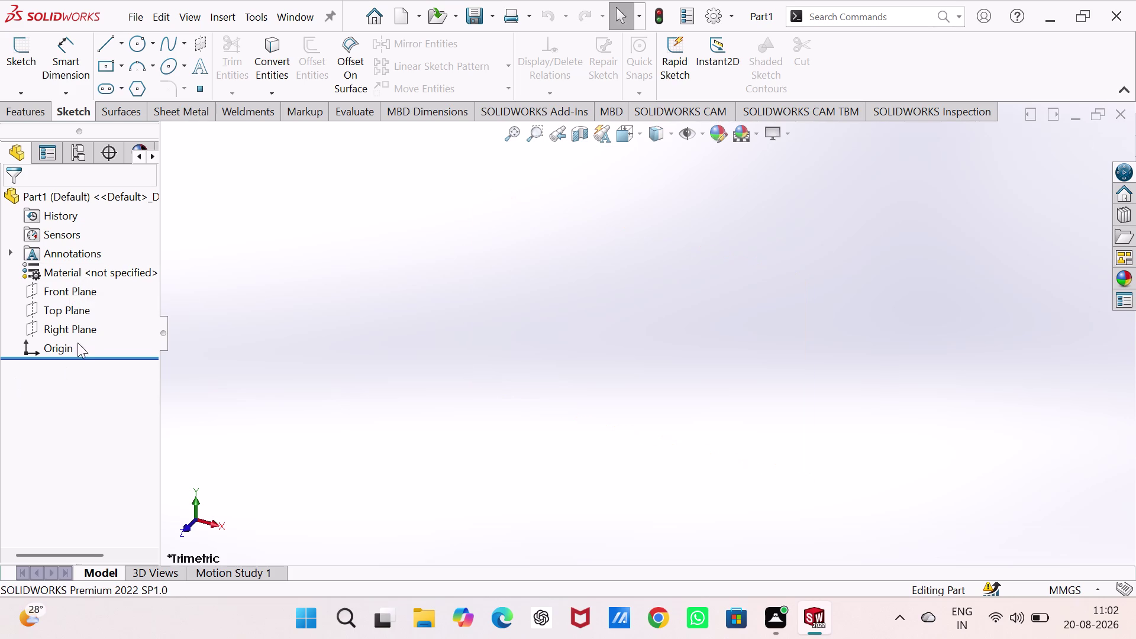
Open a sketch on the Top Plane and pick the Polygon tool.
click(92, 311)
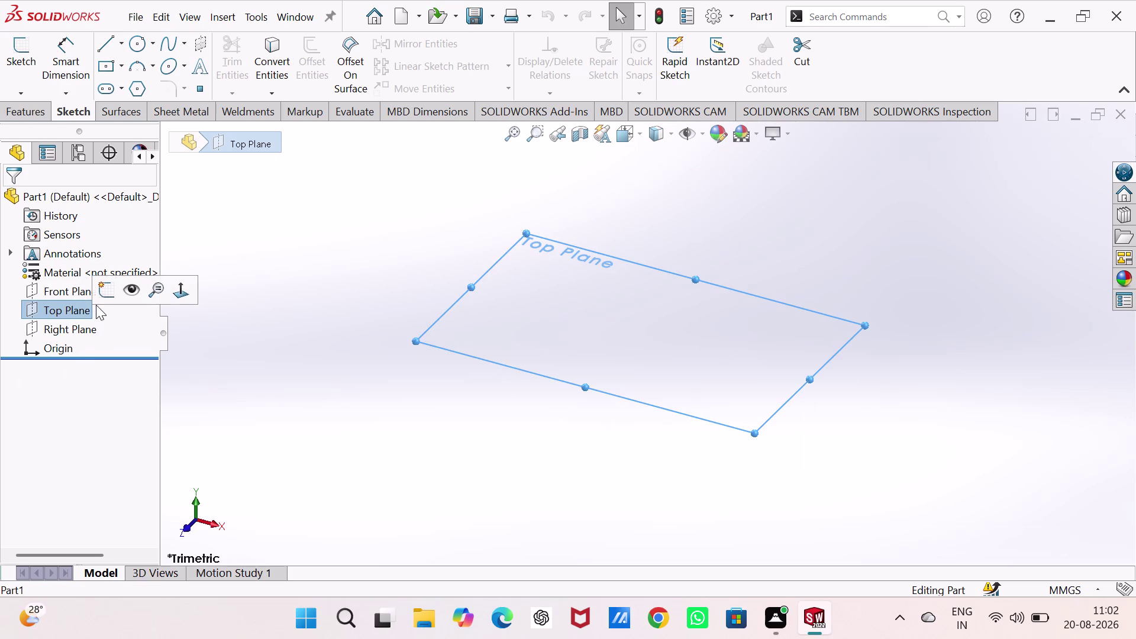
click(99, 299)
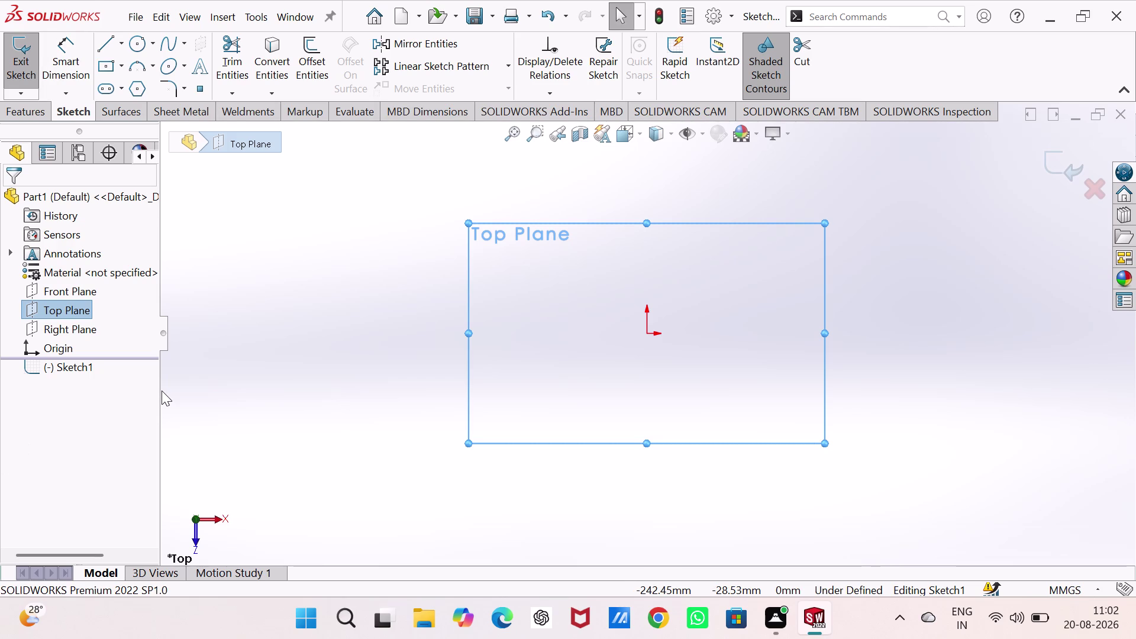
scroll(up, 3)
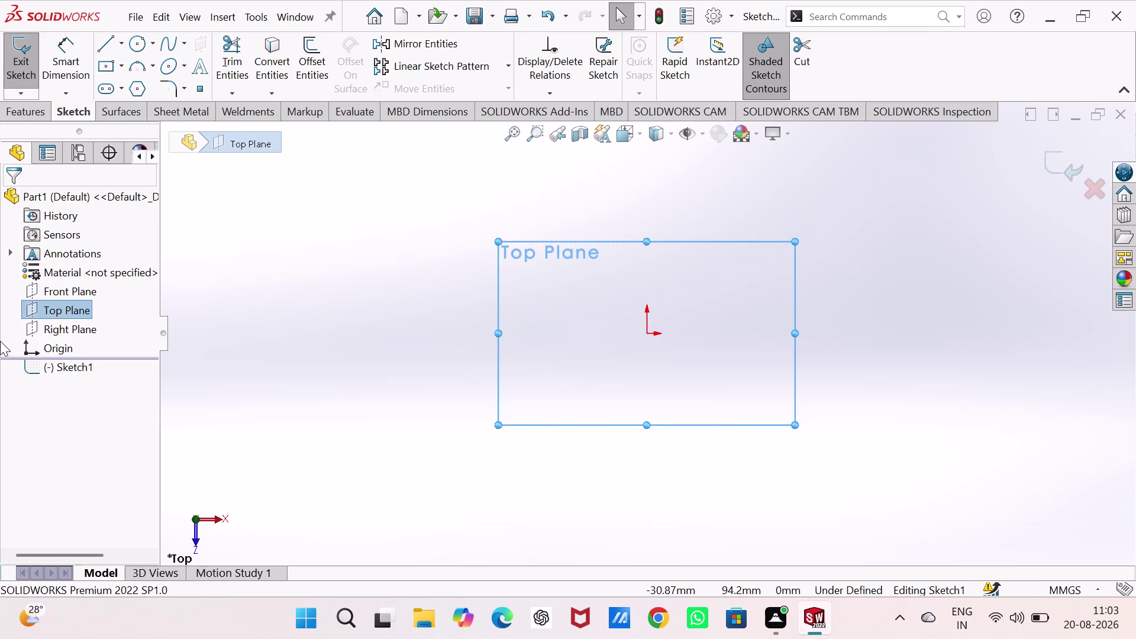
click(140, 81)
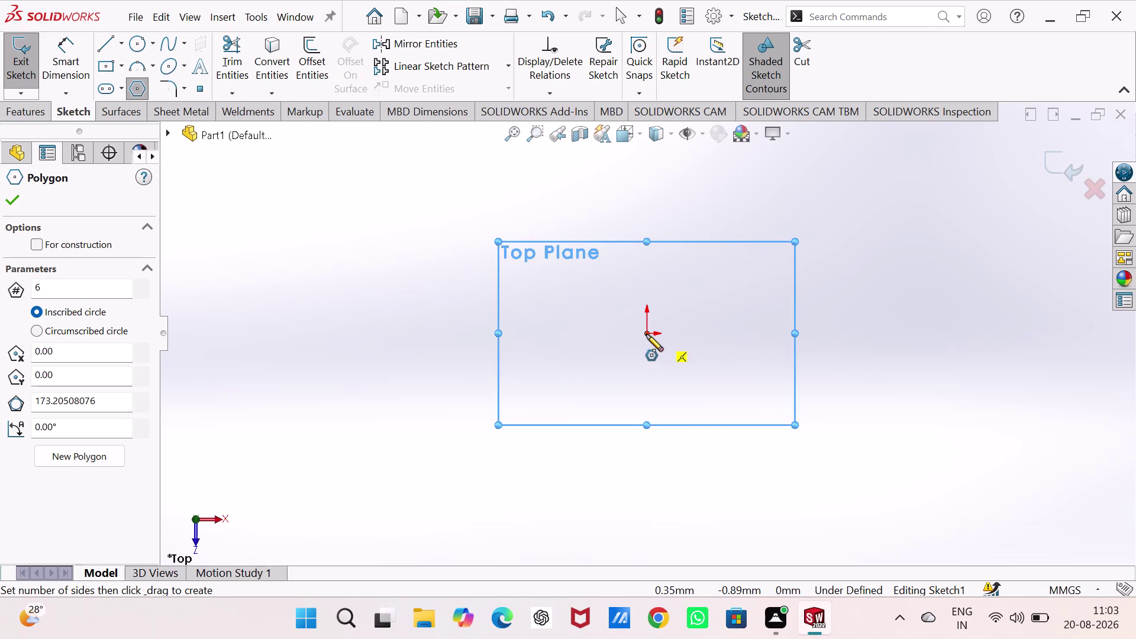
Draw a hexagon centred on the origin and dimension its bottom edge to 80 mm.
click(646, 334)
click(715, 335)
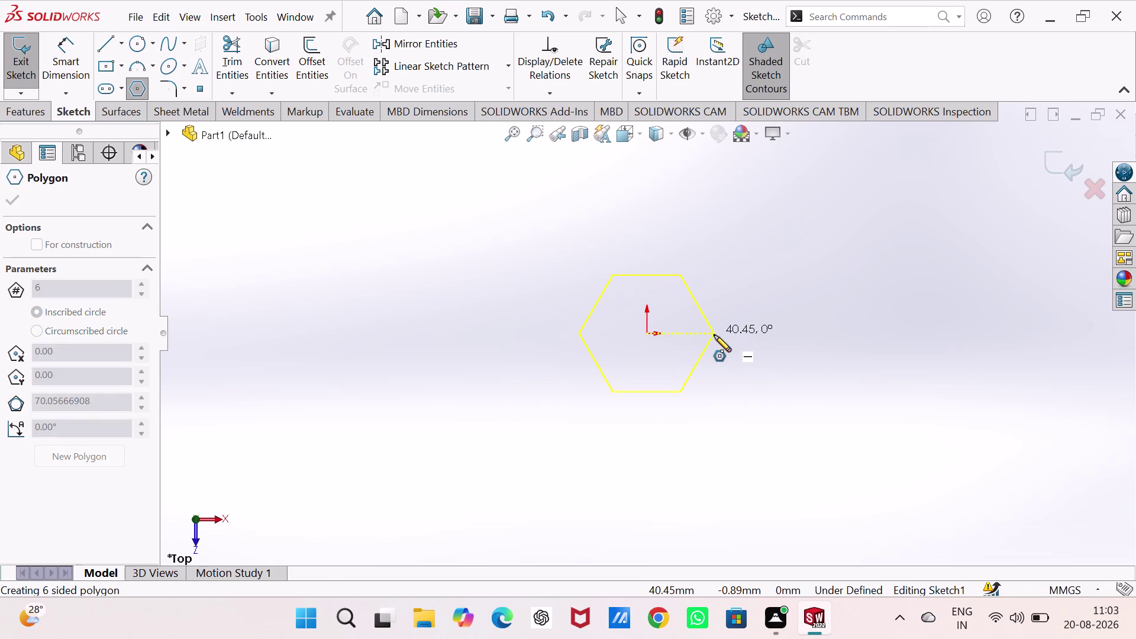
right_drag(788, 451, 773, 202)
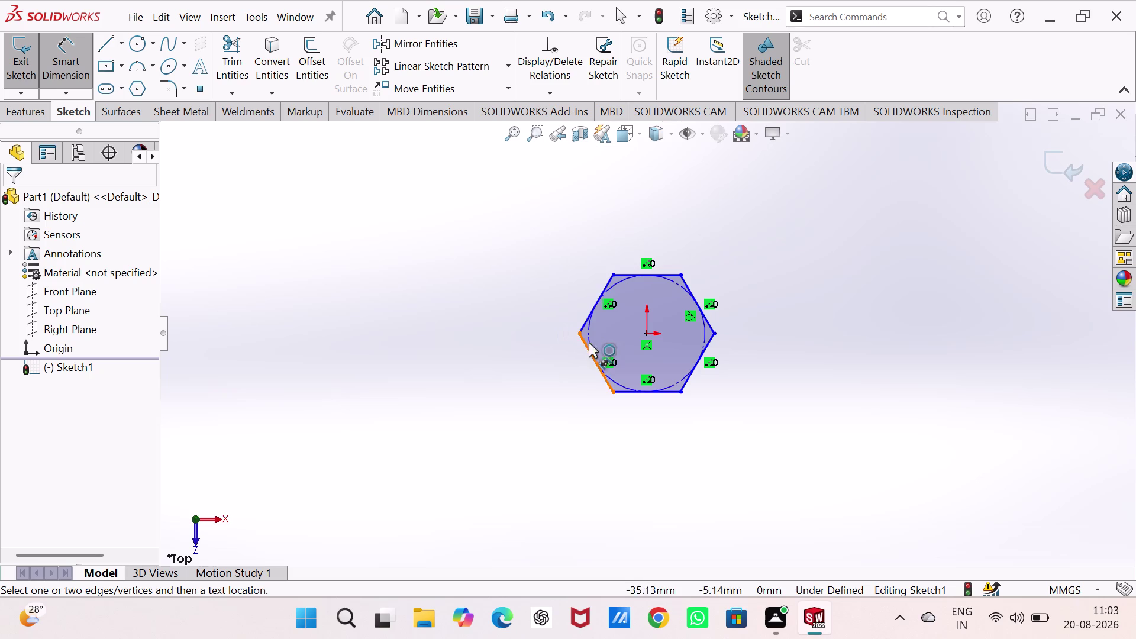
click(629, 390)
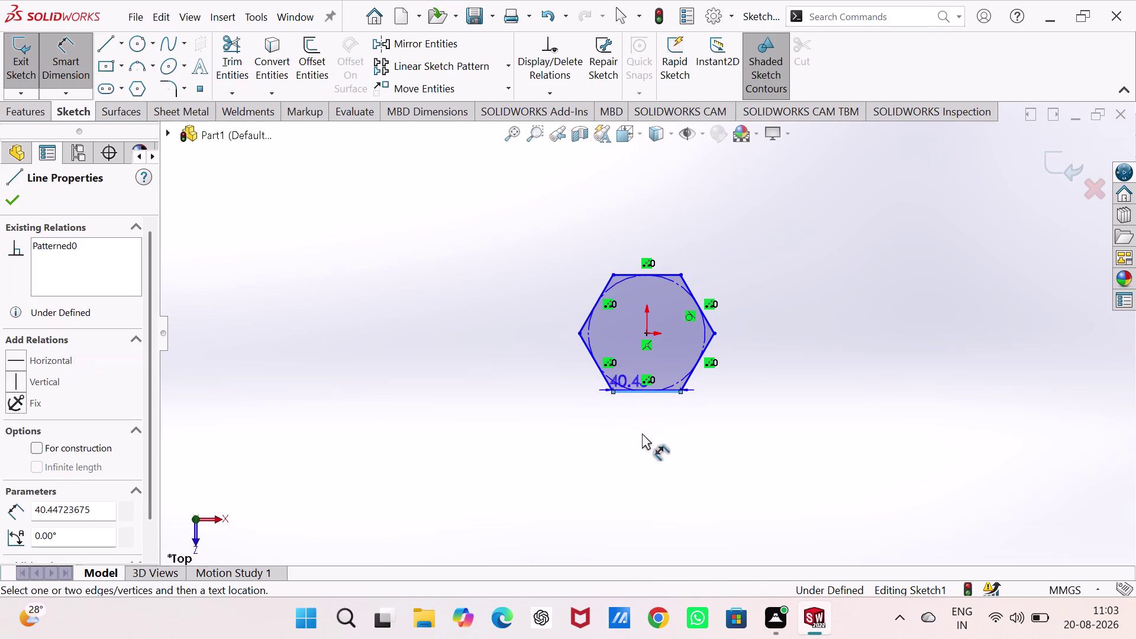
click(643, 435)
double_click(641, 422)
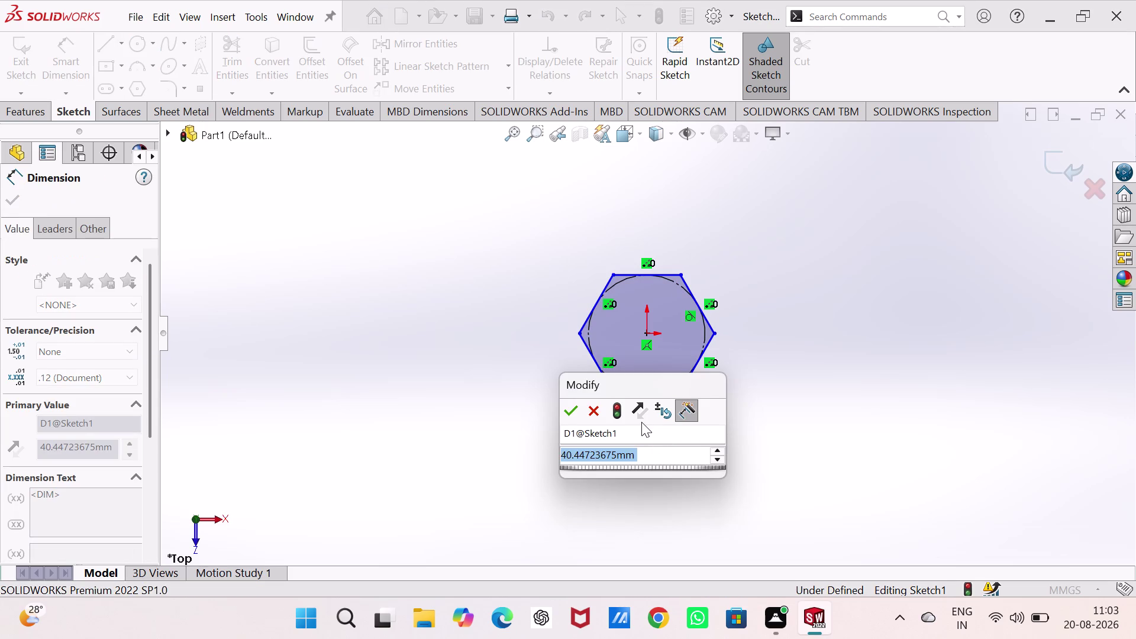
key(4)
key(BackSpace)
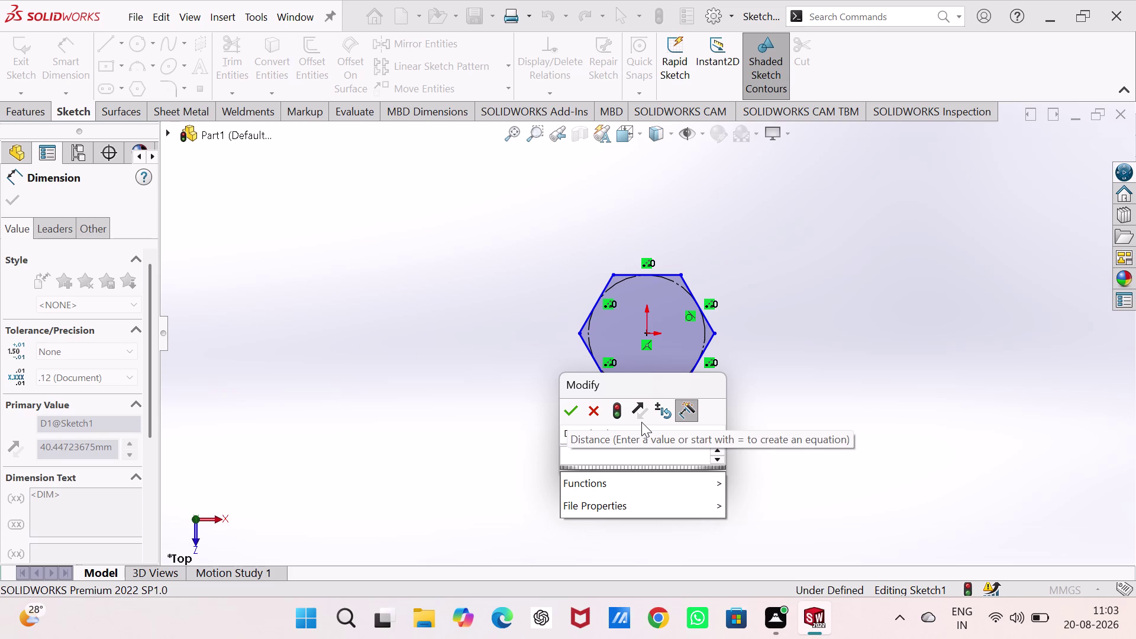
text(80)
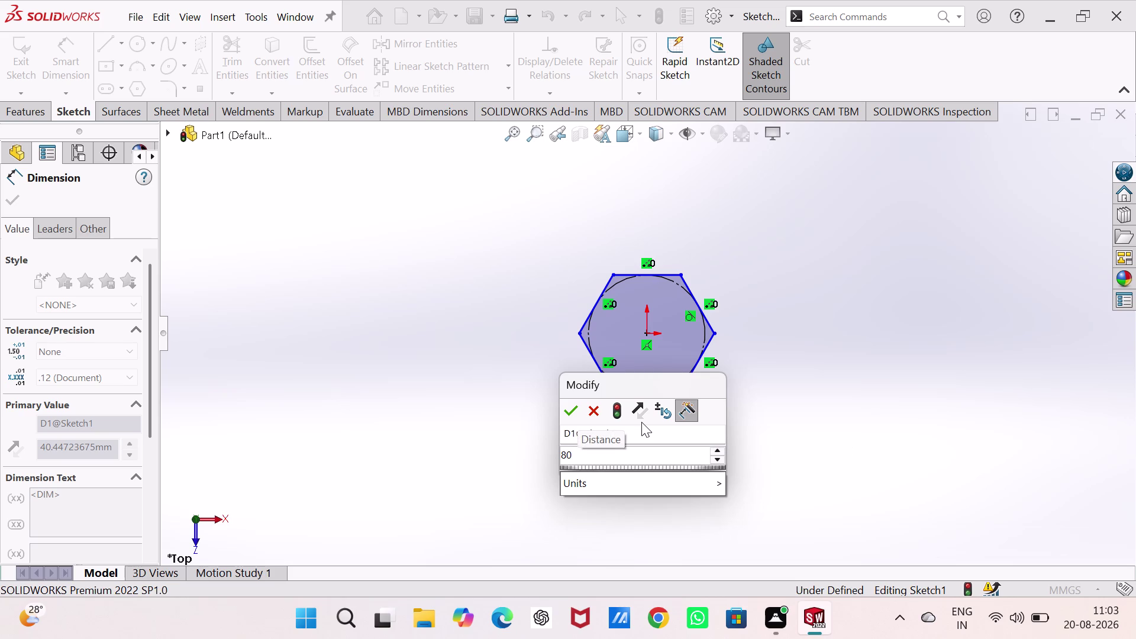
key(Return)
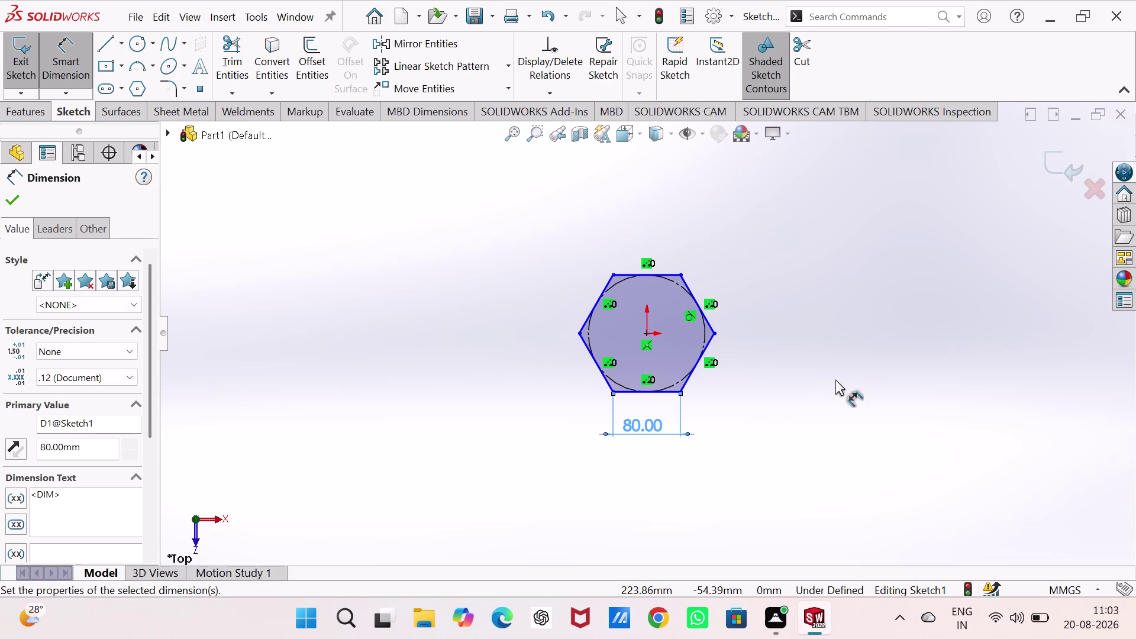
Make the hexagon's bottom edge horizontal and exit Sketch1.
key(Escape)
key(Escape)
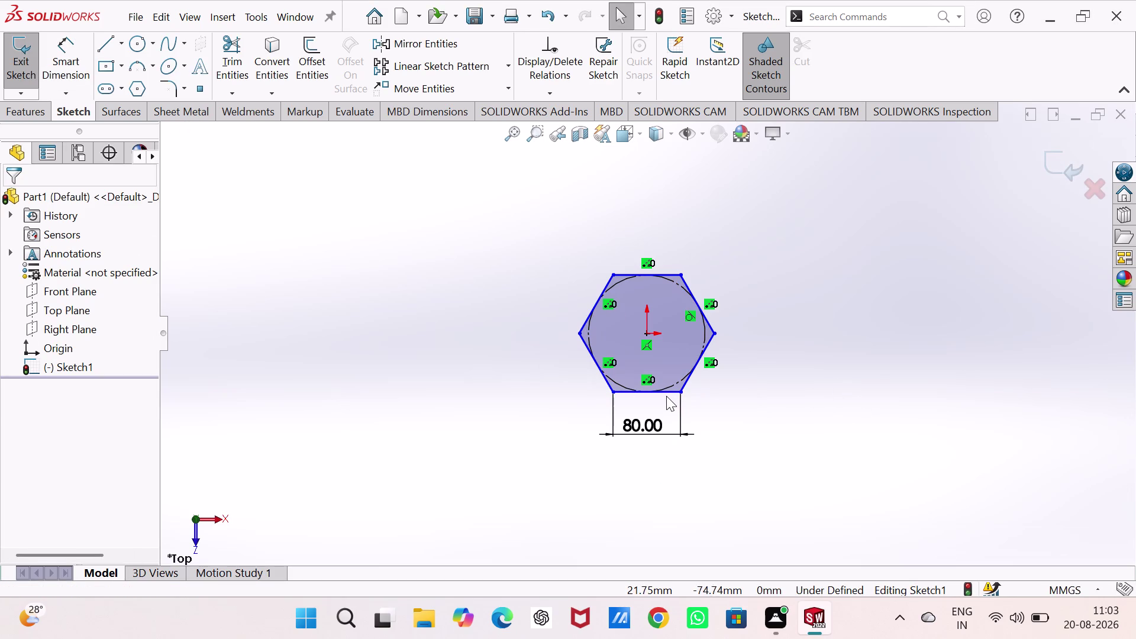
click(667, 395)
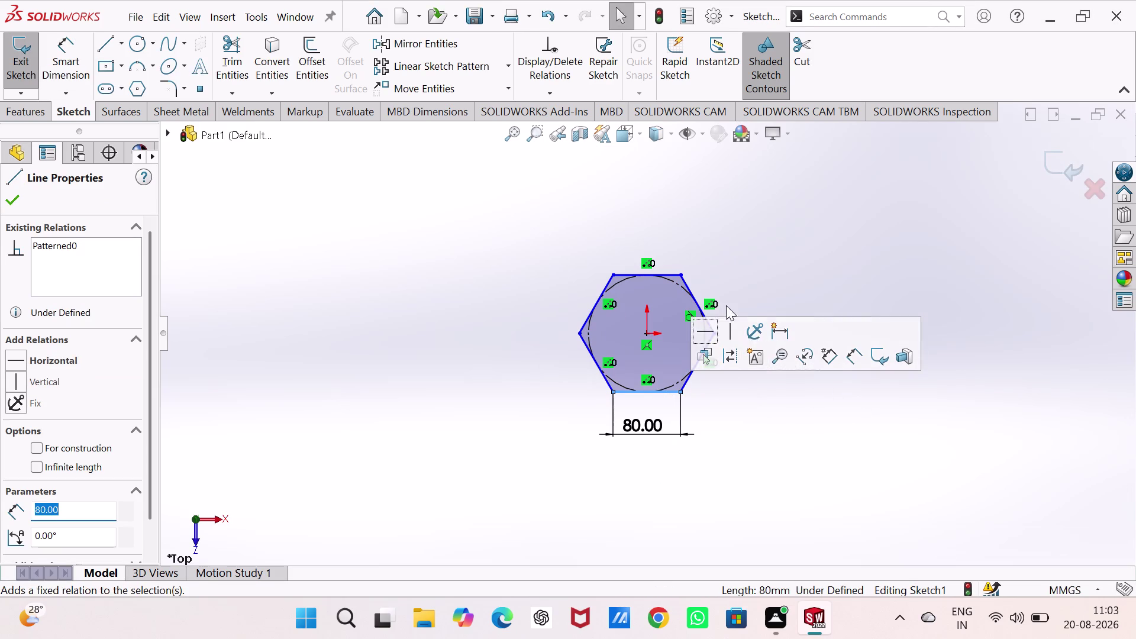
click(694, 335)
click(948, 196)
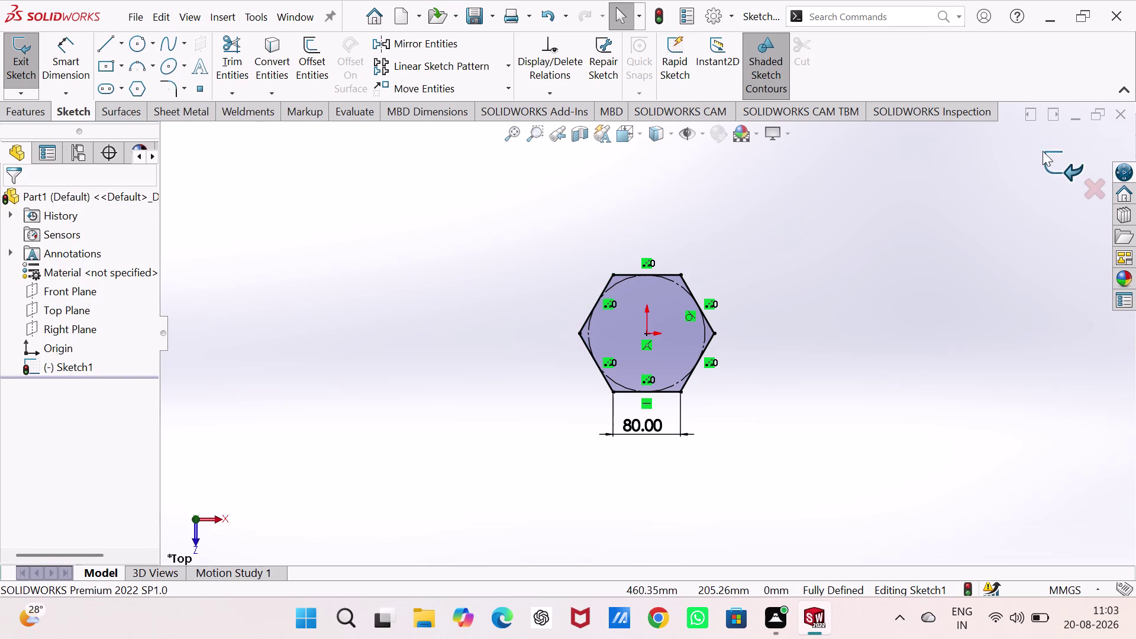
click(21, 56)
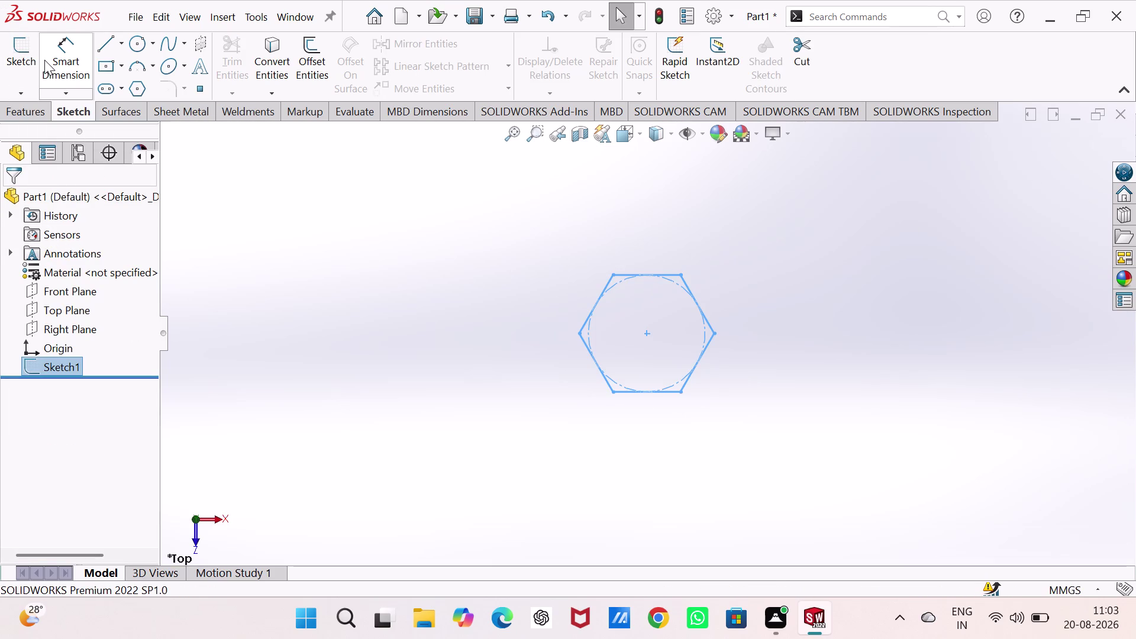
click(24, 112)
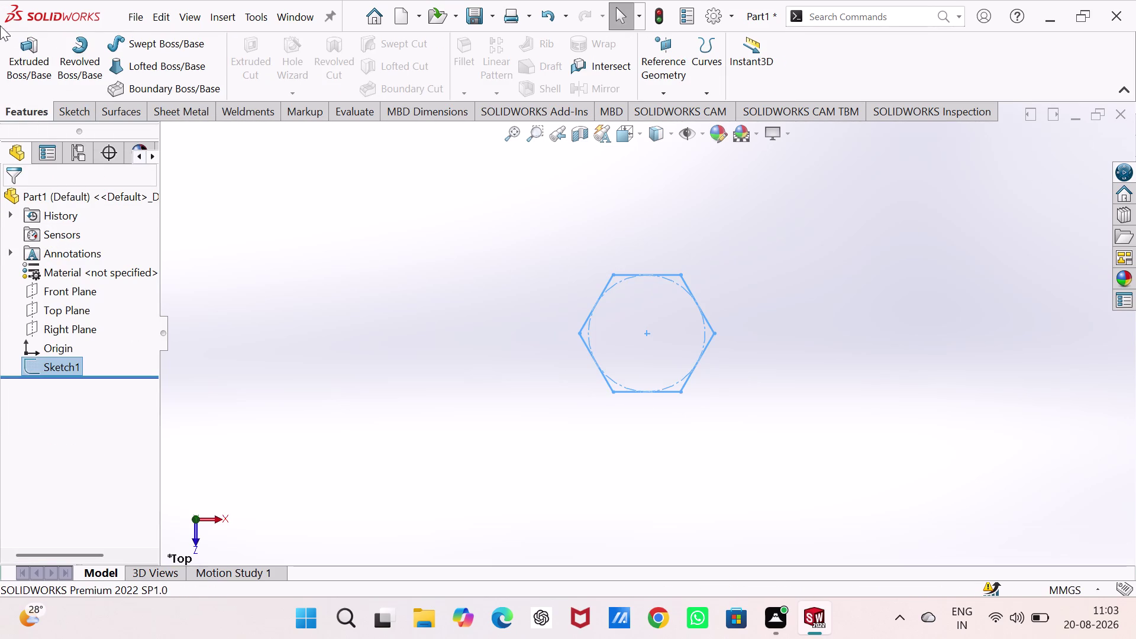
Extrude Sketch1 30 mm blind into Boss-Extrude1 and orbit to view its underside.
click(17, 52)
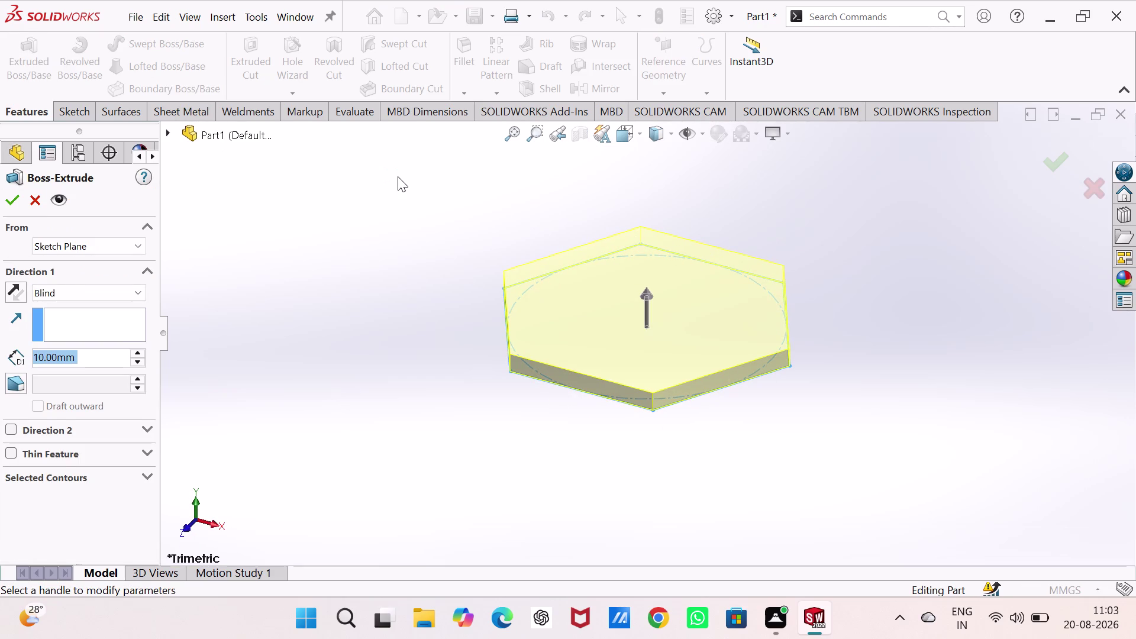
text(30)
key(Return)
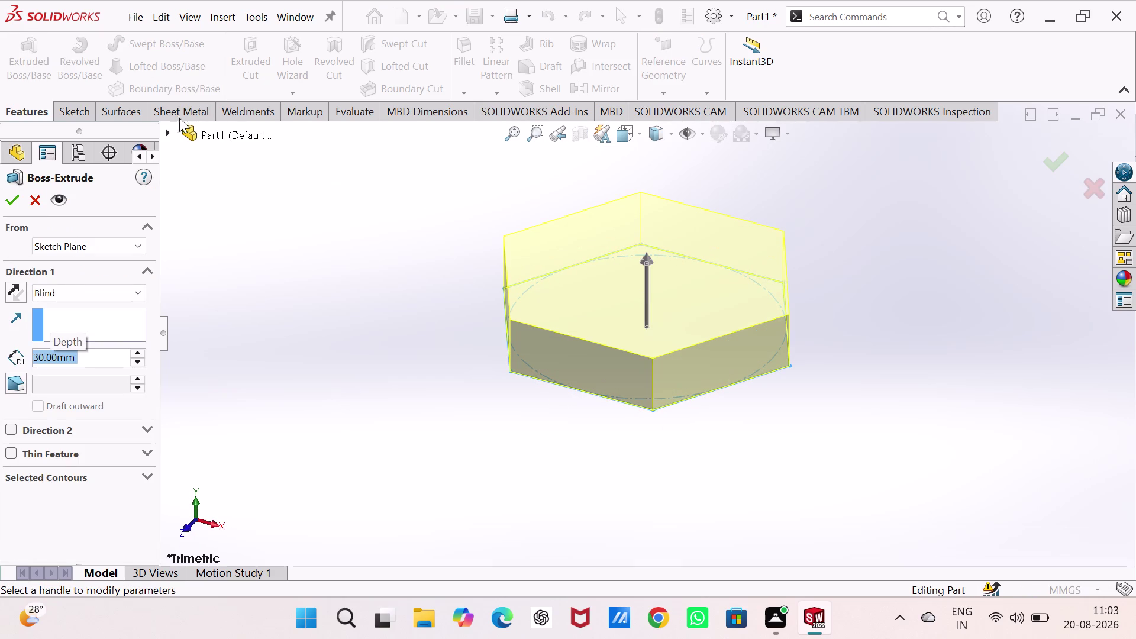
click(417, 390)
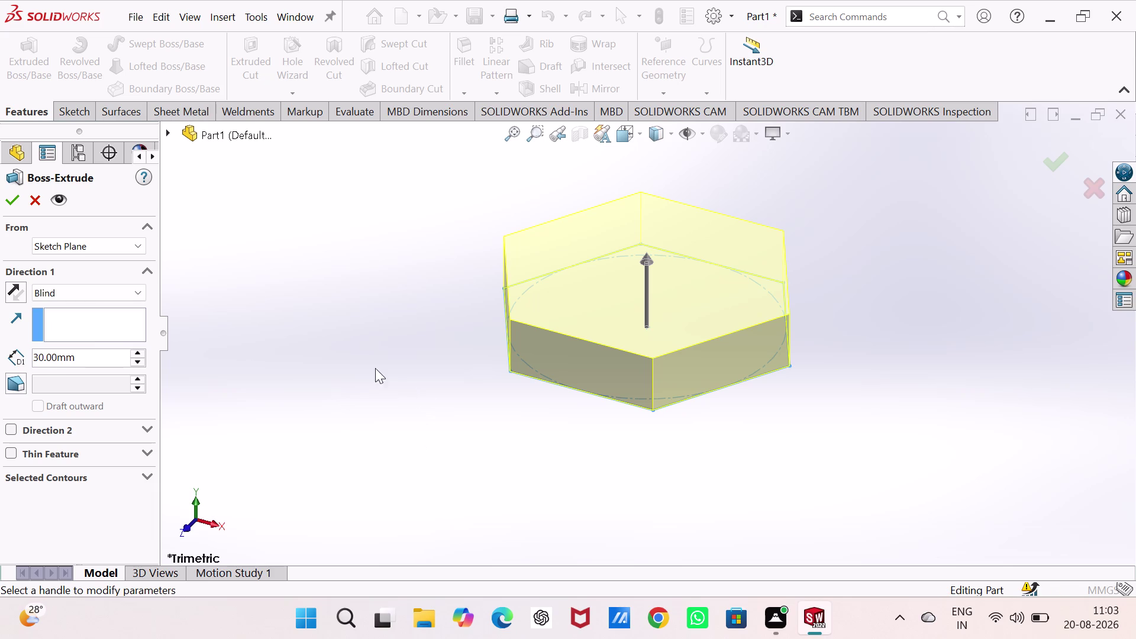
click(11, 205)
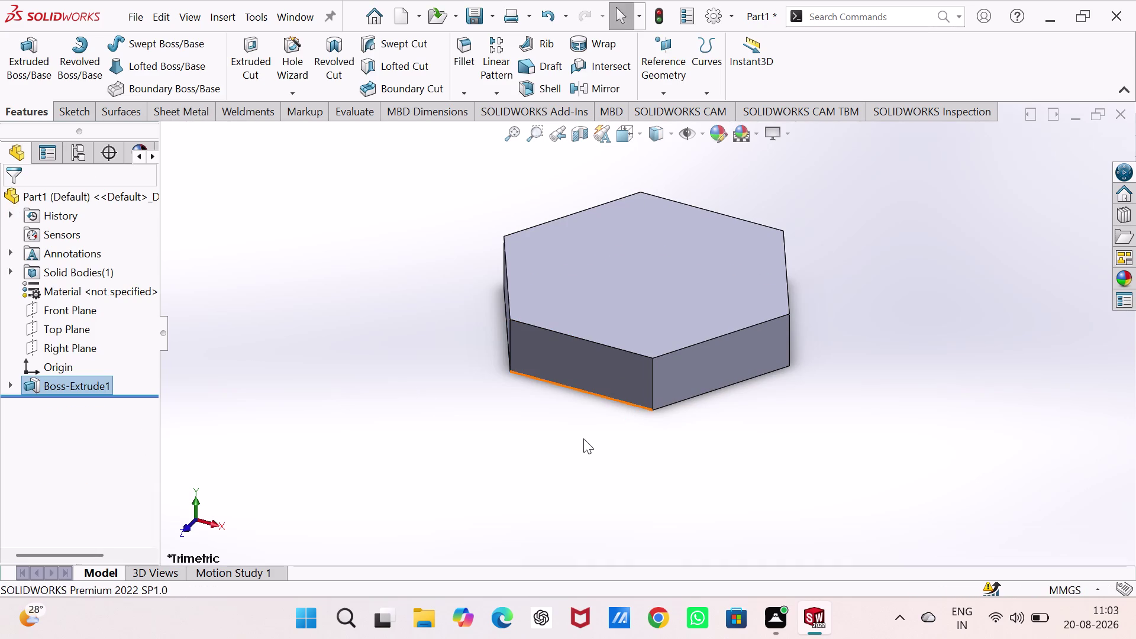
middle_drag(579, 446, 578, 389)
right_drag(579, 445, 578, 389)
middle_drag(579, 451, 588, 316)
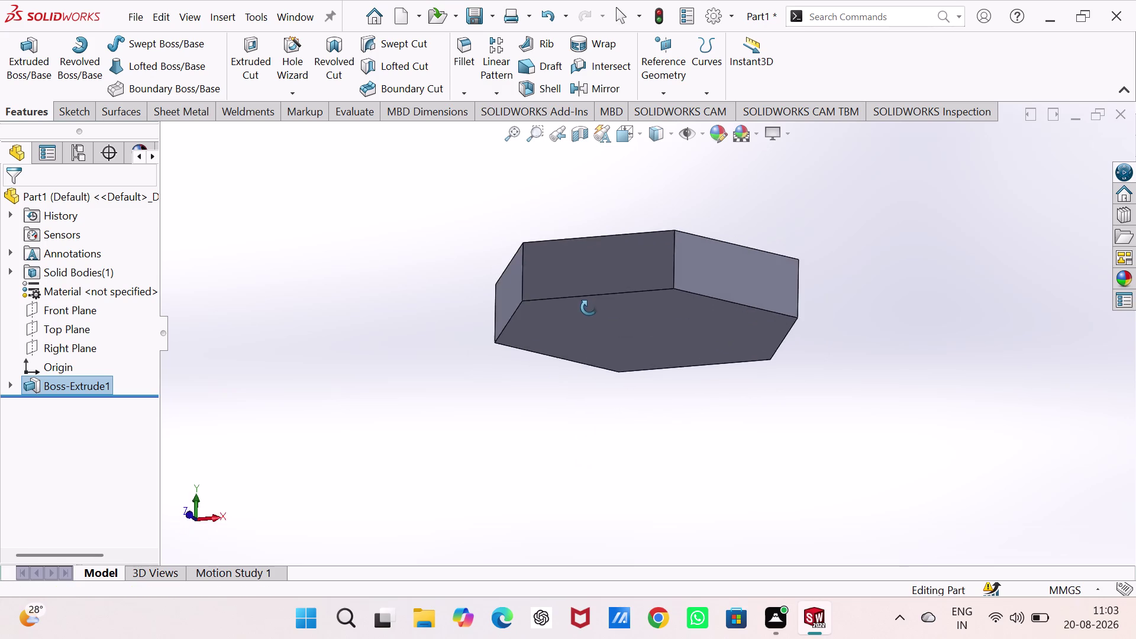
middle_drag(588, 316, 595, 264)
Sketch a six-sided polygon from the origin on the block's bottom face.
click(632, 322)
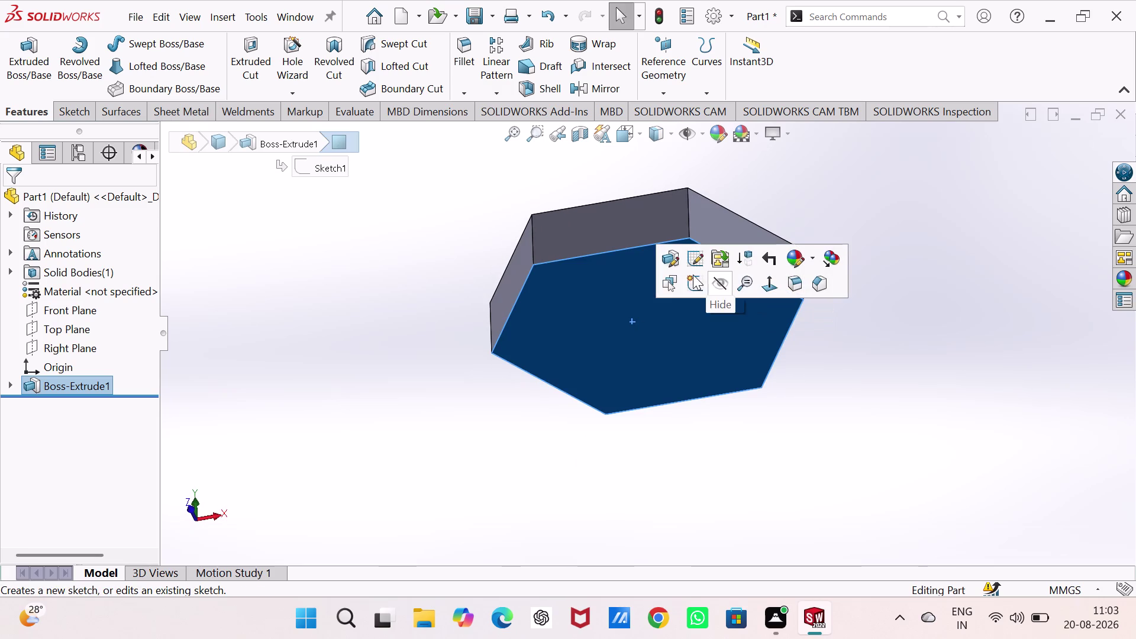
click(688, 273)
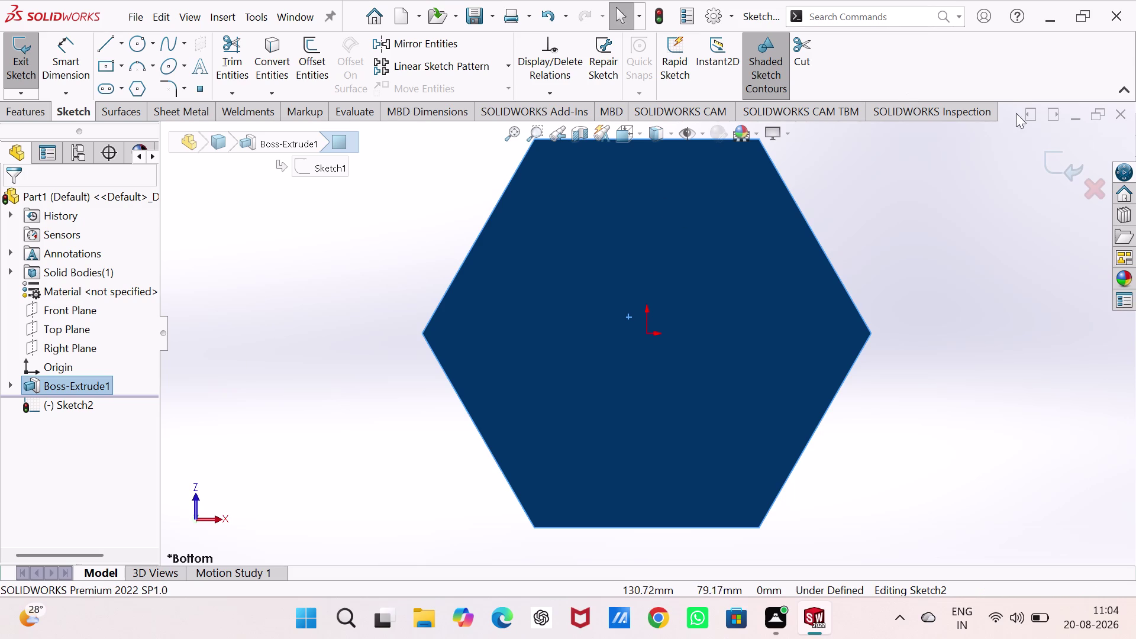
click(140, 50)
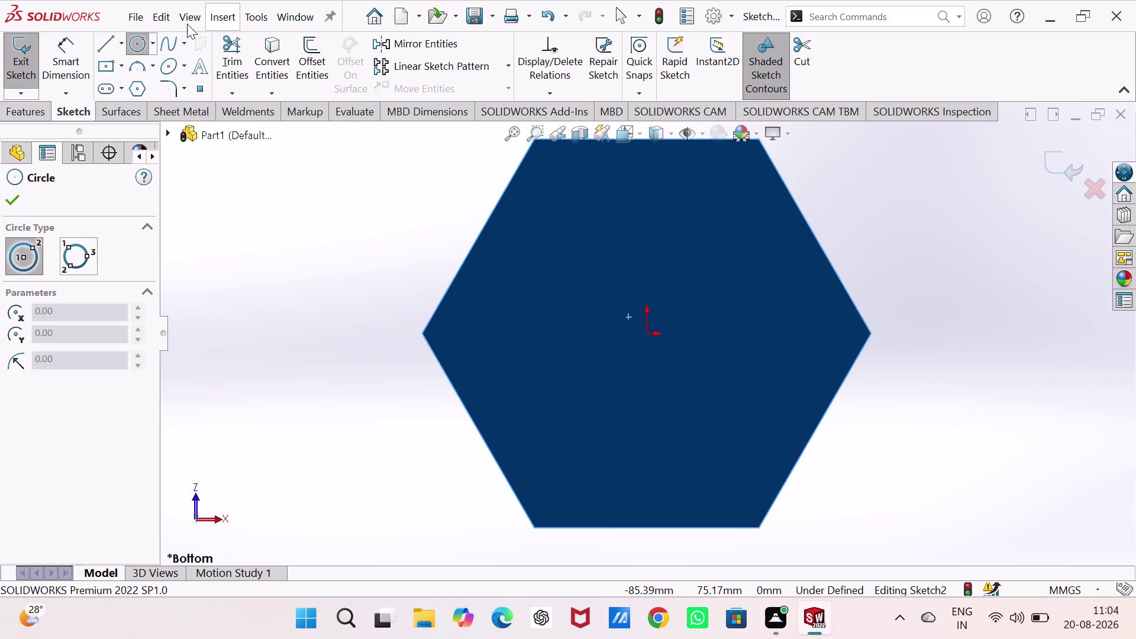
click(139, 85)
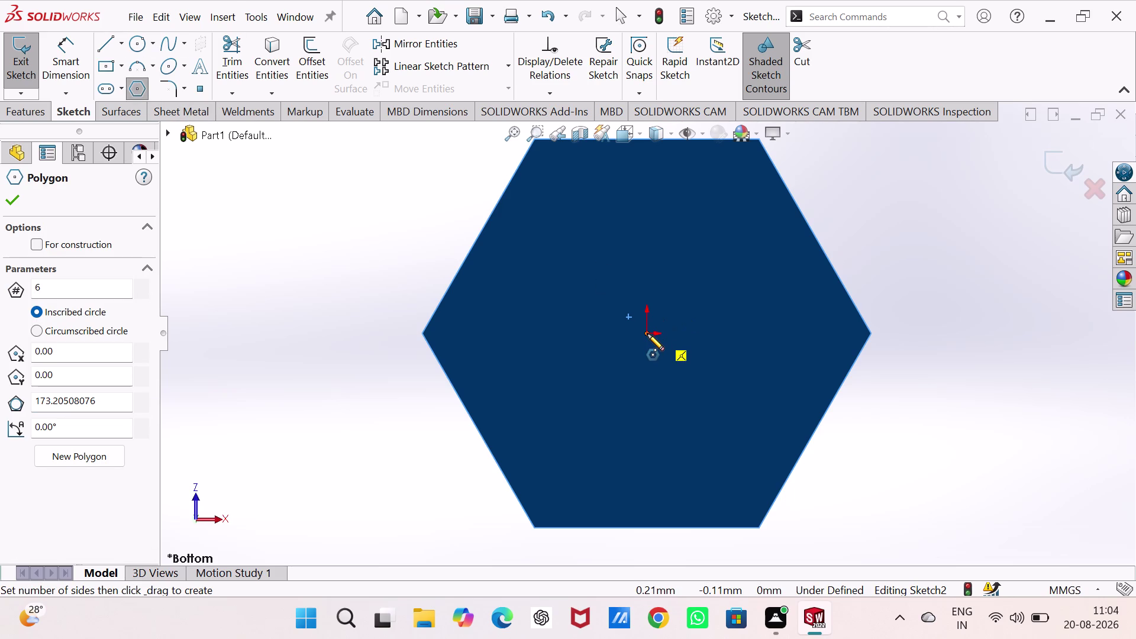
click(648, 334)
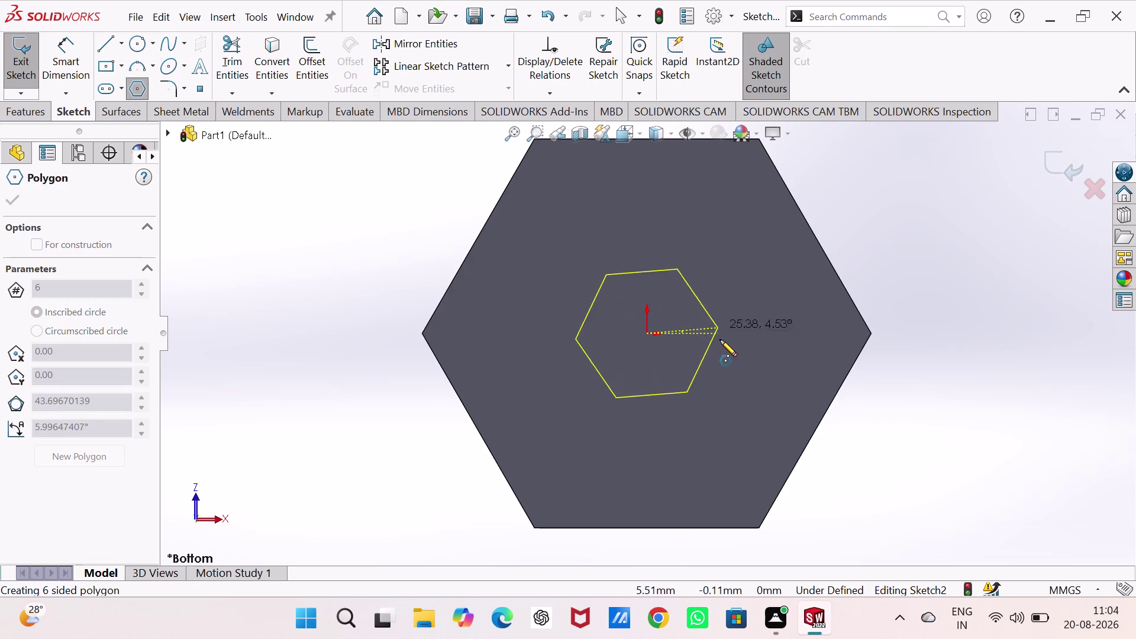
click(719, 330)
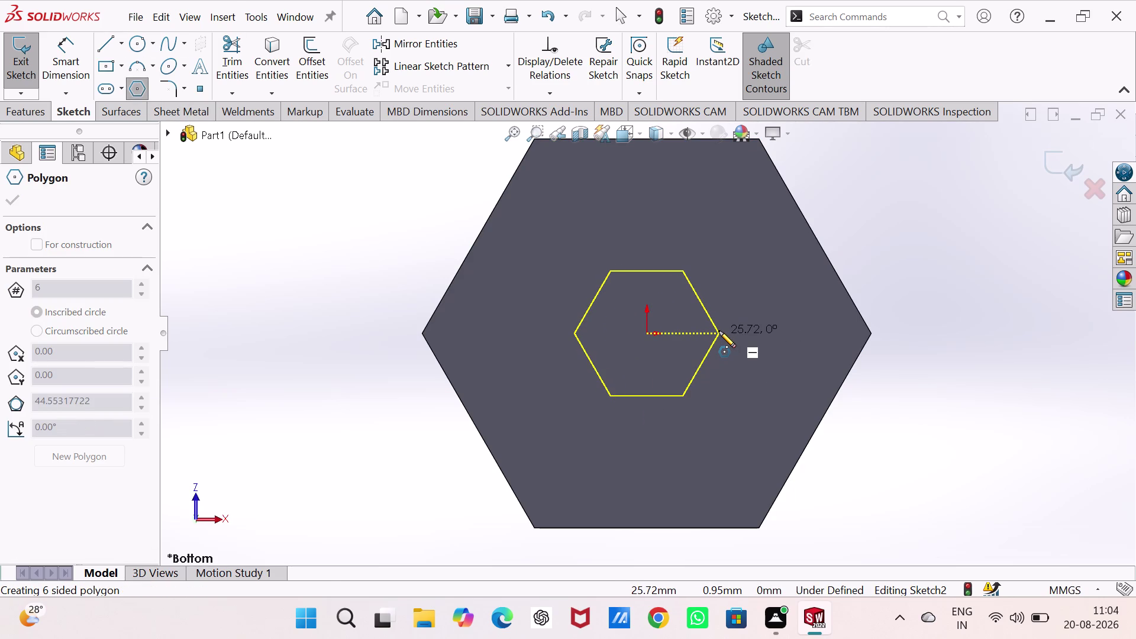
right_drag(898, 433, 889, 124)
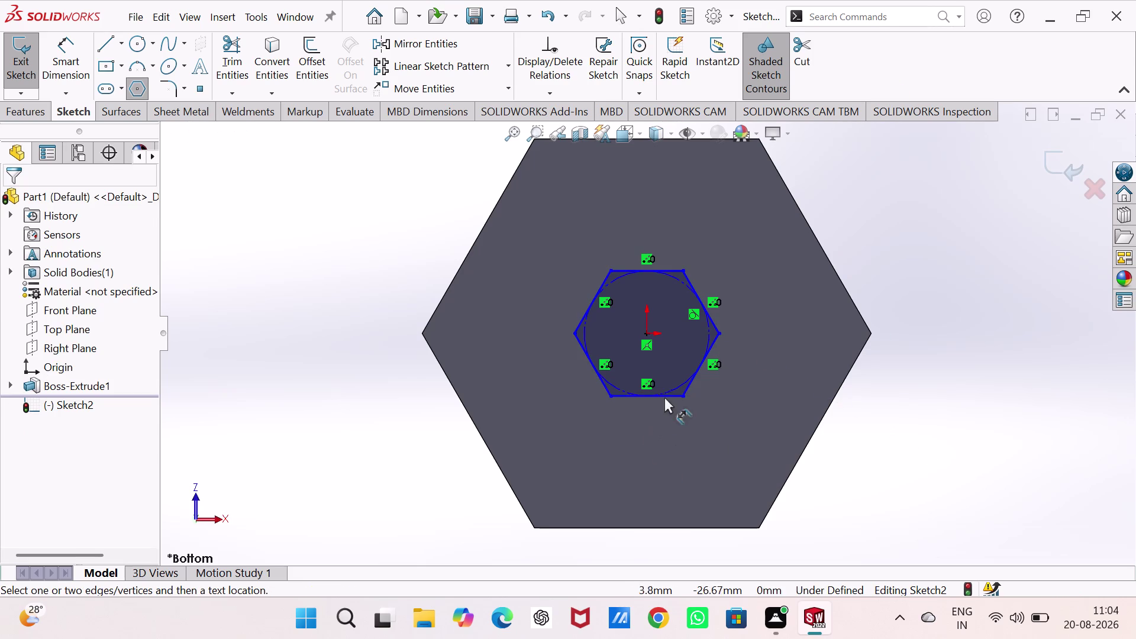
Dimension the inner hexagon's bottom side to 40 mm.
click(666, 396)
click(648, 431)
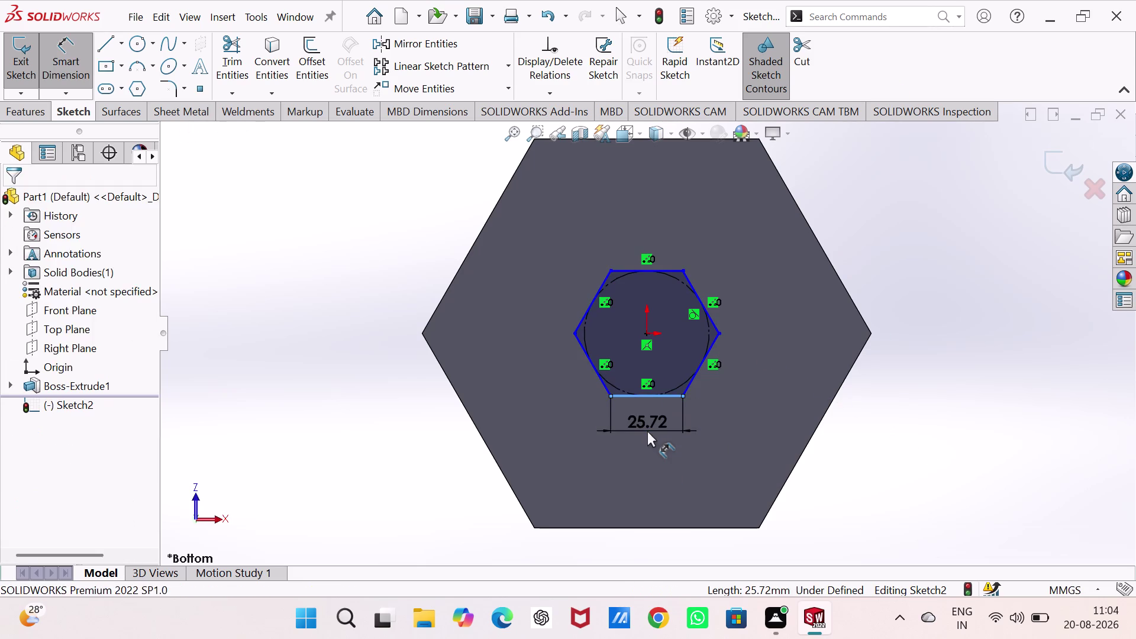
text(40)
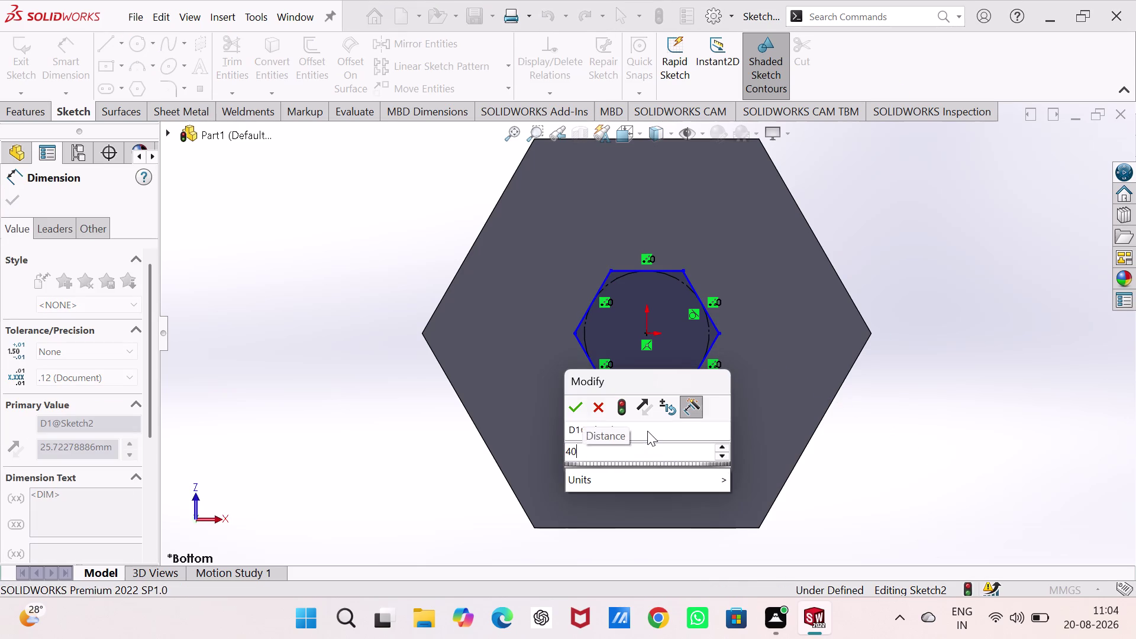
key(Return)
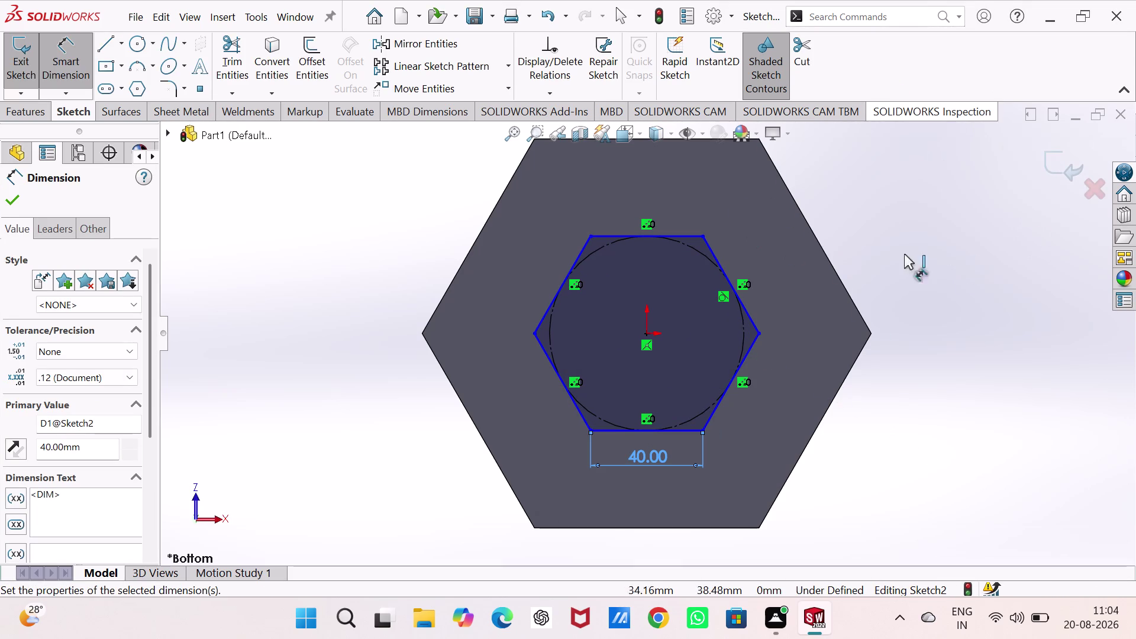
key(Escape)
key(Escape)
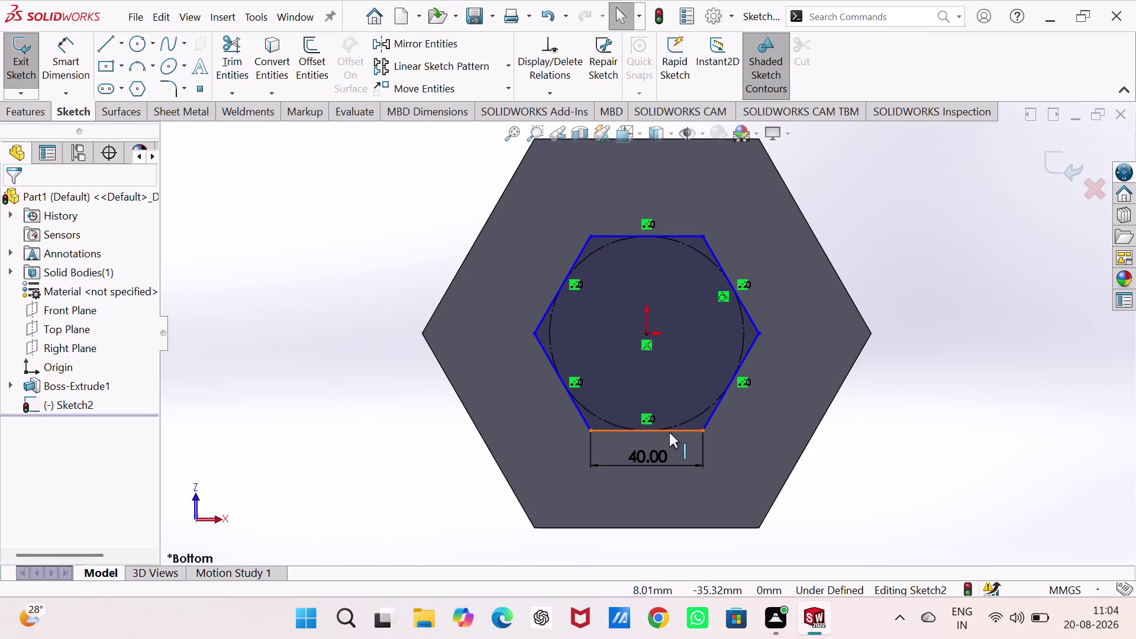
Constrain the dimensioned side, exit Sketch2 and start Extruded Boss/Base.
click(669, 433)
click(703, 363)
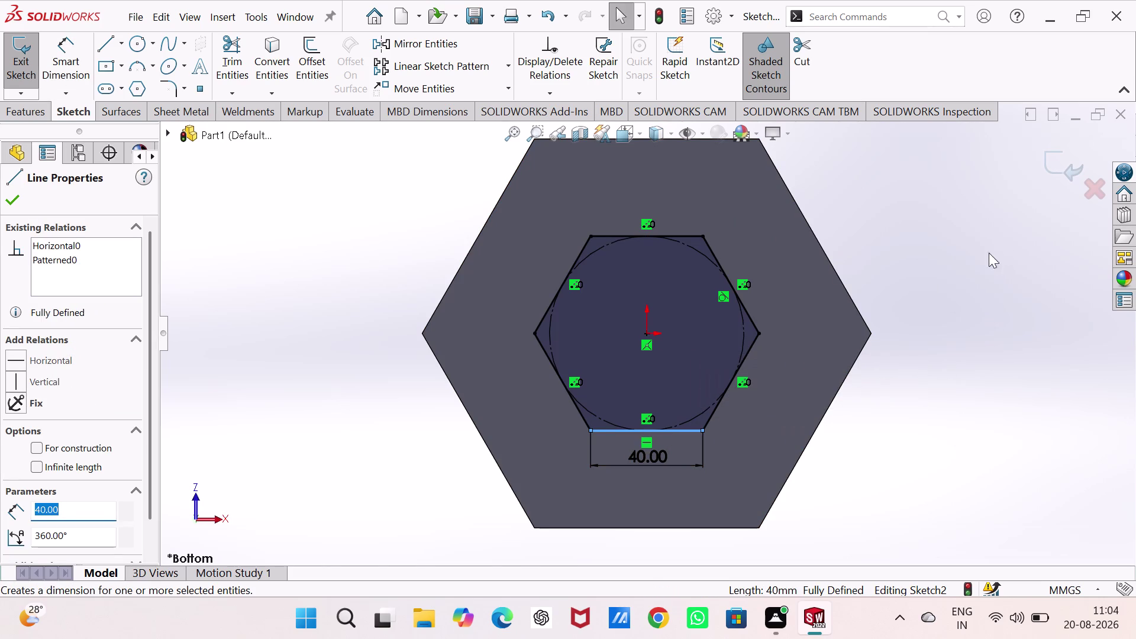
click(10, 48)
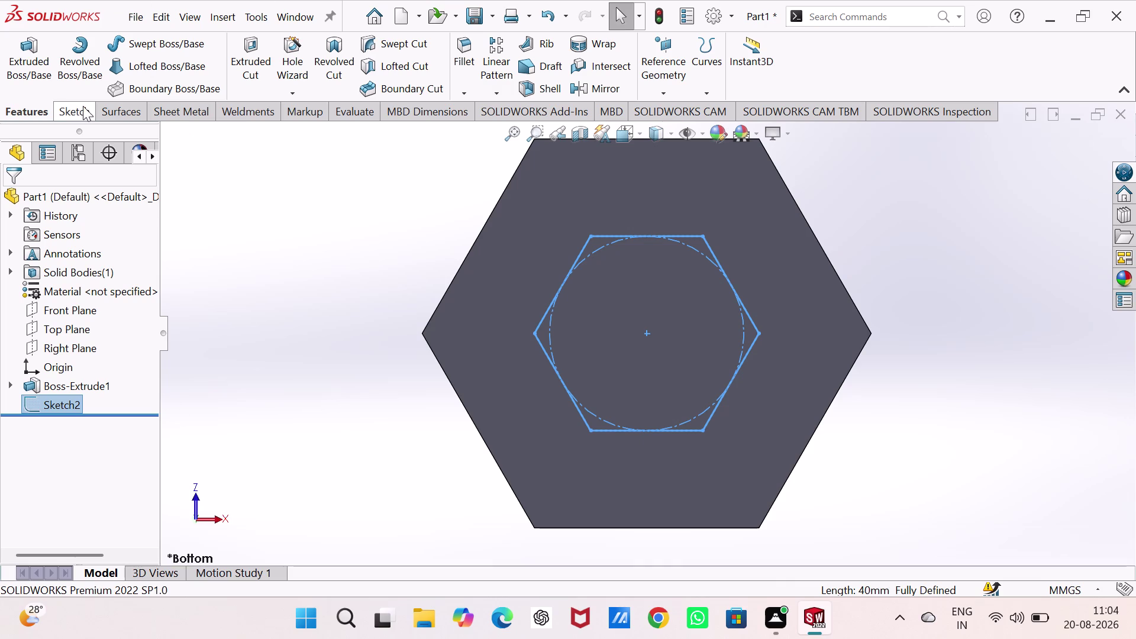
click(9, 50)
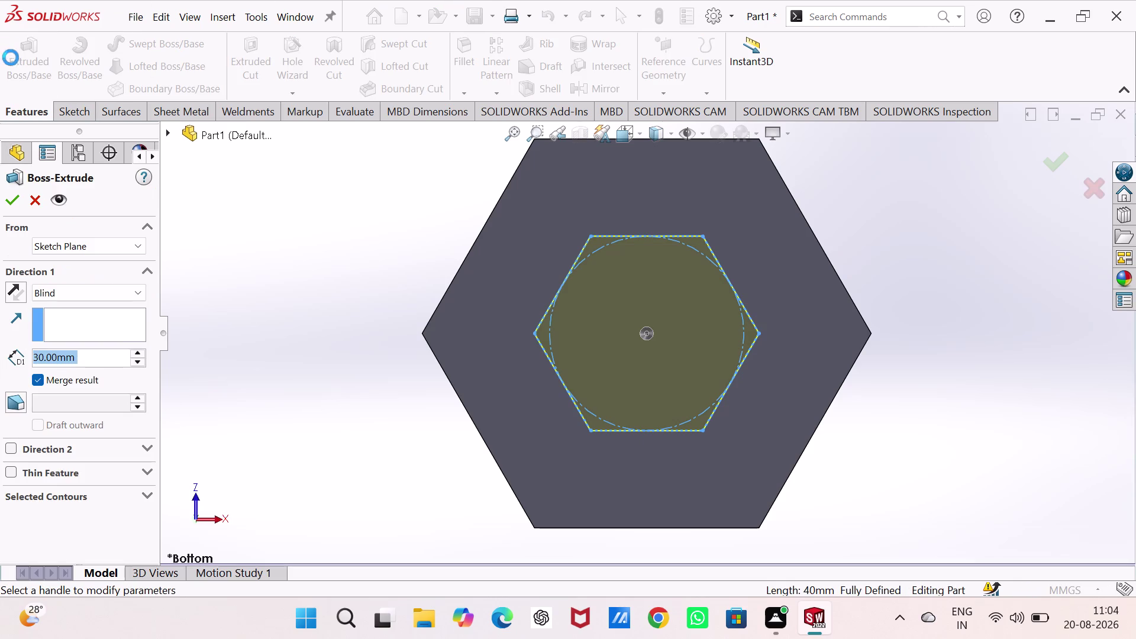
Preview a 60 mm Mid Plane extrusion of the inner hexagon from several angles.
click(116, 292)
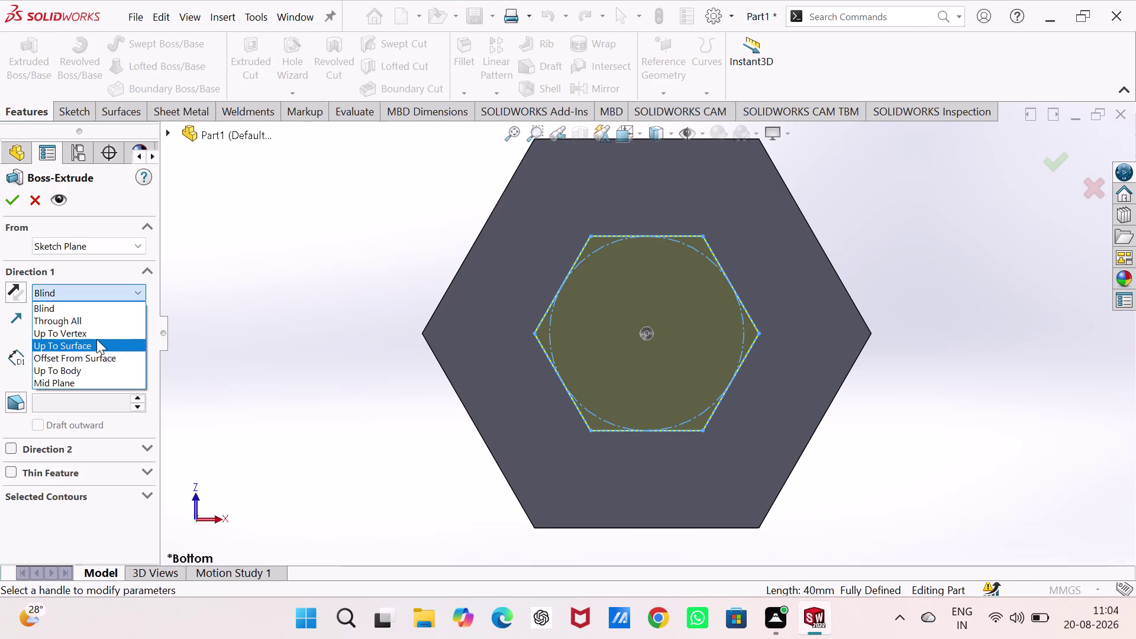
click(92, 379)
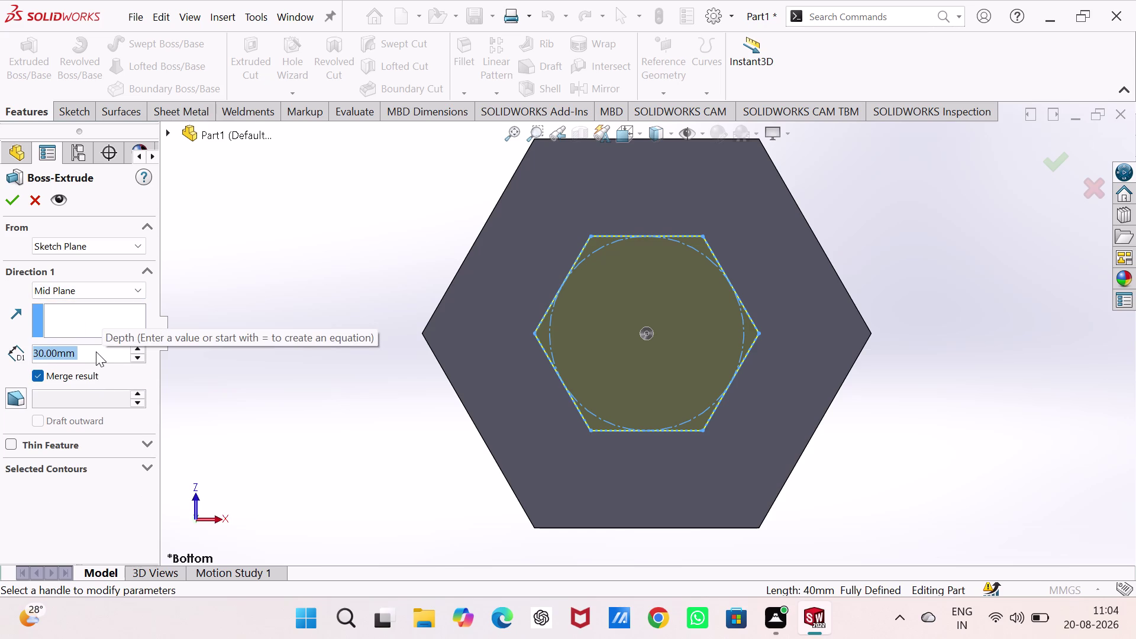
text(60)
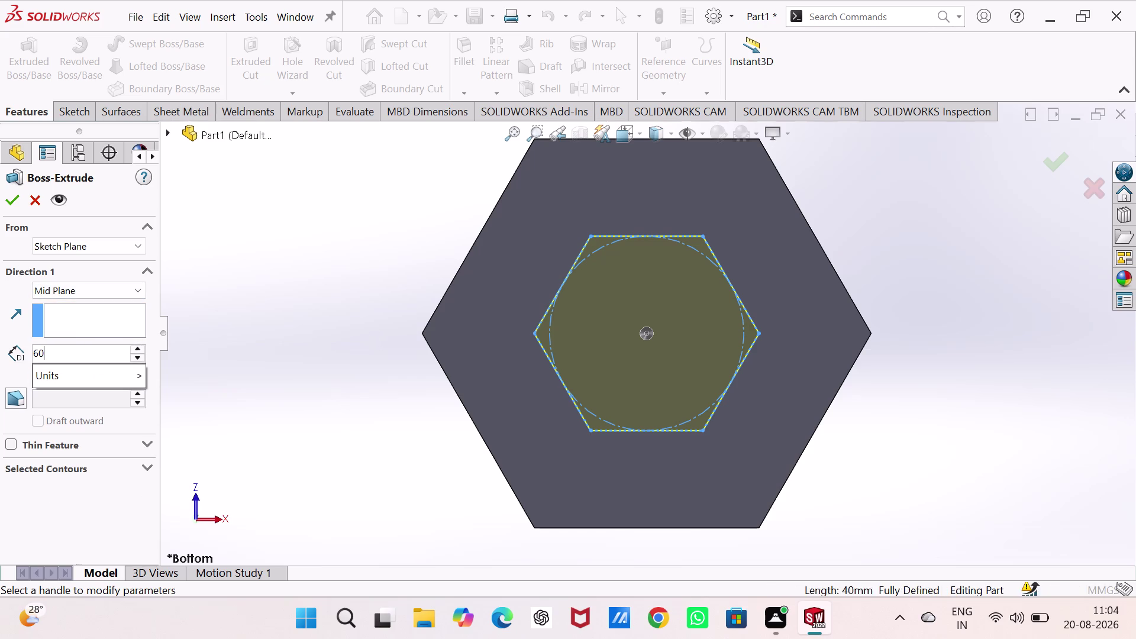
key(Return)
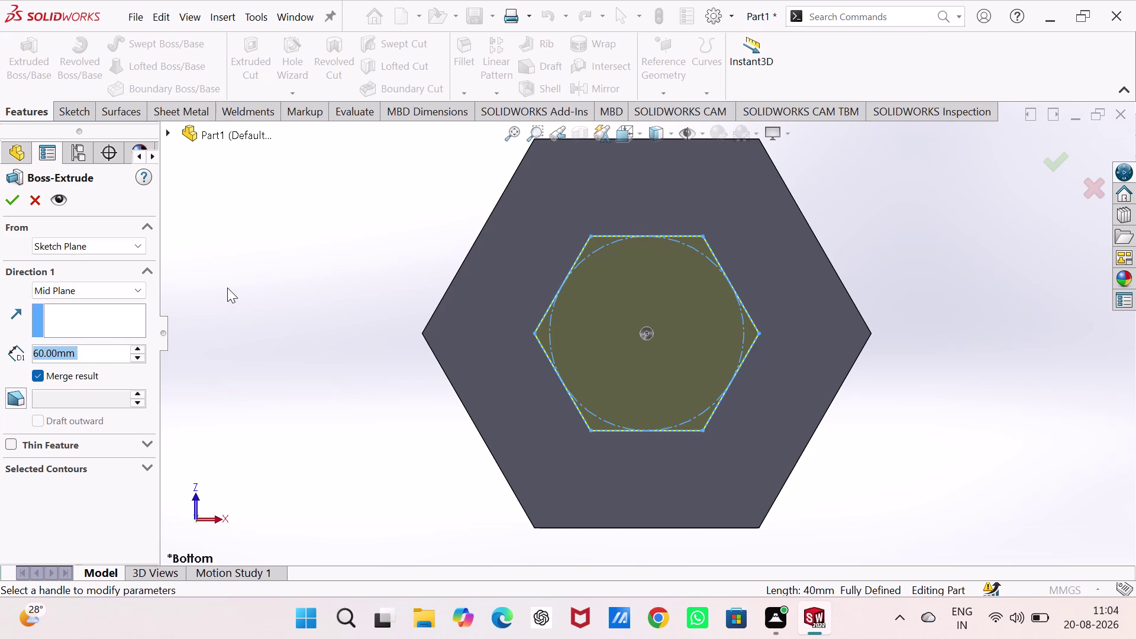
middle_drag(227, 287, 589, 517)
right_drag(227, 288, 588, 524)
scroll(down, 3)
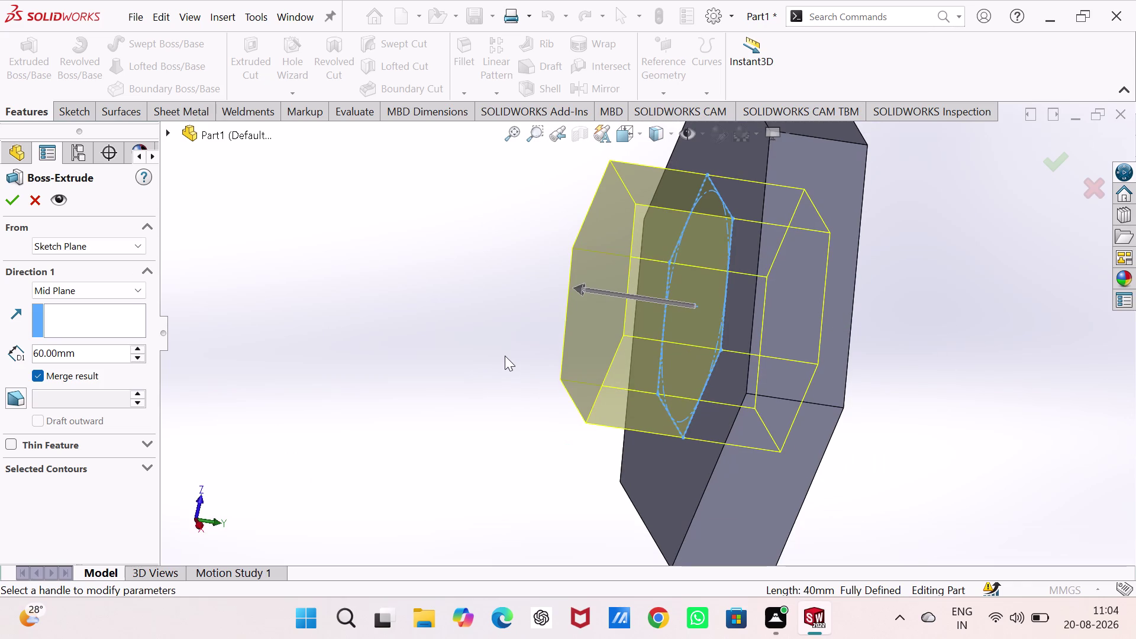
middle_drag(505, 355, 276, 371)
right_drag(505, 356, 277, 371)
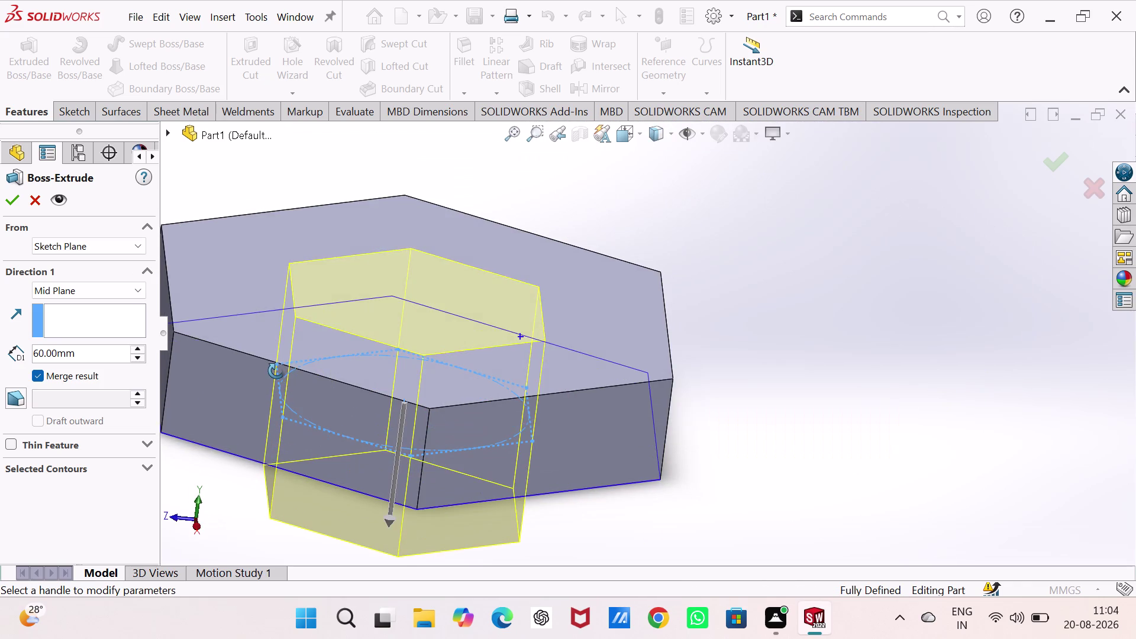
right_drag(277, 371, 322, 291)
middle_drag(276, 371, 322, 291)
Switch the end condition to Blind and accept the 60 mm shank.
click(88, 289)
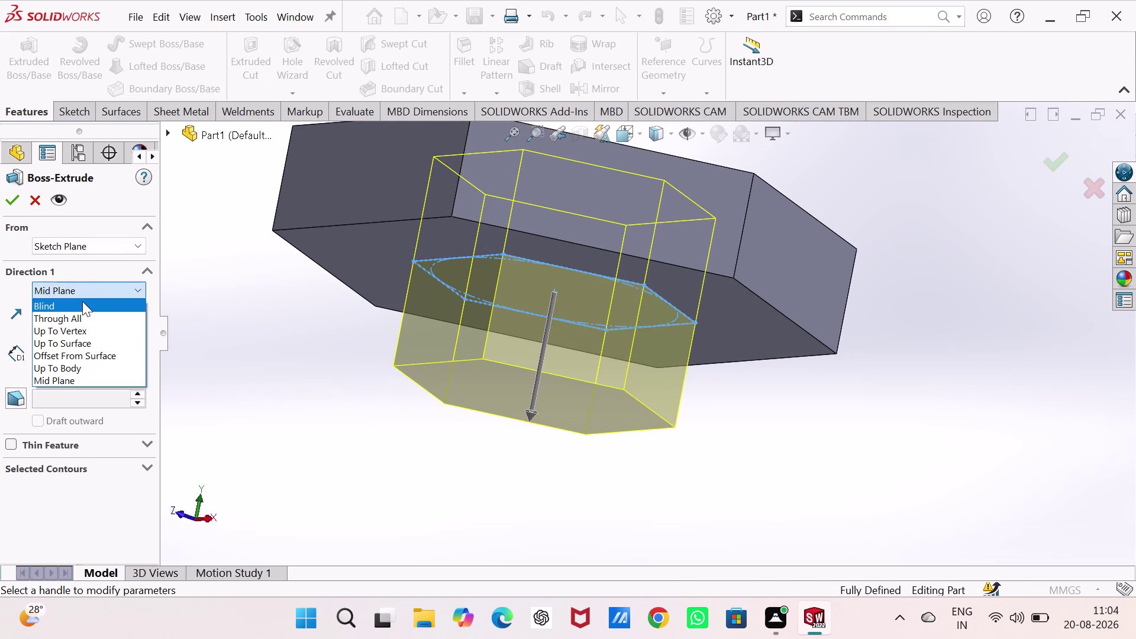
click(82, 301)
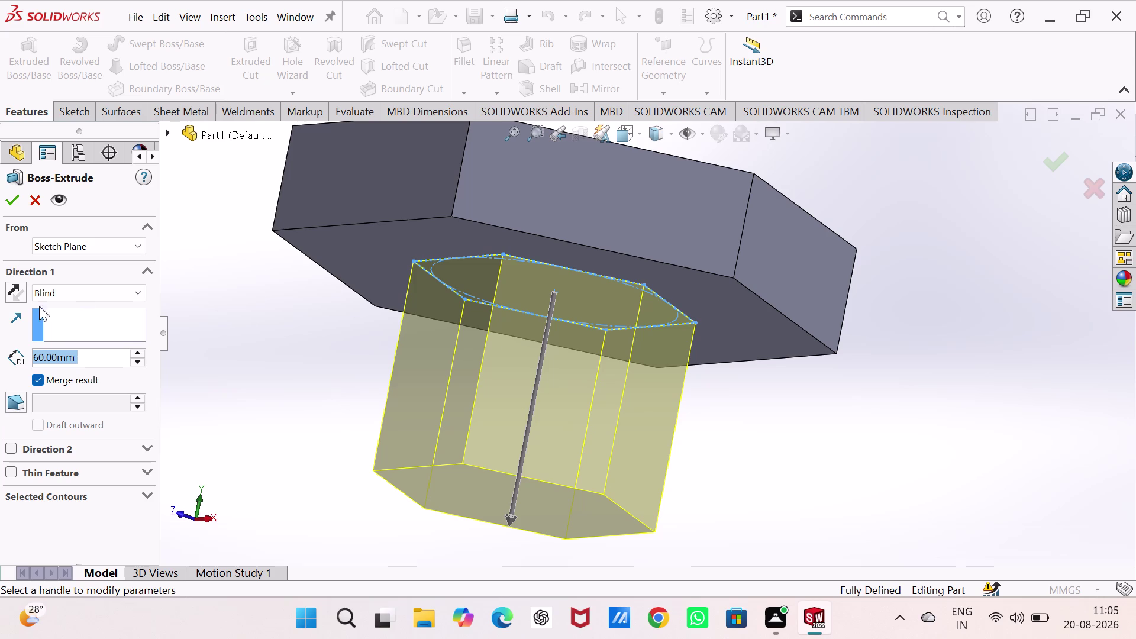
click(10, 199)
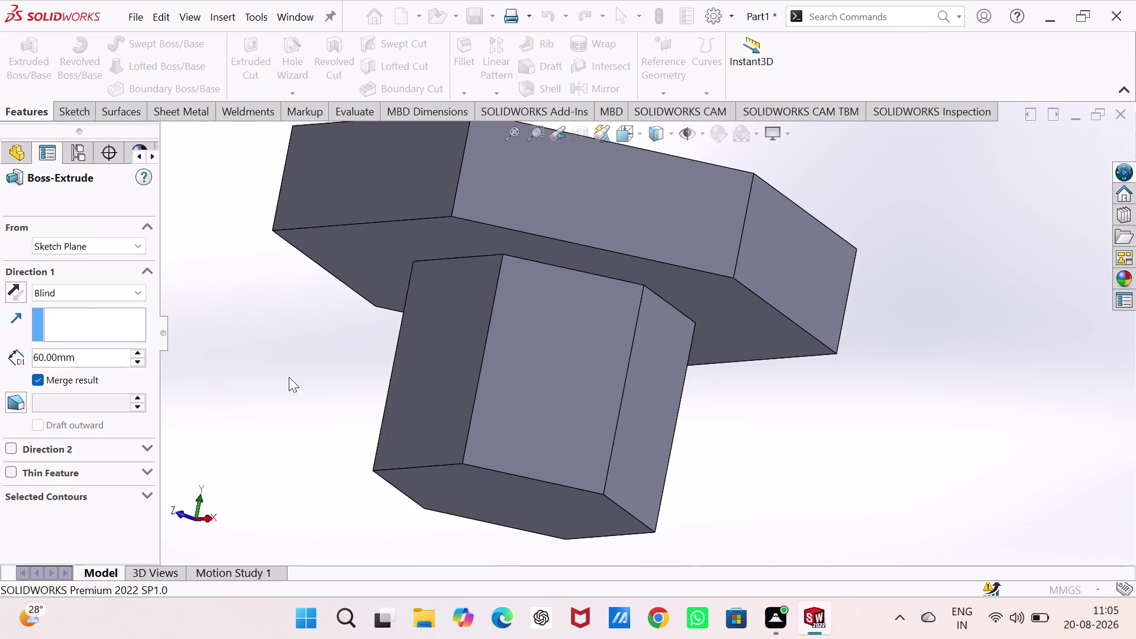
drag(902, 496, 901, 489)
middle_drag(813, 353, 812, 450)
right_drag(813, 361, 812, 450)
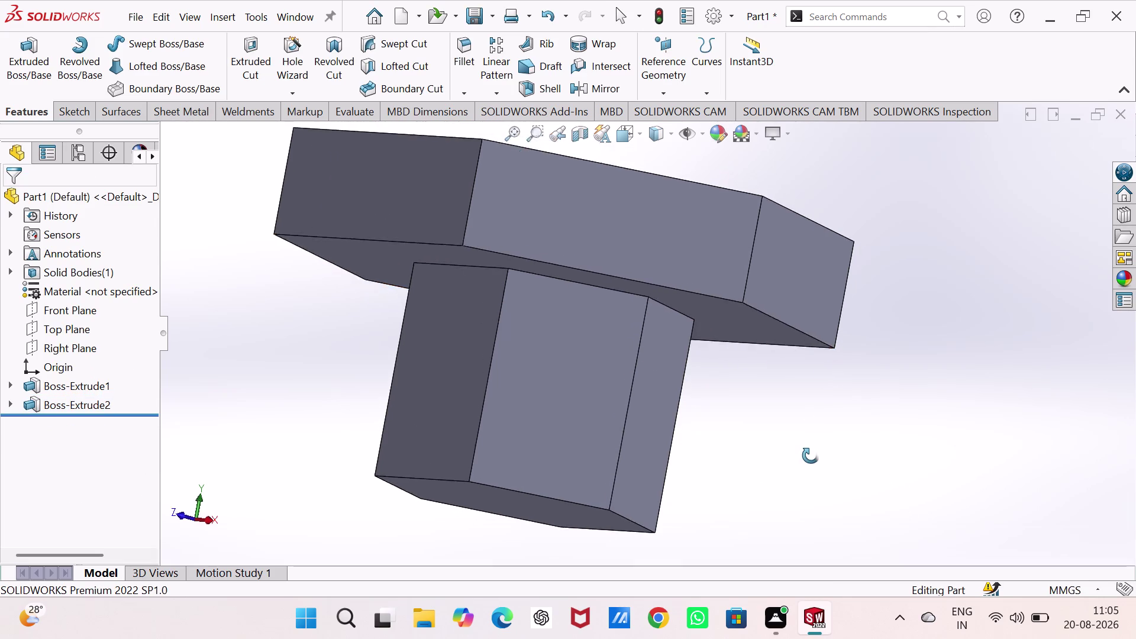
right_drag(812, 449, 805, 469)
Return to isometric view and undo the Boss-Extrude2 shank.
middle_drag(812, 450, 806, 468)
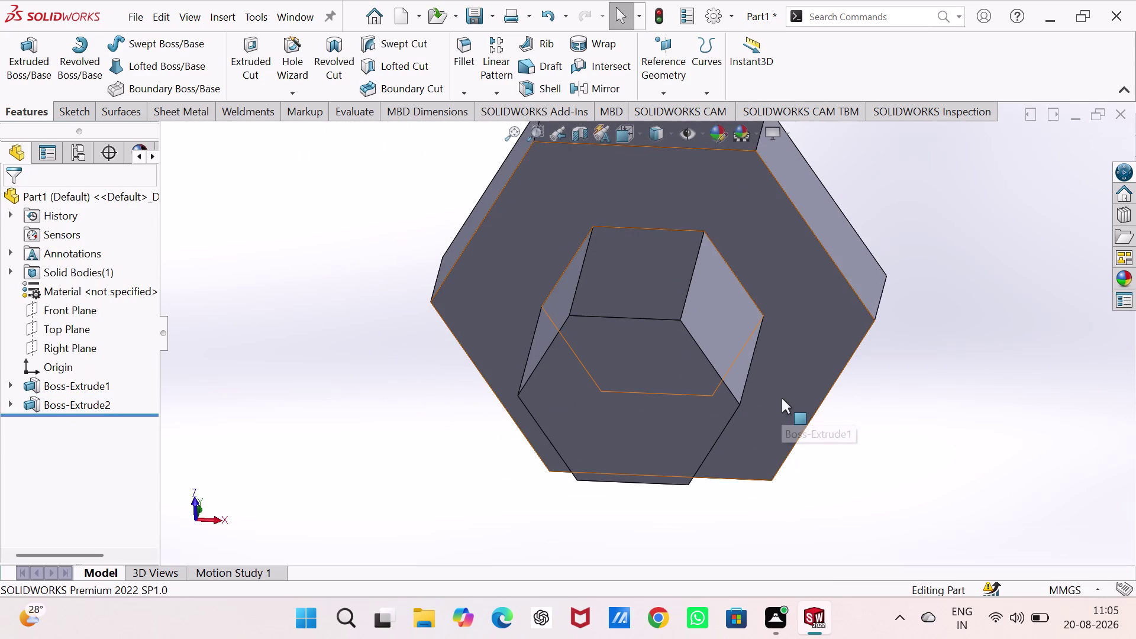
key(ctrl+7)
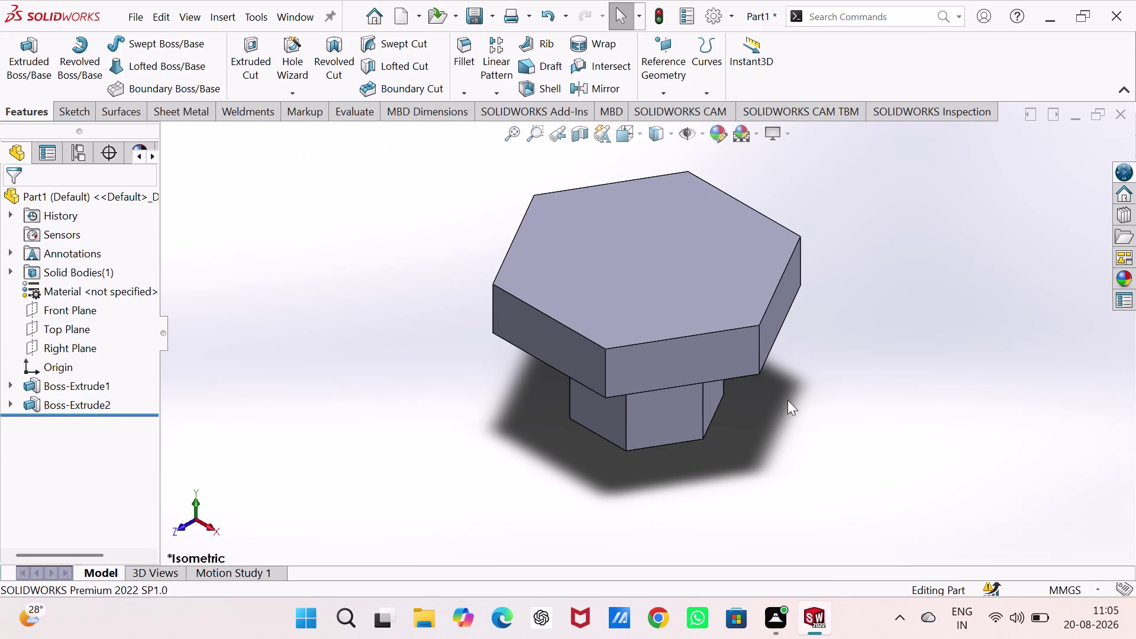
click(885, 299)
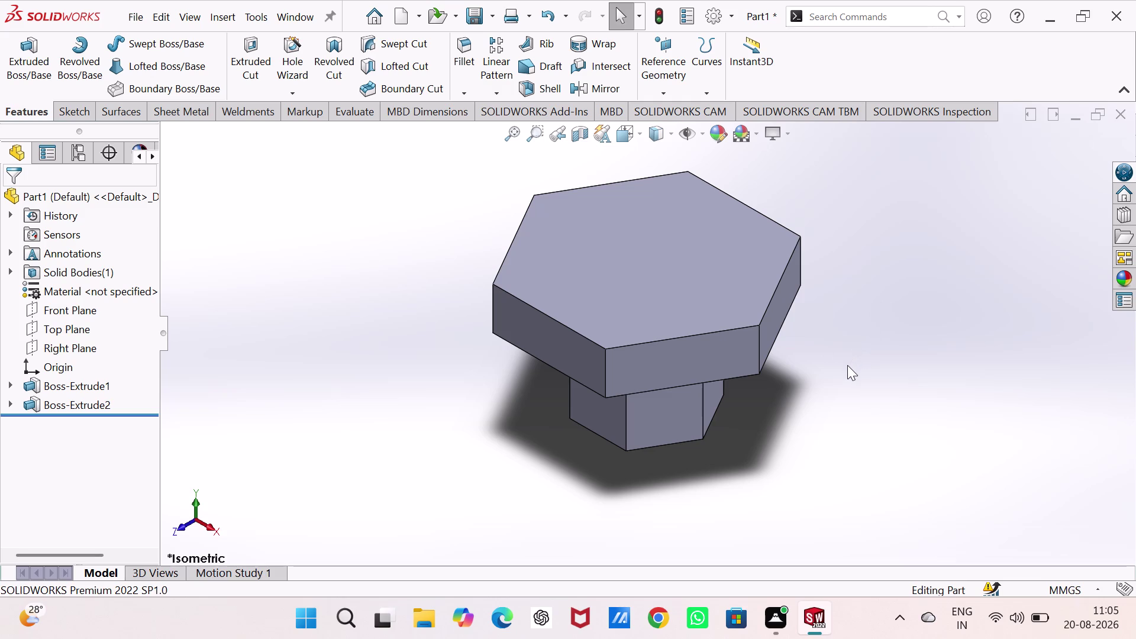
key(ctrl+z)
key(ctrl+z)
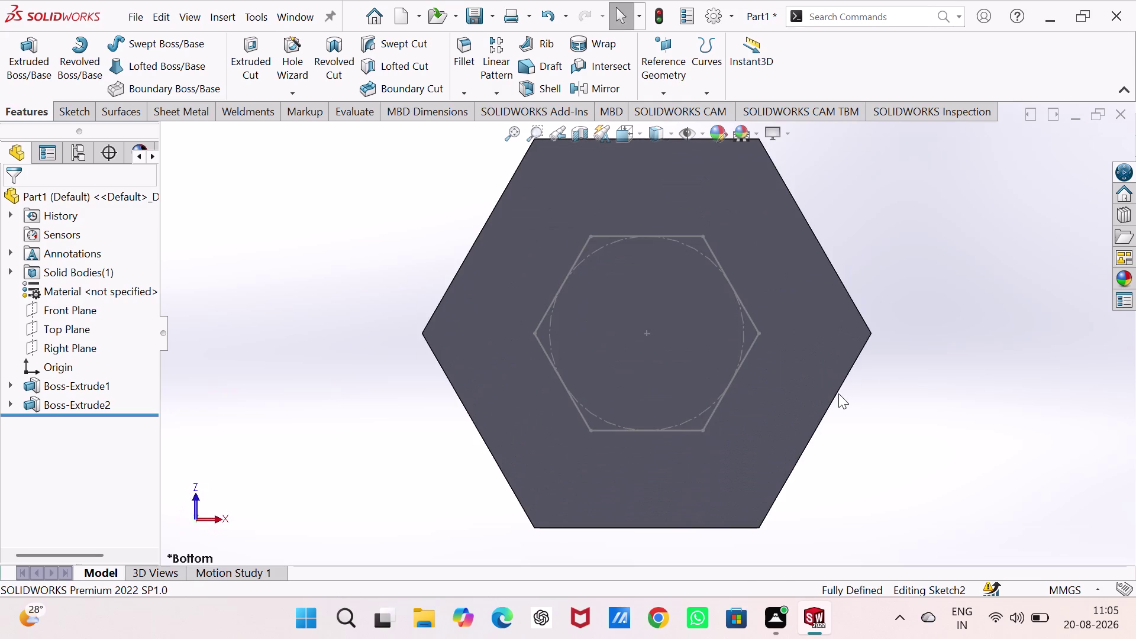
Undo Sketch2's 40 mm dimension, geometry and sketch, then view isometric.
key(ctrl+z)
key(ctrl+z)
key(ctrl+z)
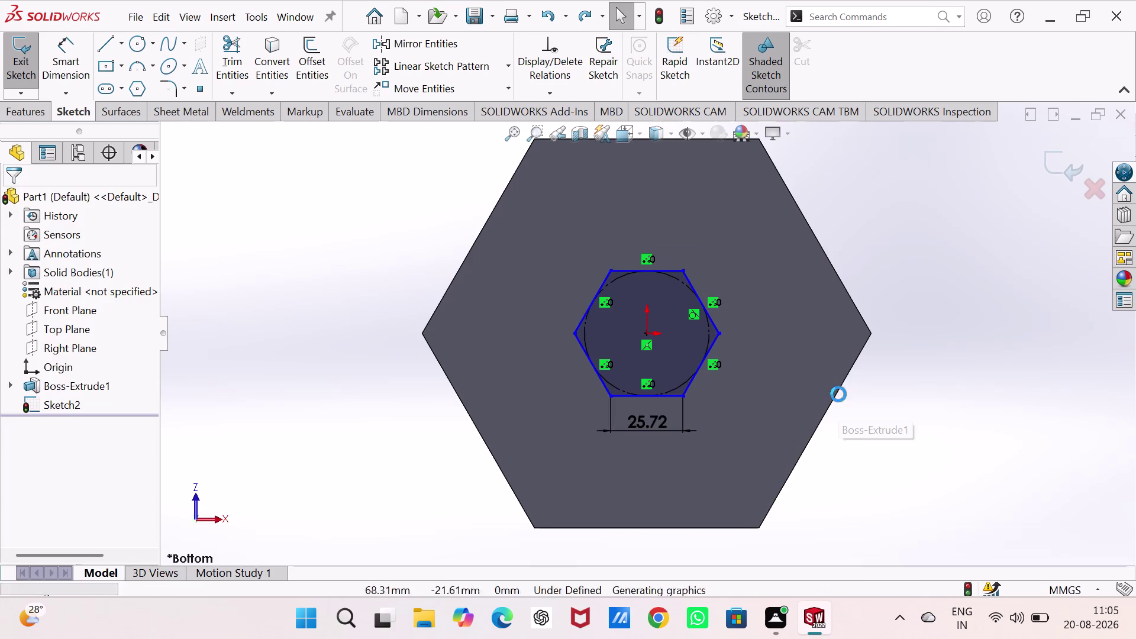
key(ctrl+z)
click(950, 408)
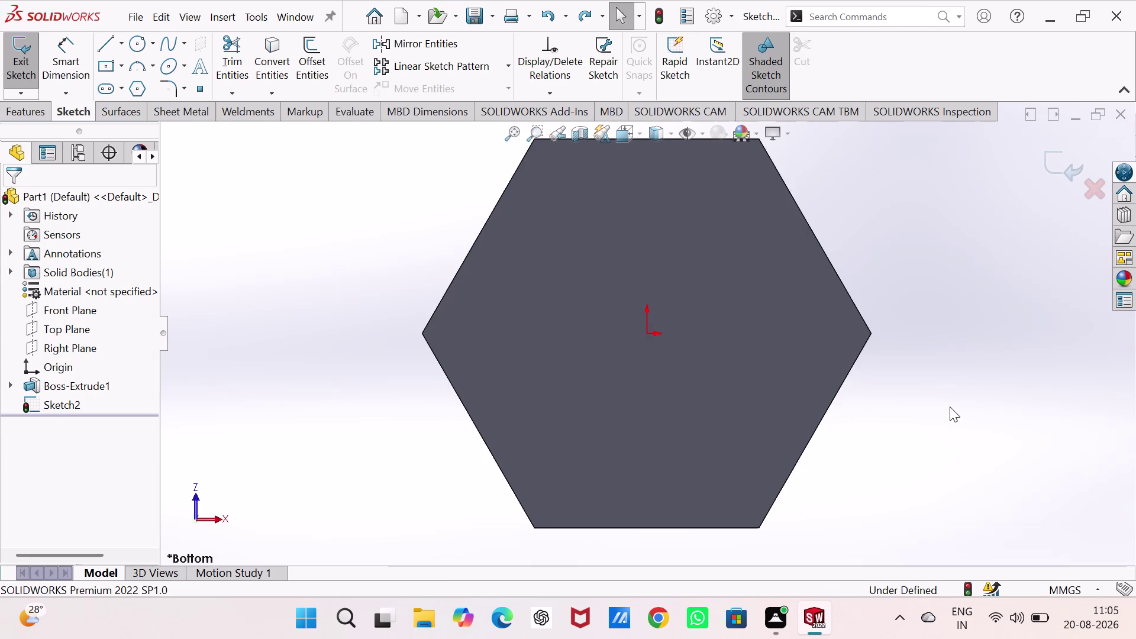
key(ctrl+z)
click(945, 420)
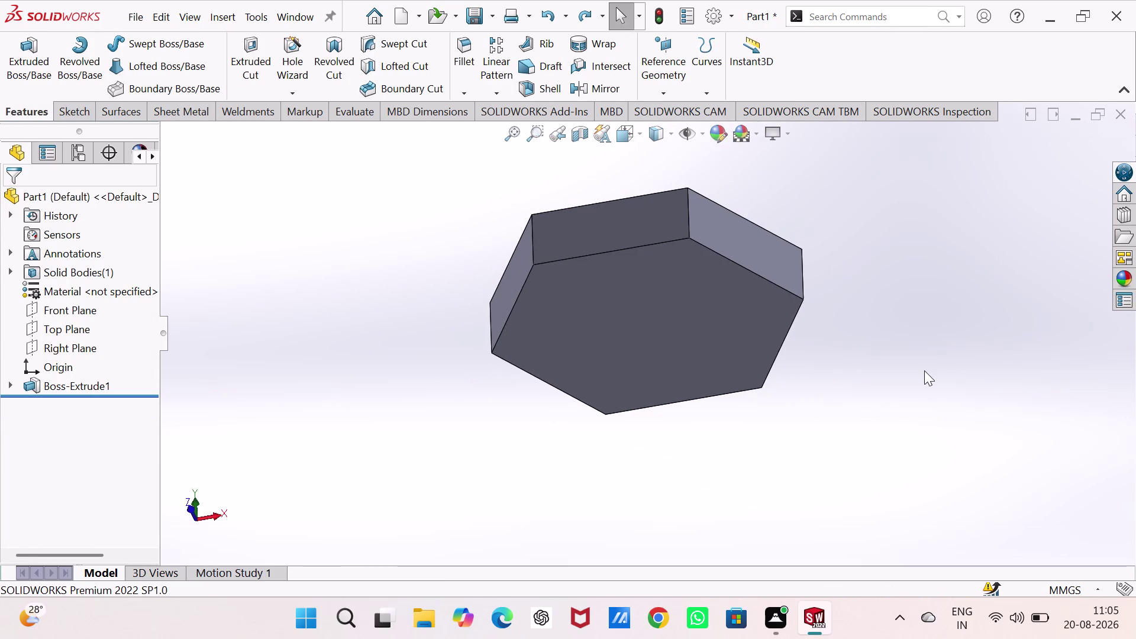
key(ctrl+7)
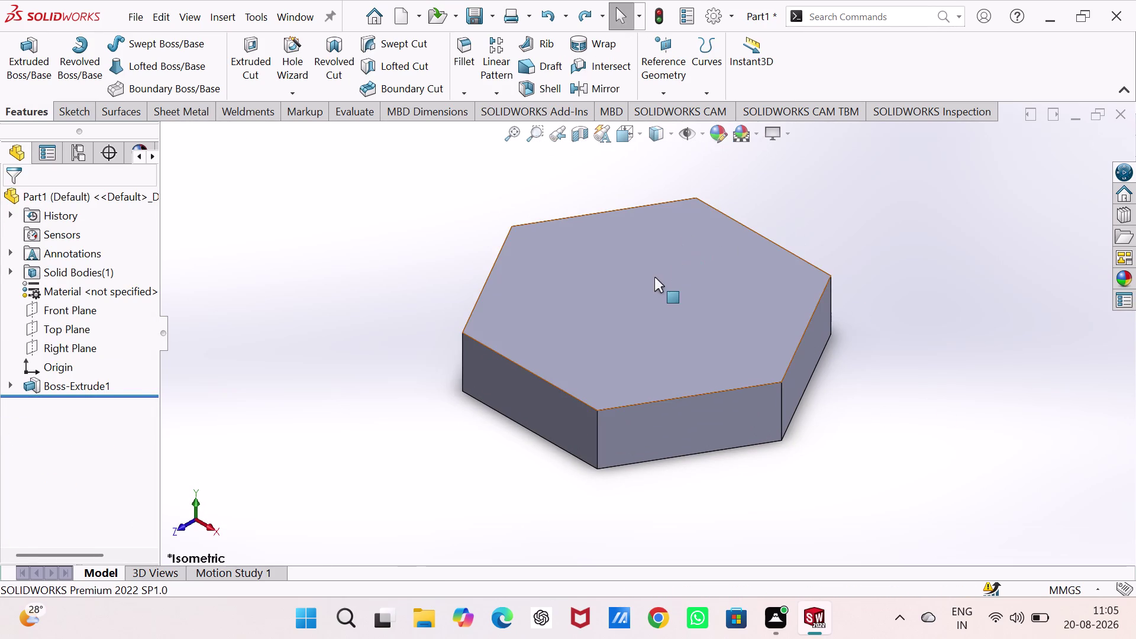
Sketch a hexagon centred on the origin on the block's top face.
click(653, 280)
click(715, 244)
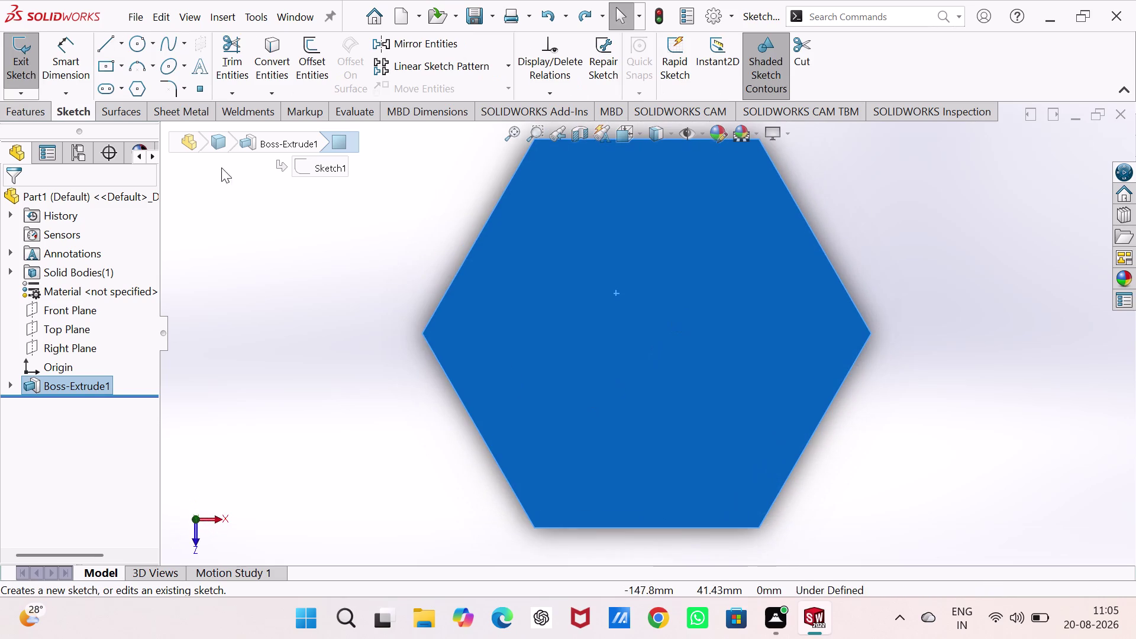
click(135, 89)
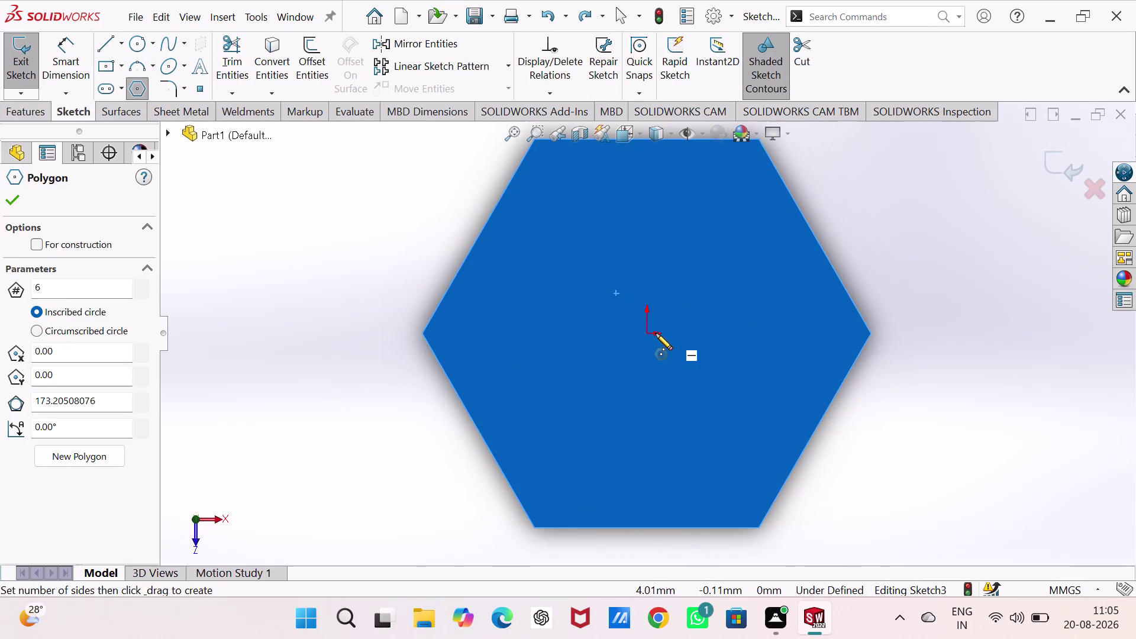
click(648, 332)
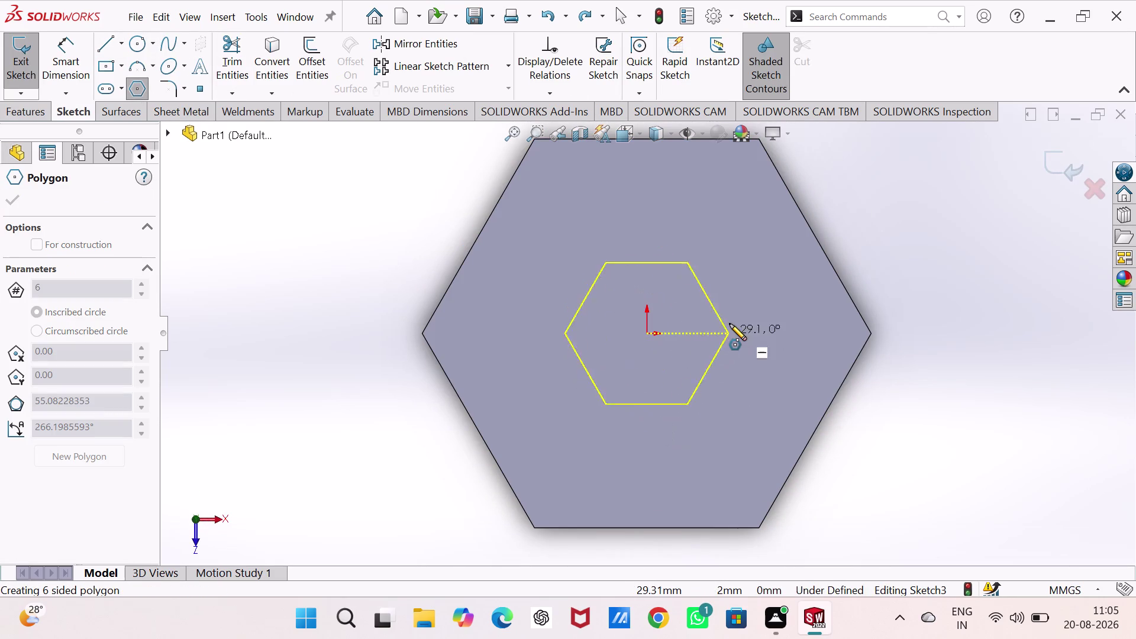
click(730, 331)
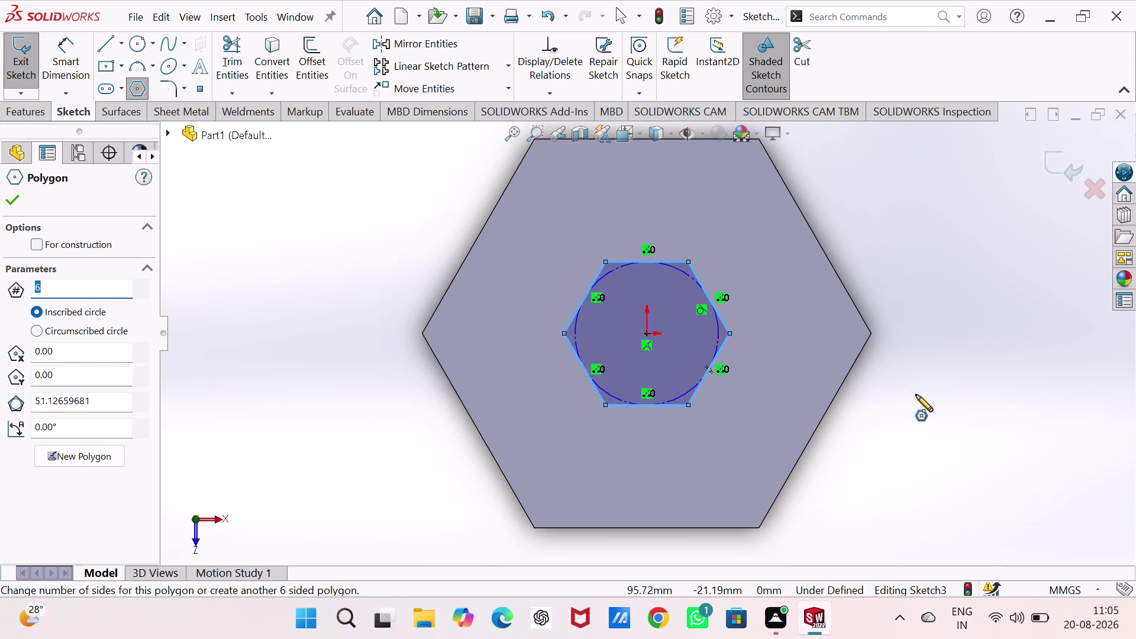
right_drag(923, 382, 943, 227)
Dimension the new hexagon's bottom side to 40 mm.
click(679, 405)
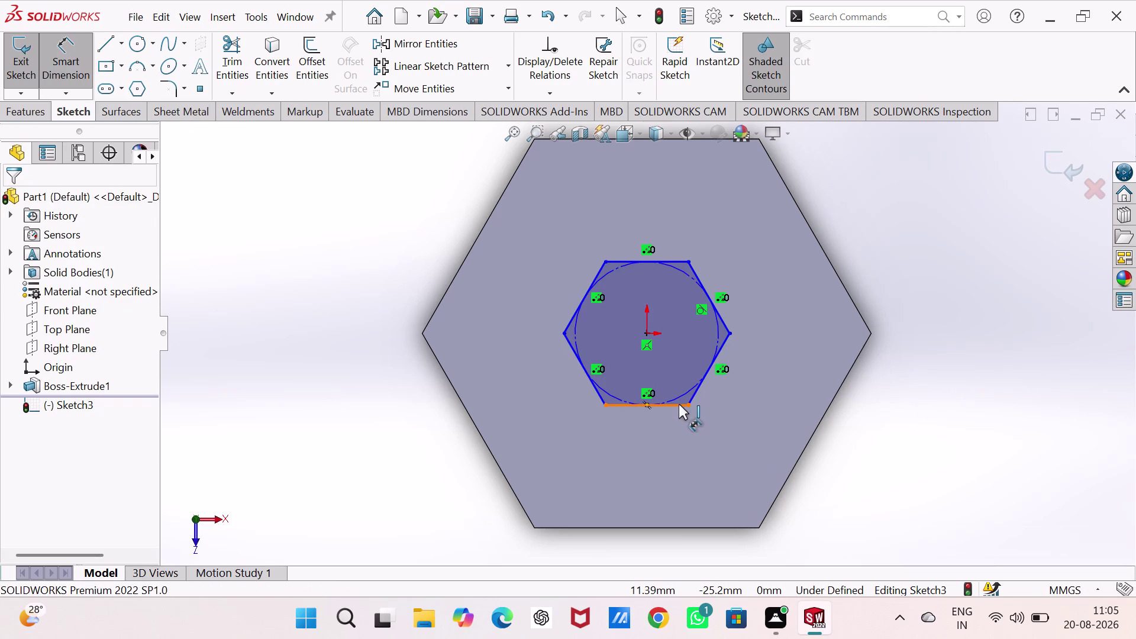
click(635, 465)
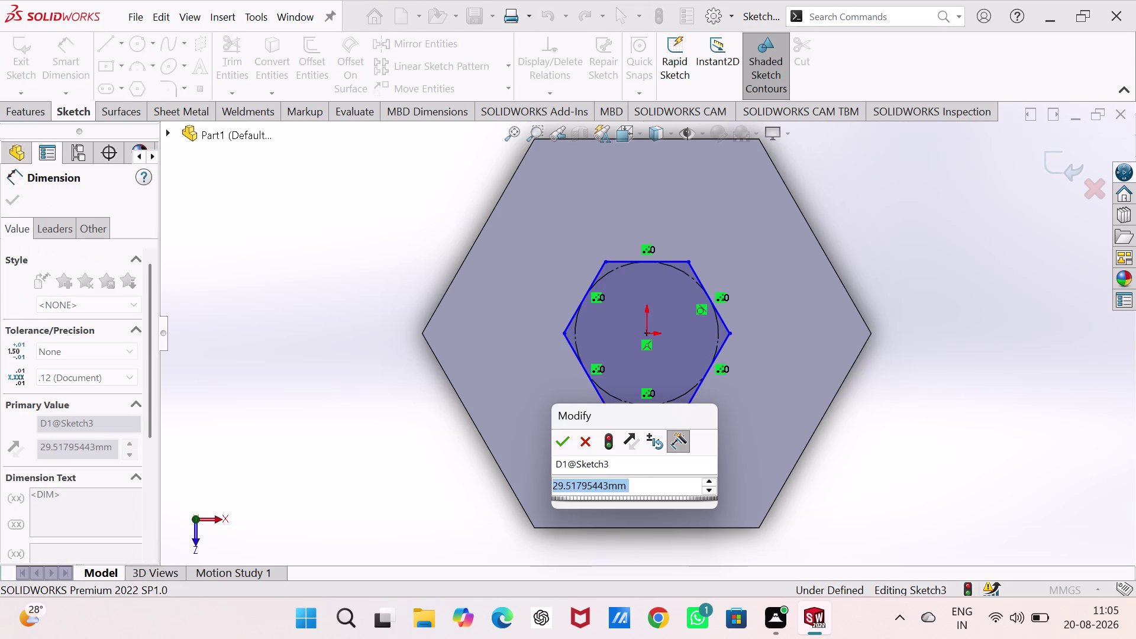
text(60)
key(BackSpace)
key(BackSpace)
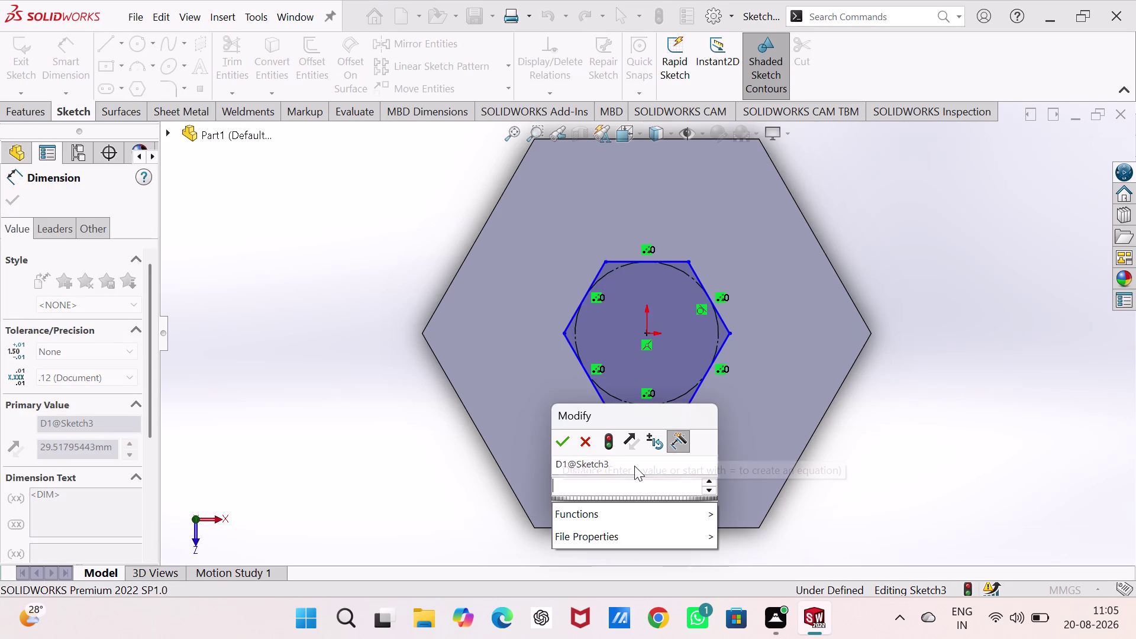
text(40)
key(Return)
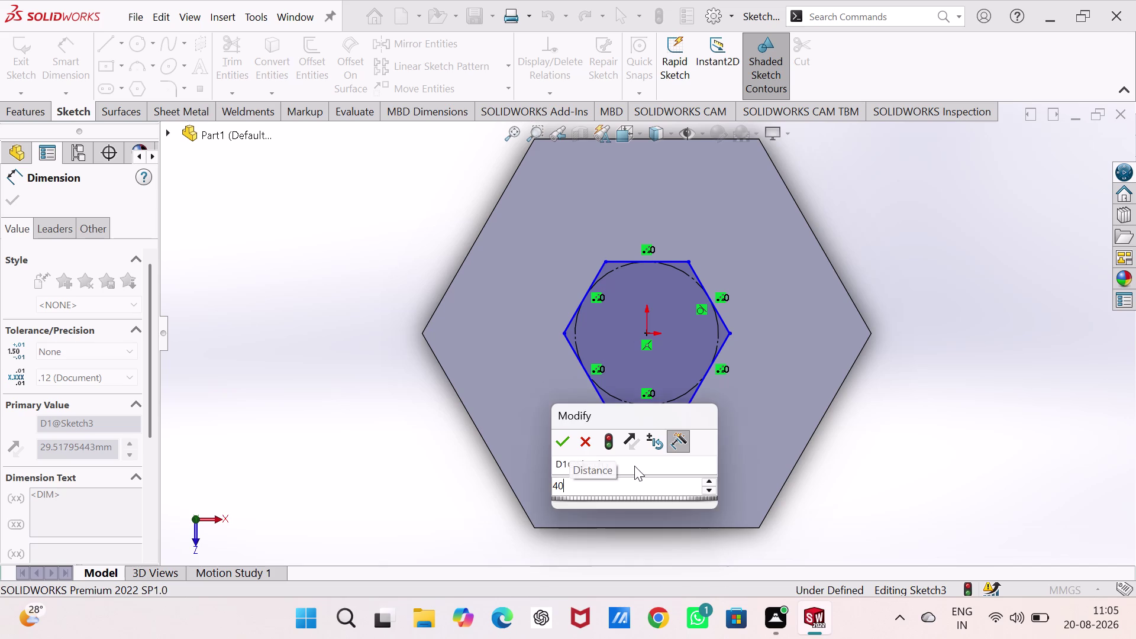
key(Escape)
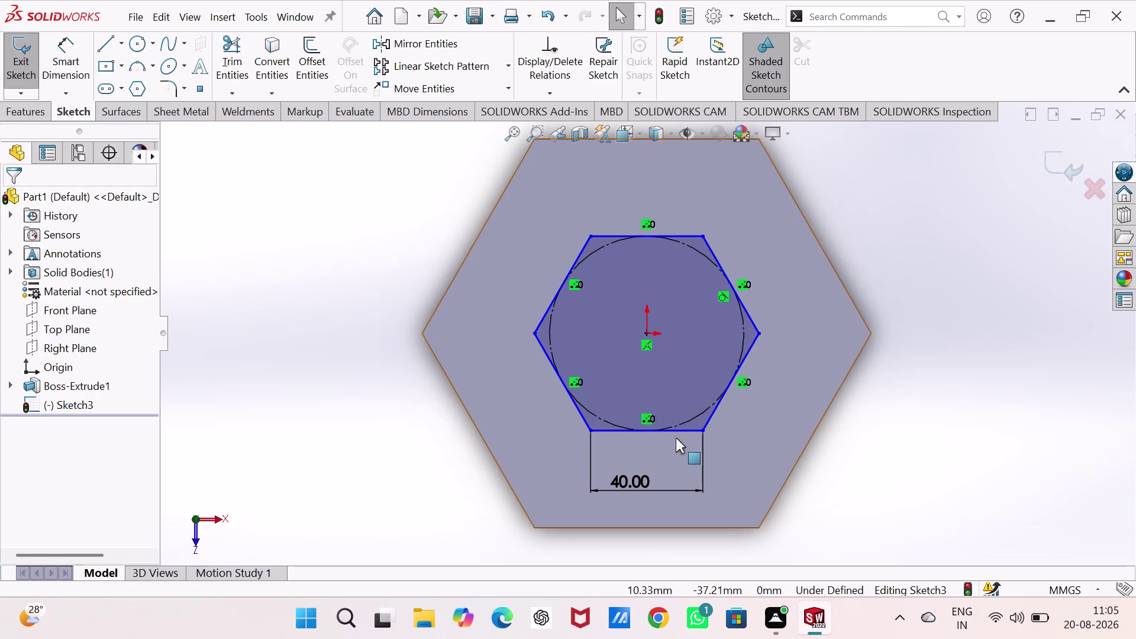
Make the bottom edge horizontal and extrude the hexagon 60 mm as Boss-Extrude3.
click(680, 431)
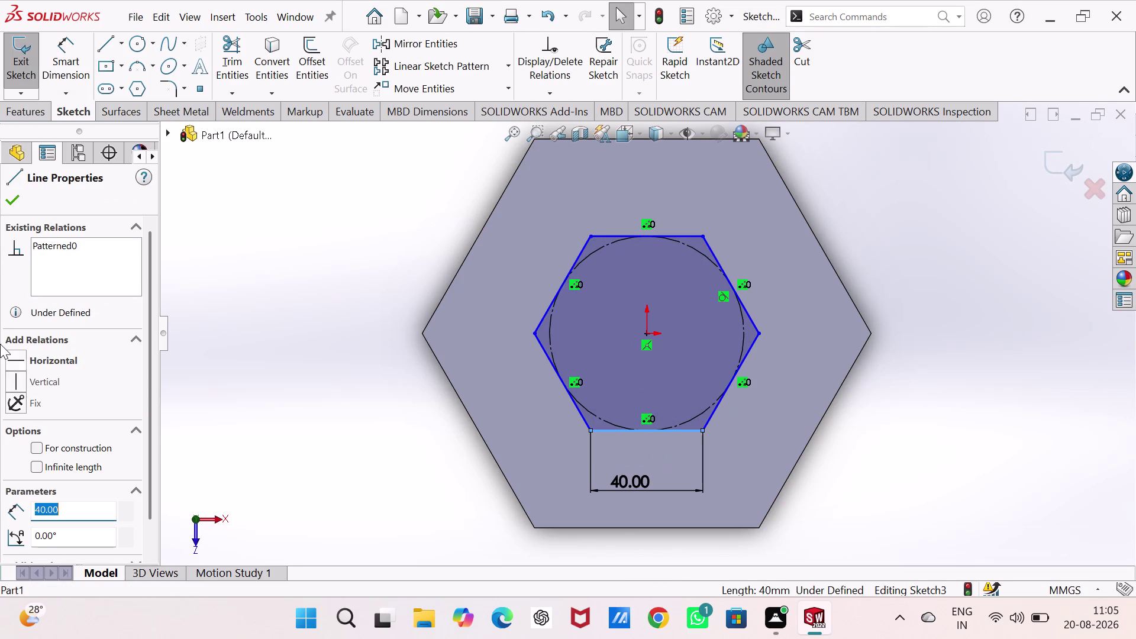
click(10, 356)
click(309, 303)
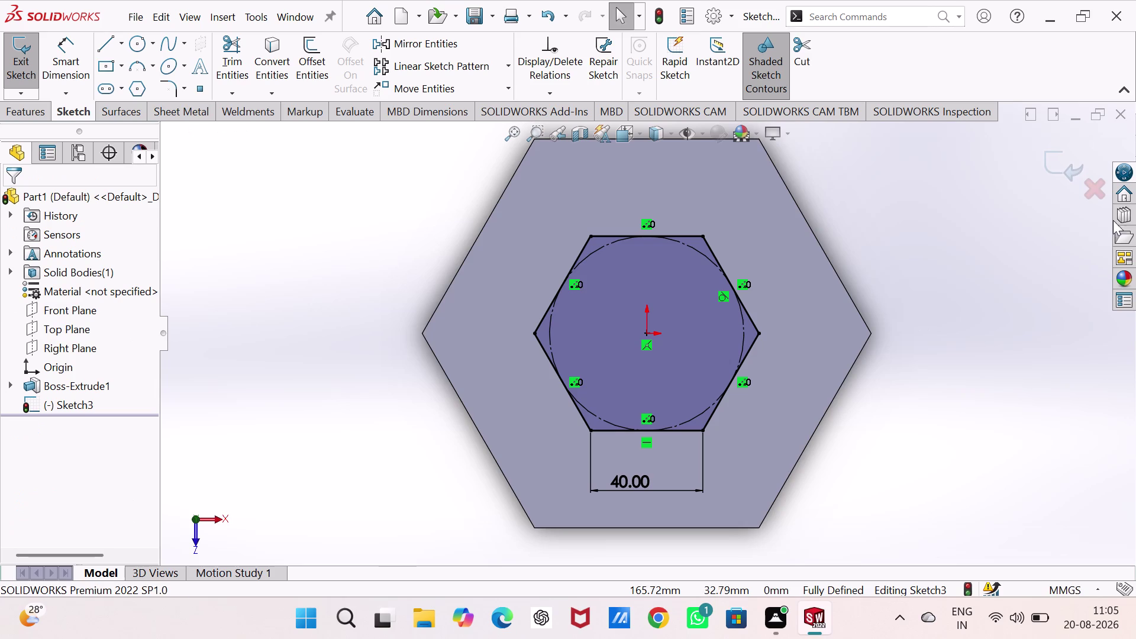
click(6, 110)
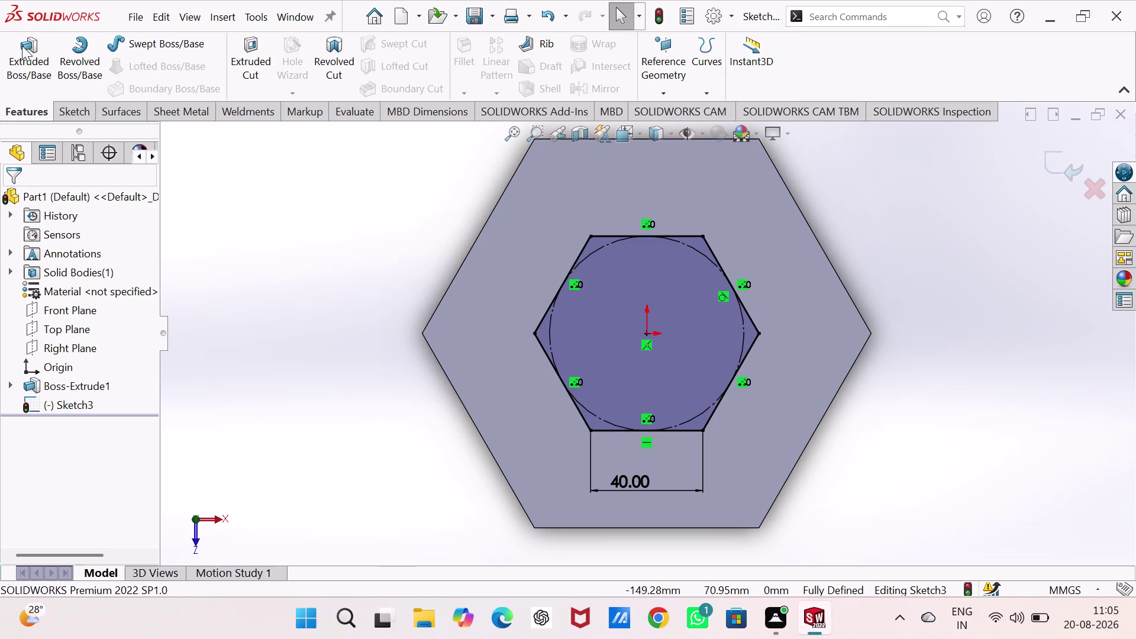
click(22, 41)
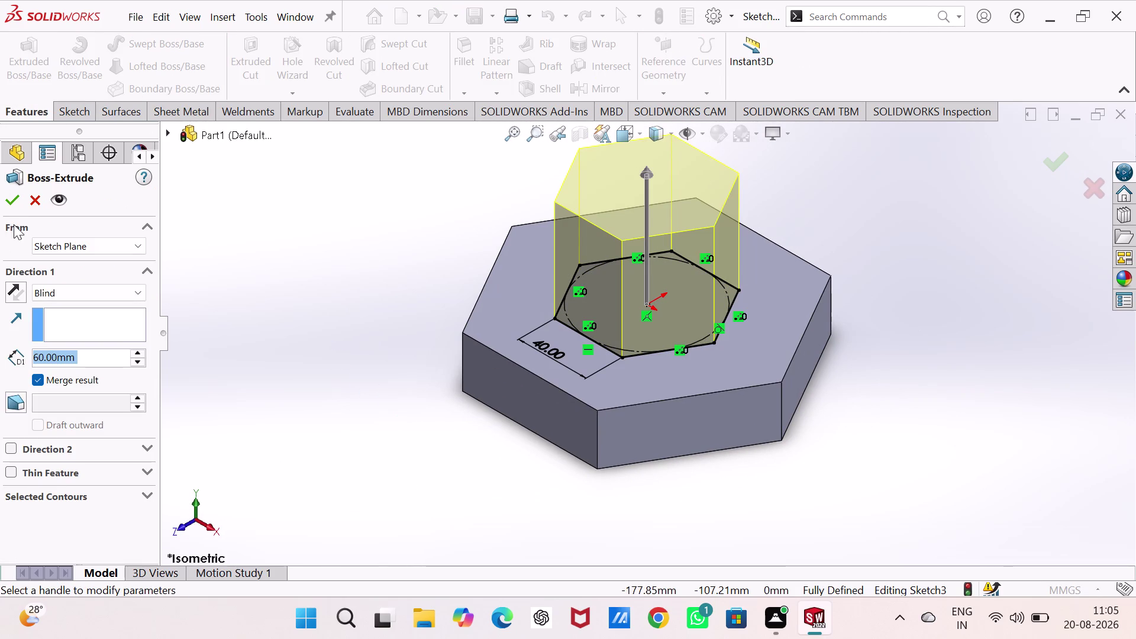
click(12, 207)
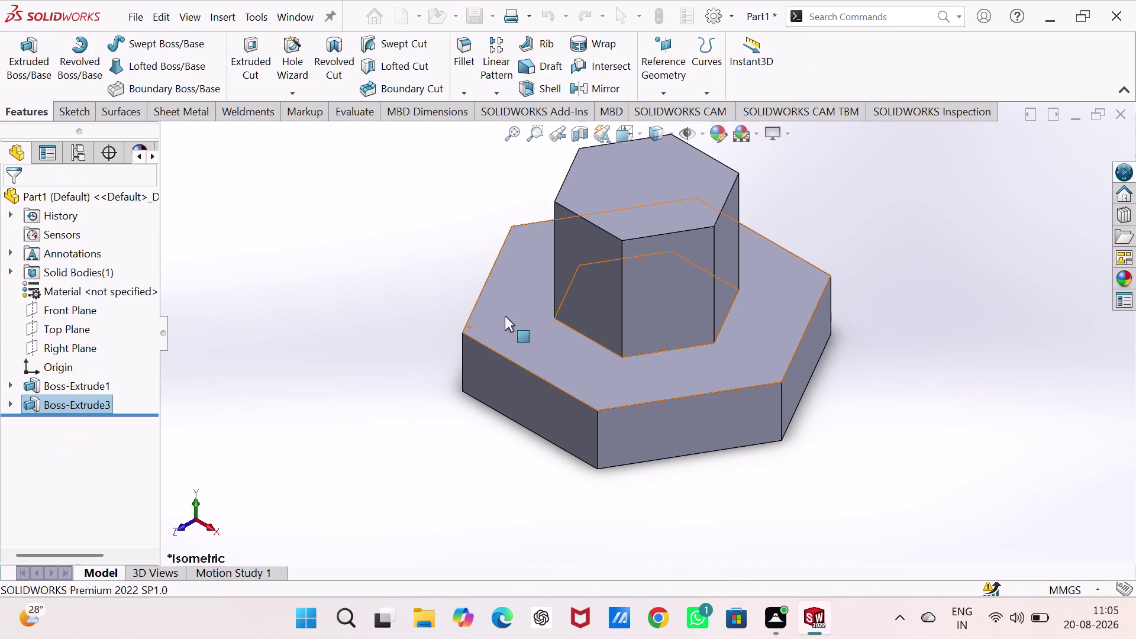
click(365, 229)
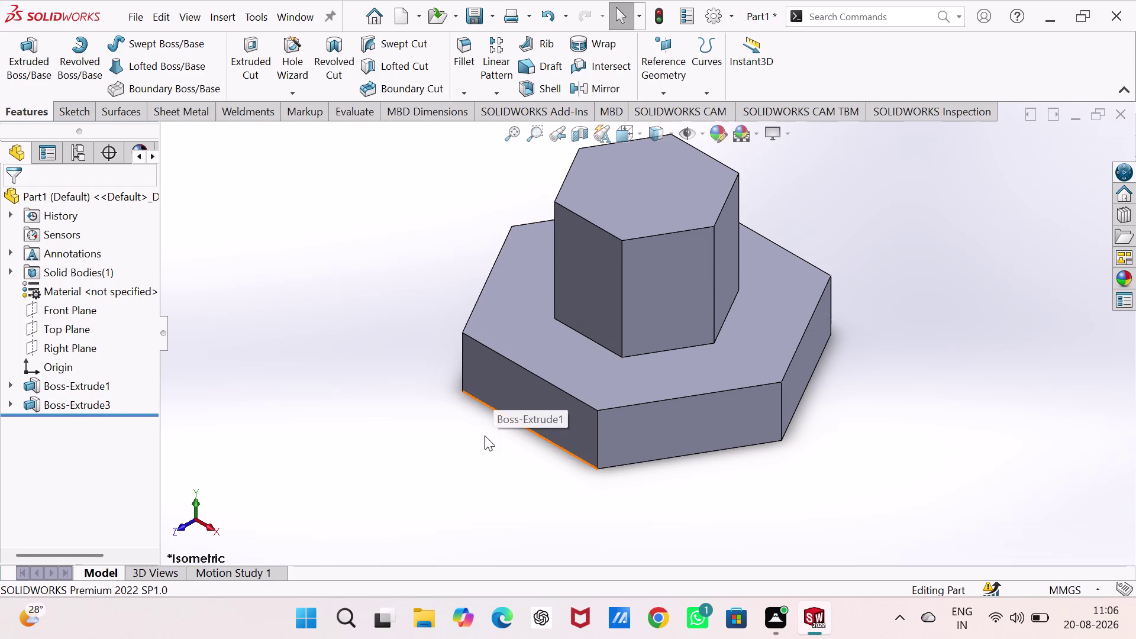
click(518, 391)
click(570, 356)
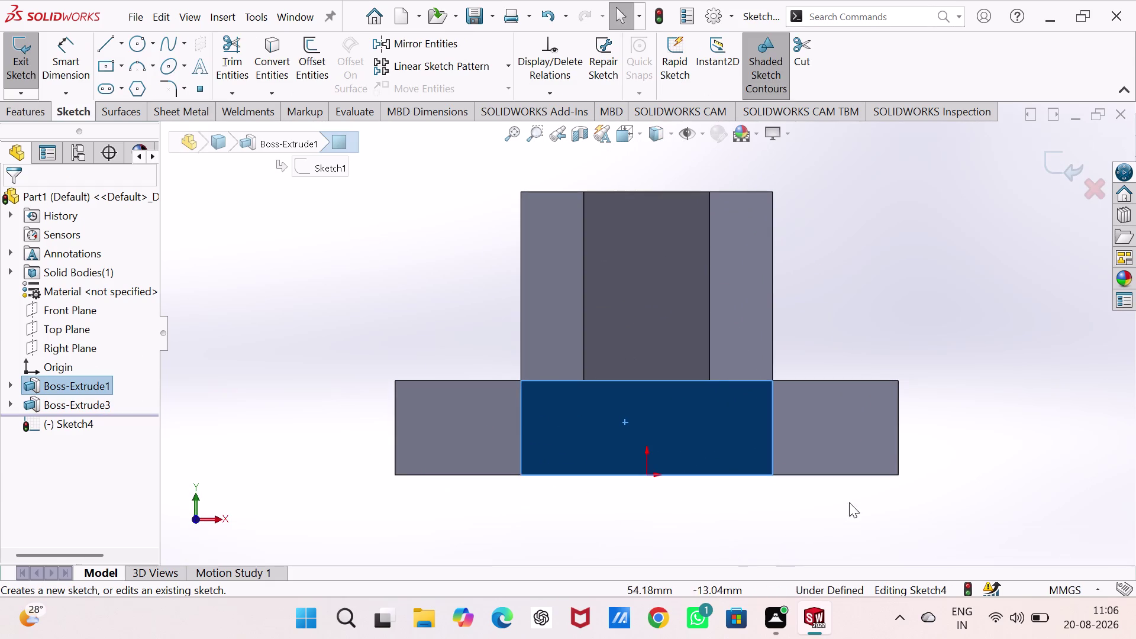
click(949, 419)
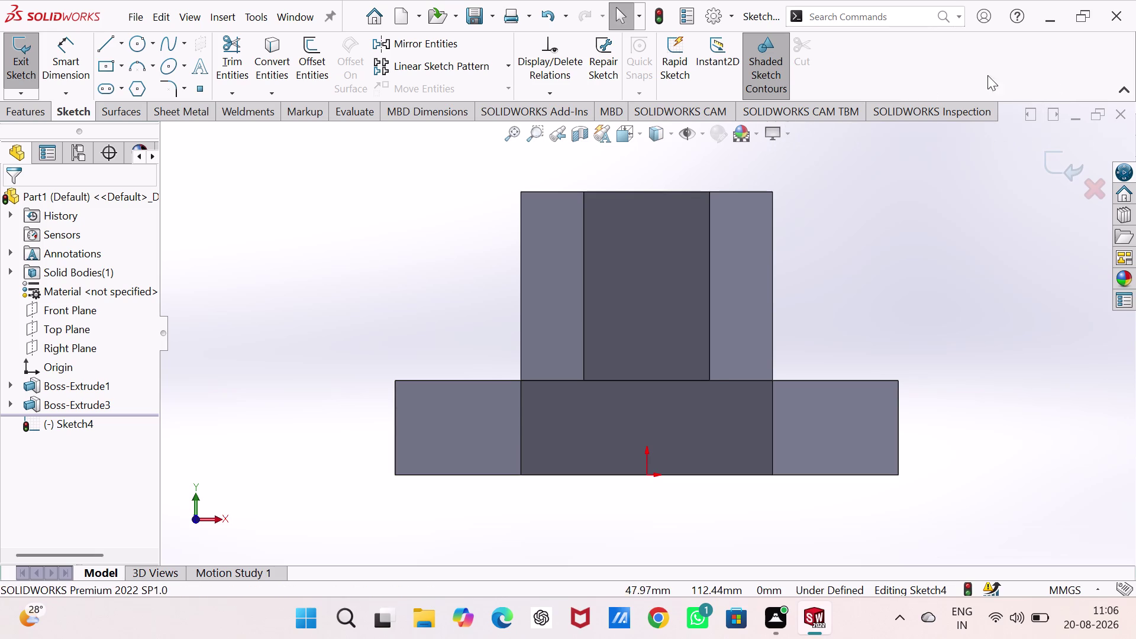
click(1038, 157)
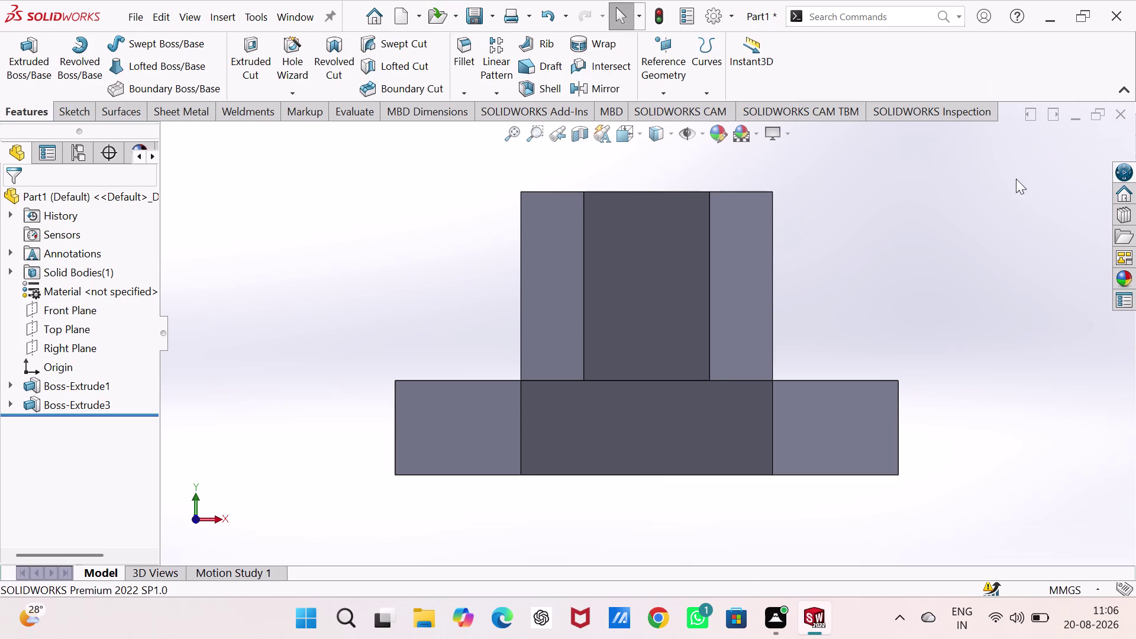
click(953, 229)
key(ctrl+7)
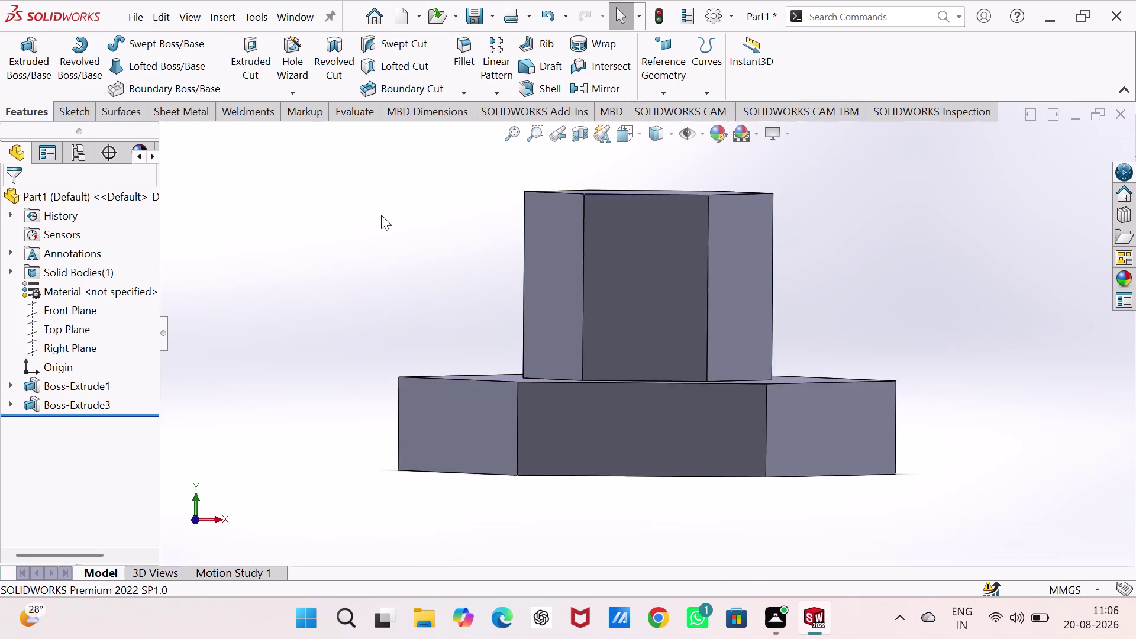
double_click(49, 386)
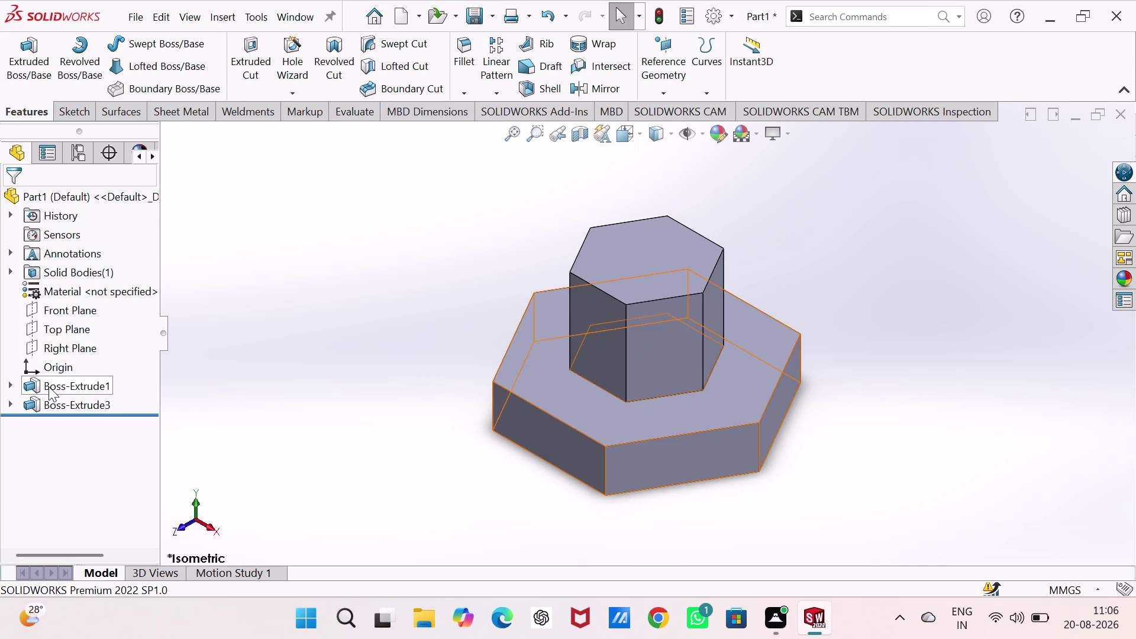
Edit Boss-Extrude1 to a 30 mm Mid Plane end condition.
click(30, 382)
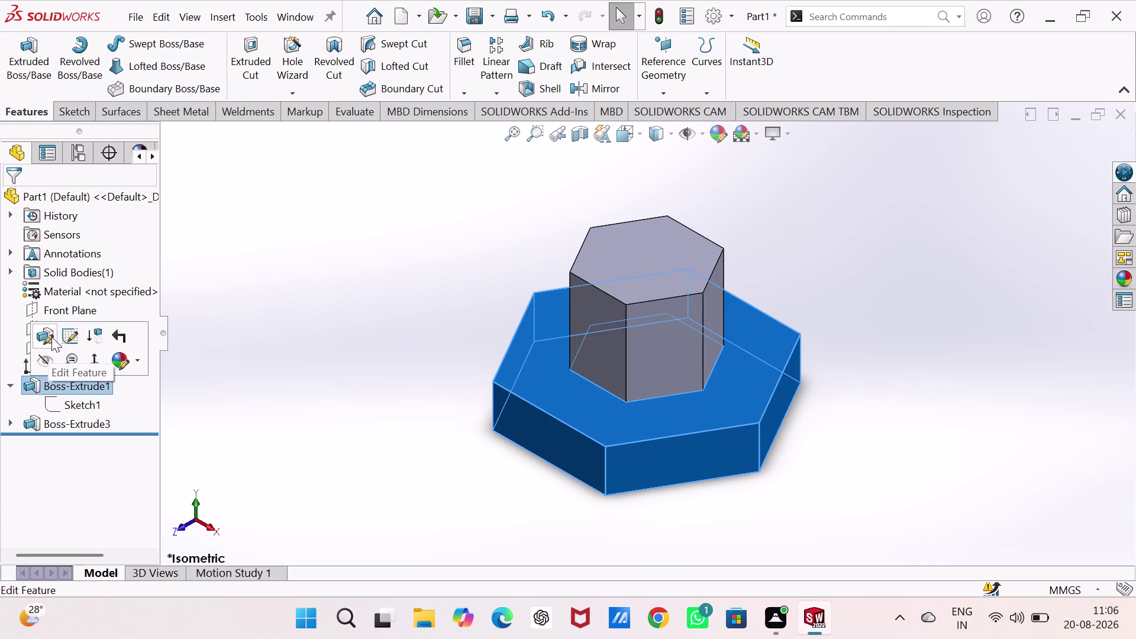
click(51, 337)
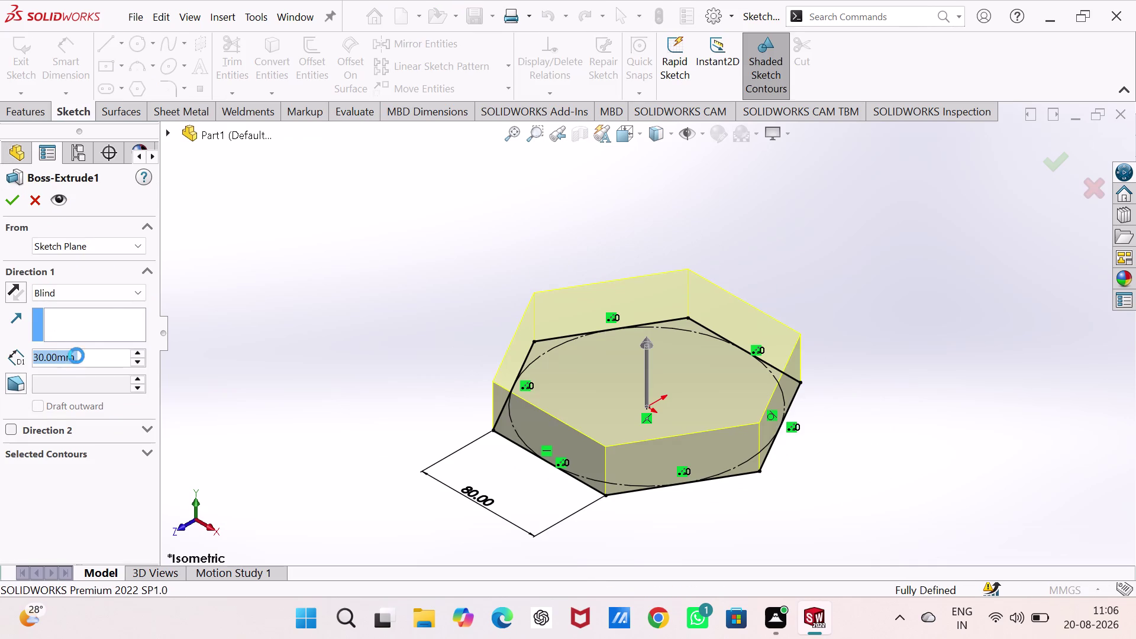
click(111, 291)
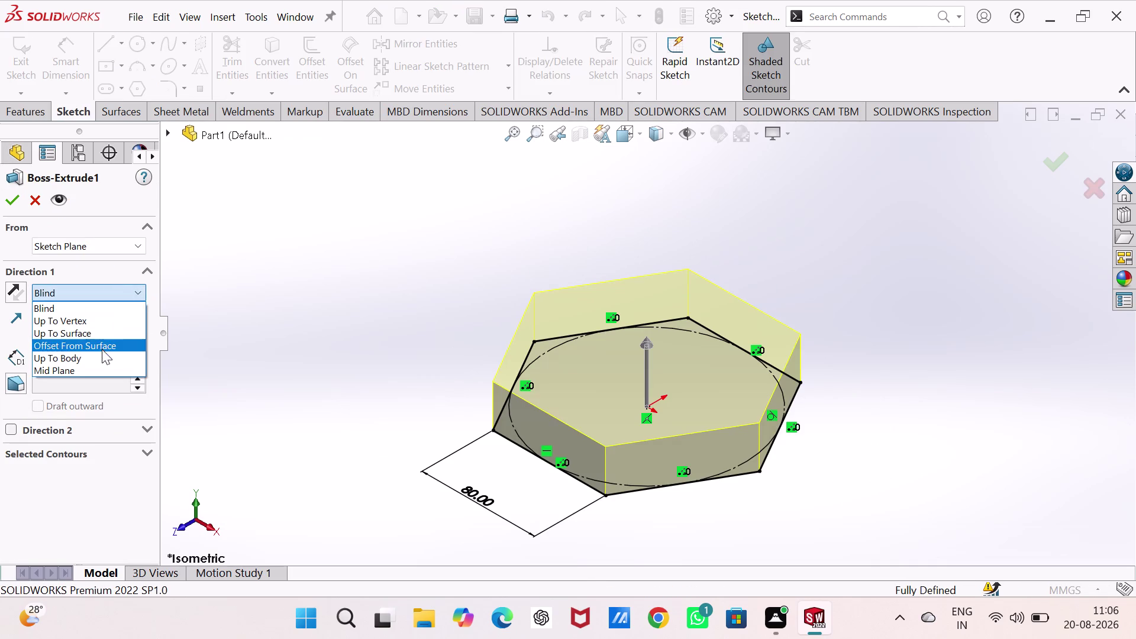
click(98, 366)
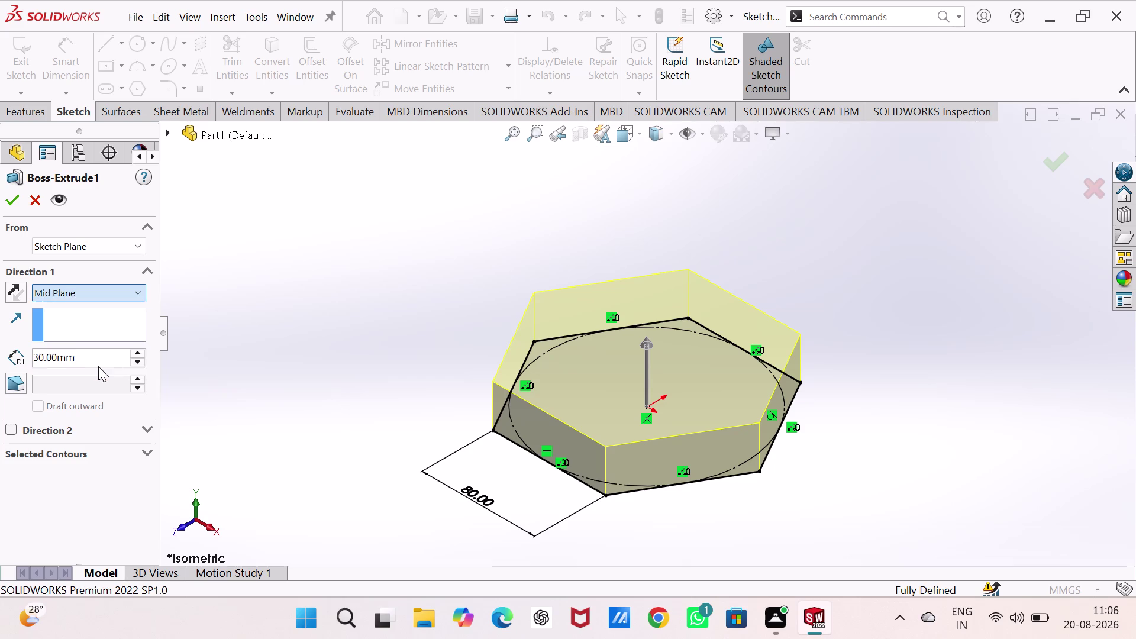
click(14, 202)
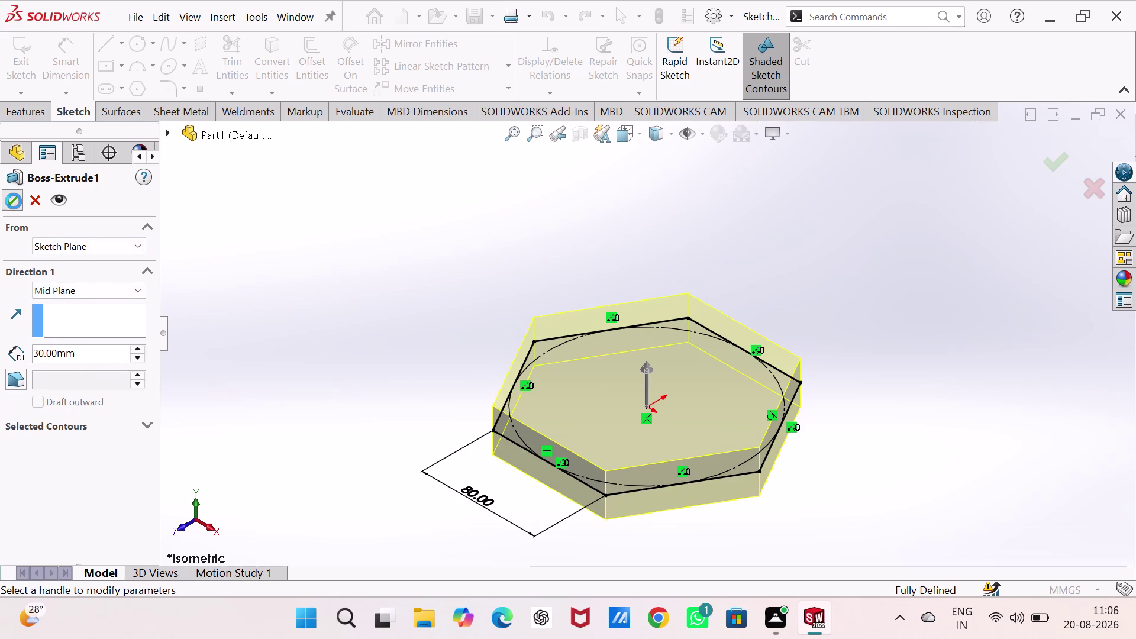
click(316, 253)
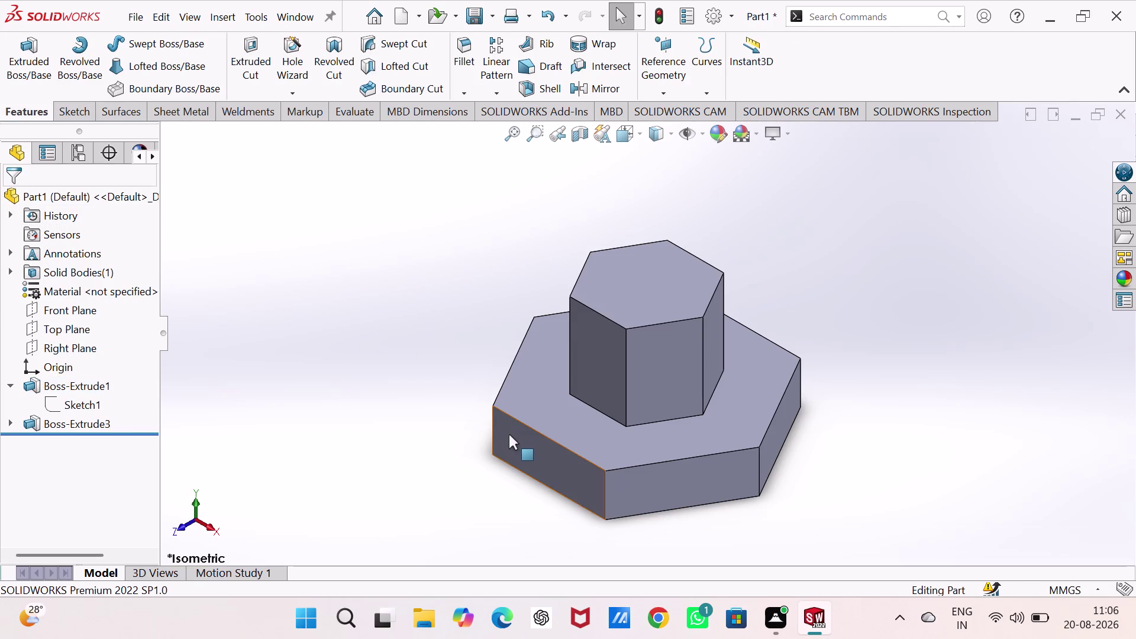
click(512, 438)
Sketch a straight slot on the base's front face, viewed head-on.
click(566, 400)
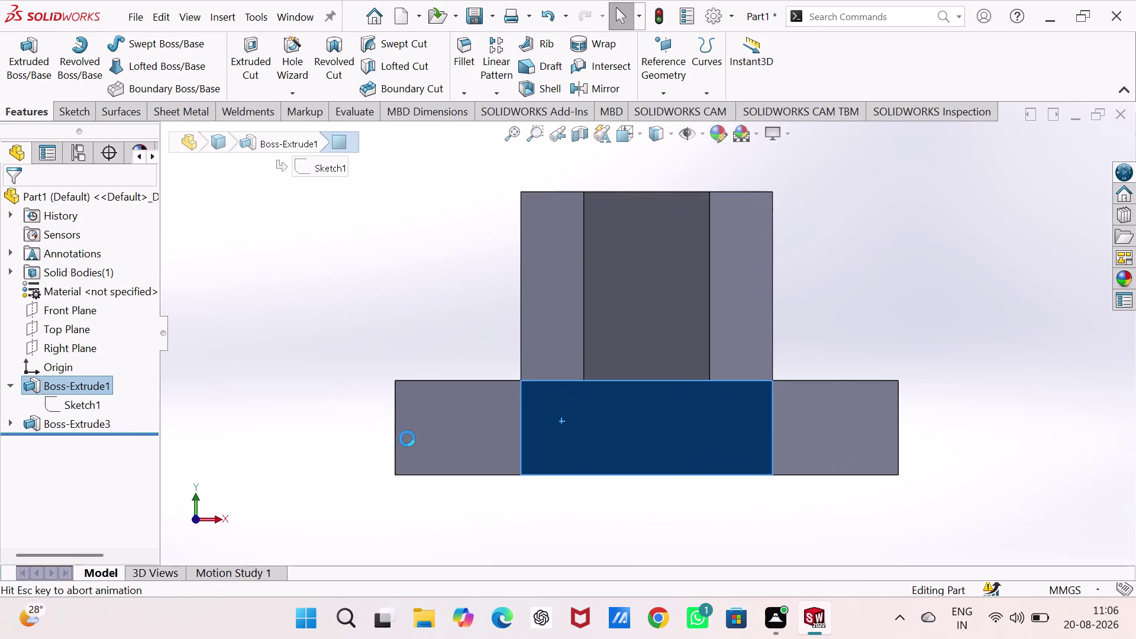
click(933, 259)
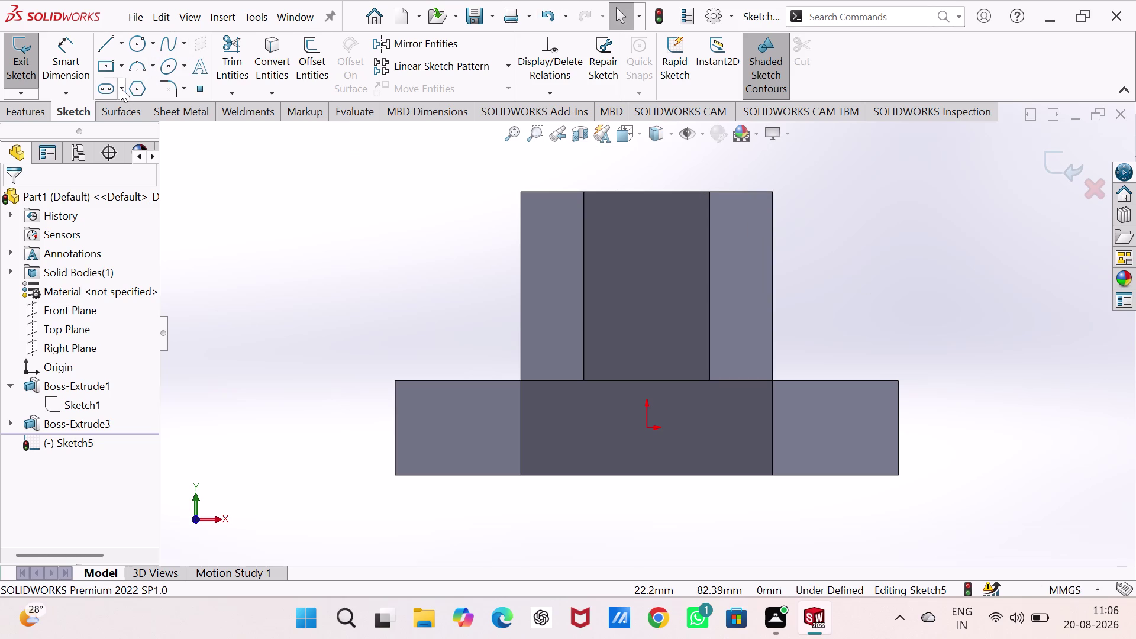
click(104, 89)
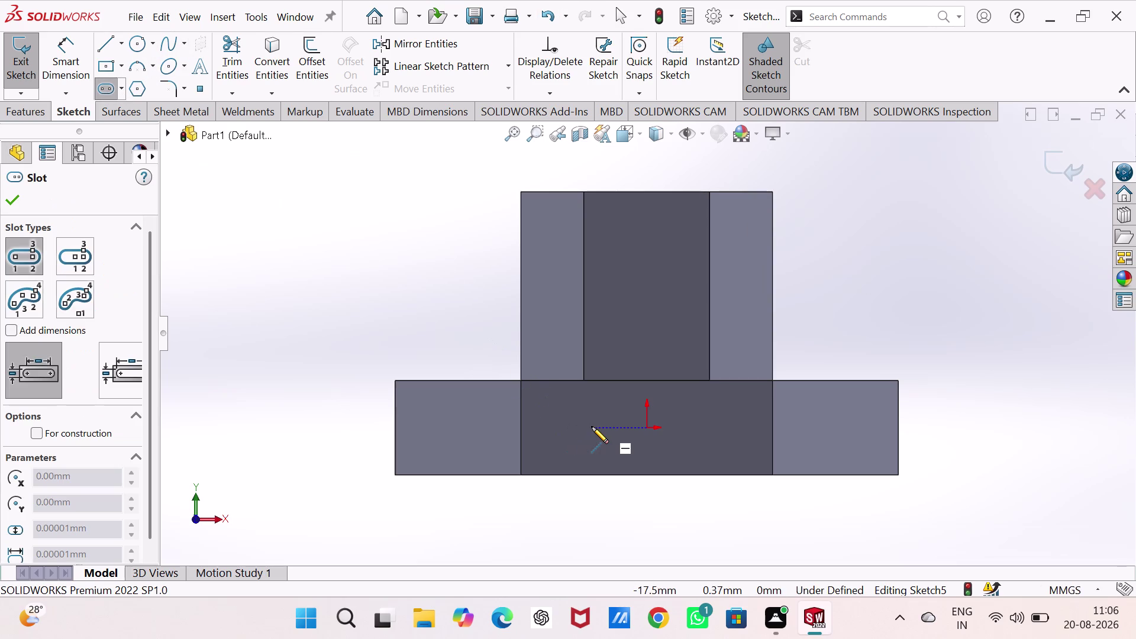
click(592, 427)
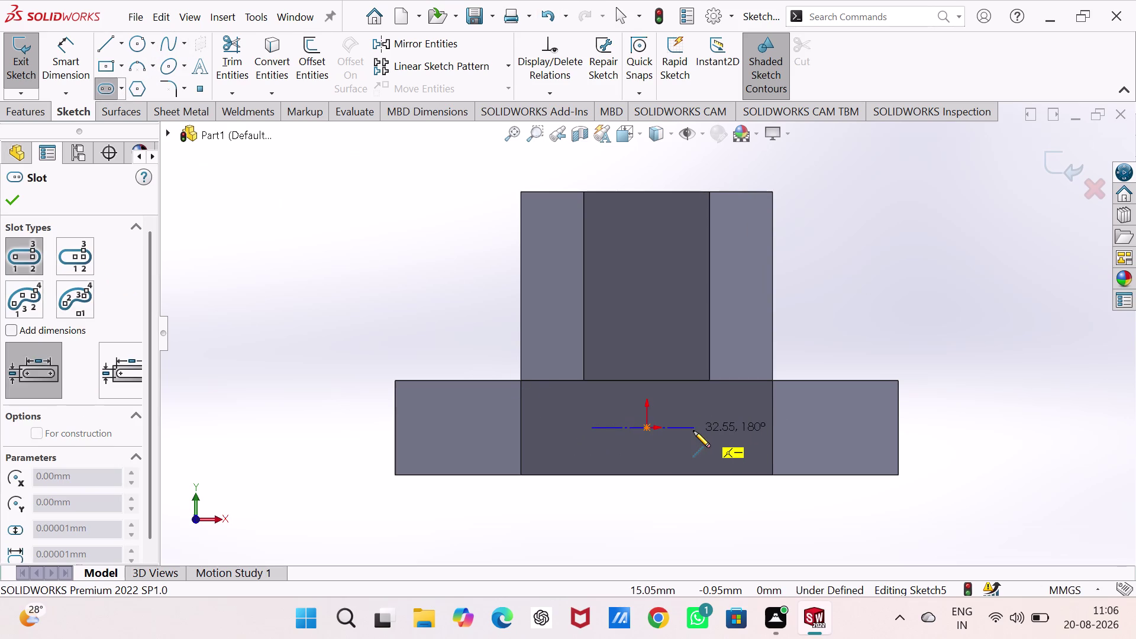
click(694, 431)
click(697, 454)
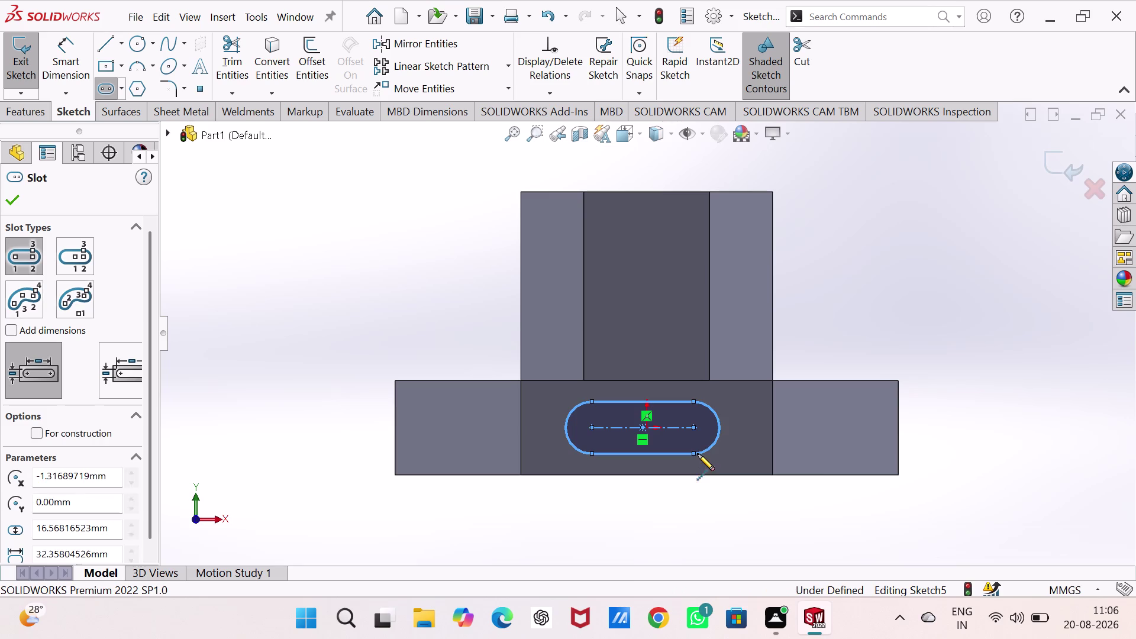
key(Escape)
key(Escape)
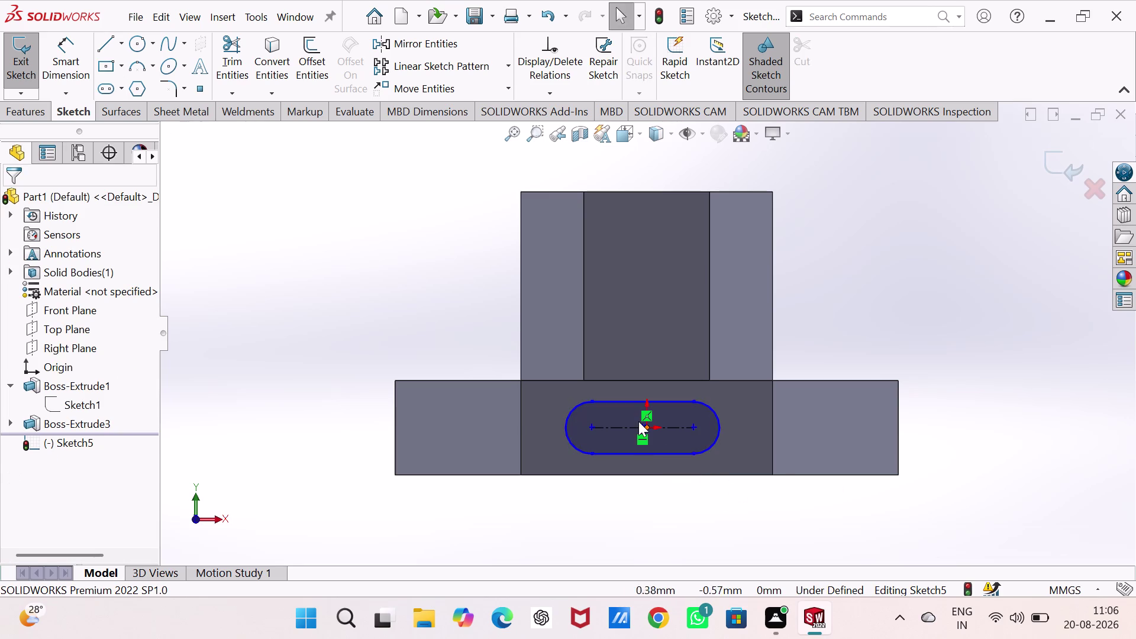
Make the slot's centre point coincident with the origin.
click(642, 428)
click(647, 427)
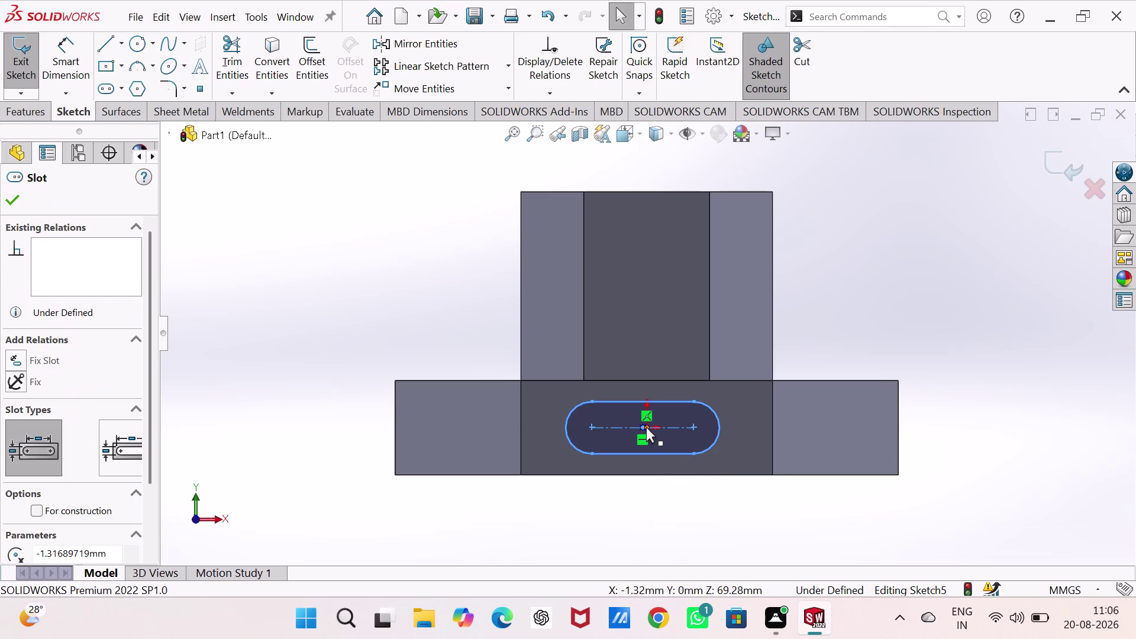
click(21, 469)
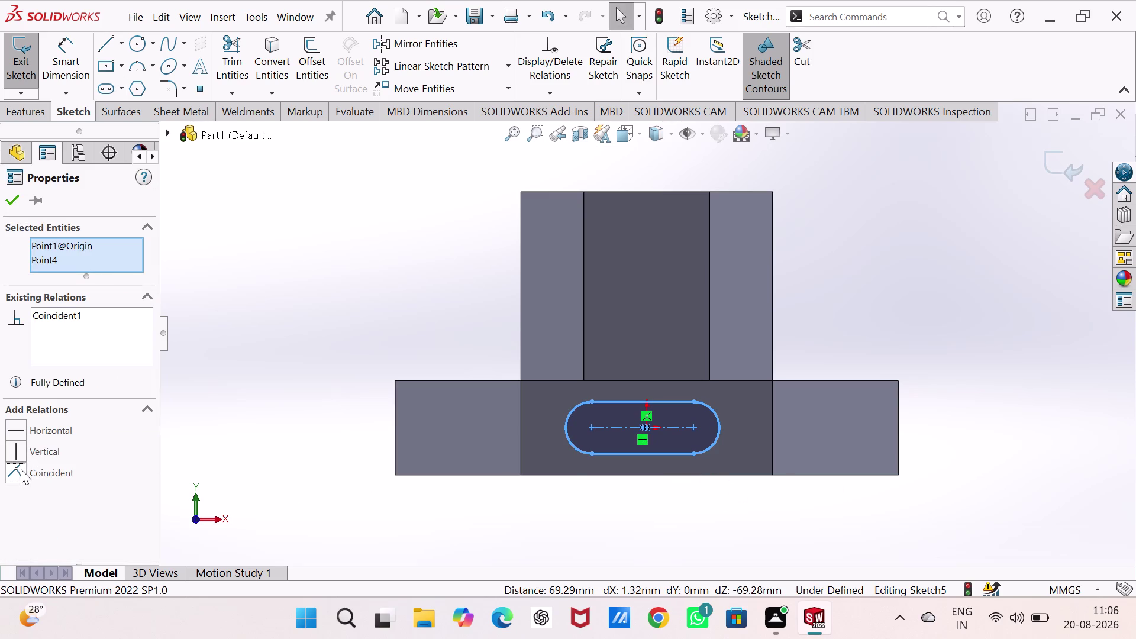
click(390, 307)
right_drag(354, 361, 354, 193)
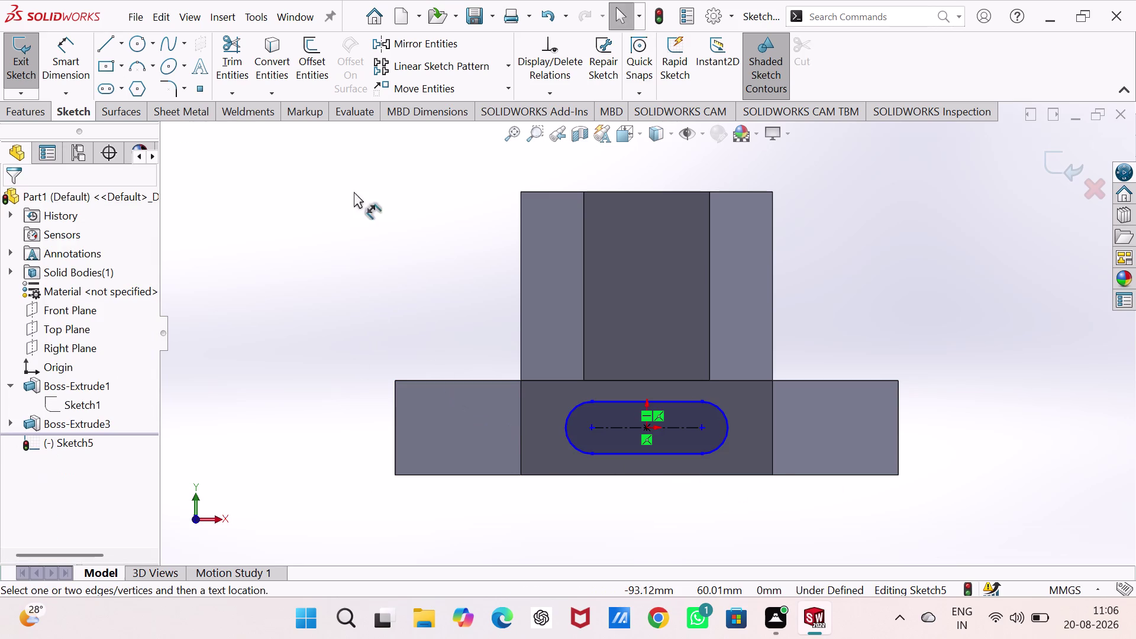
right_drag(353, 193, 354, 192)
Dimension the slot length to 20 mm.
click(632, 424)
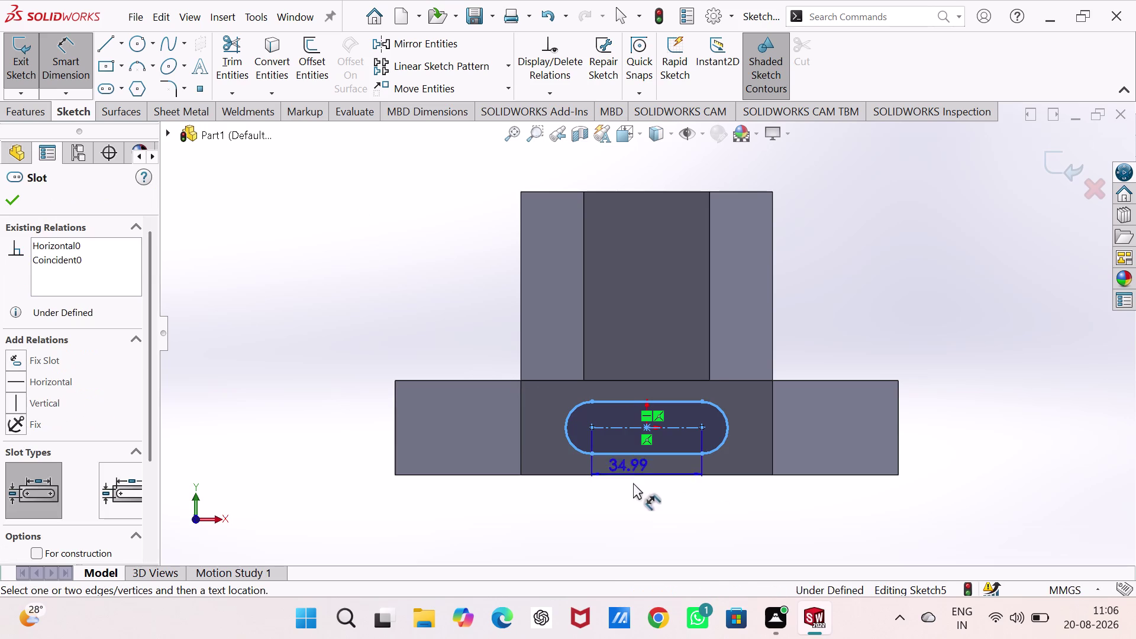
click(637, 503)
double_click(634, 495)
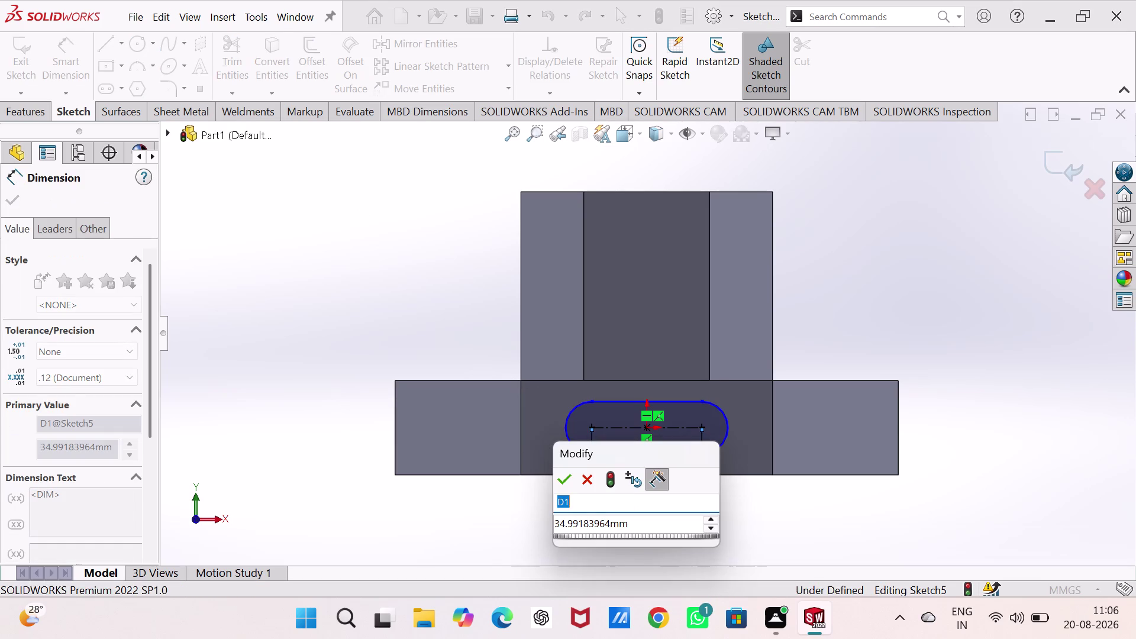
text(20)
key(Return)
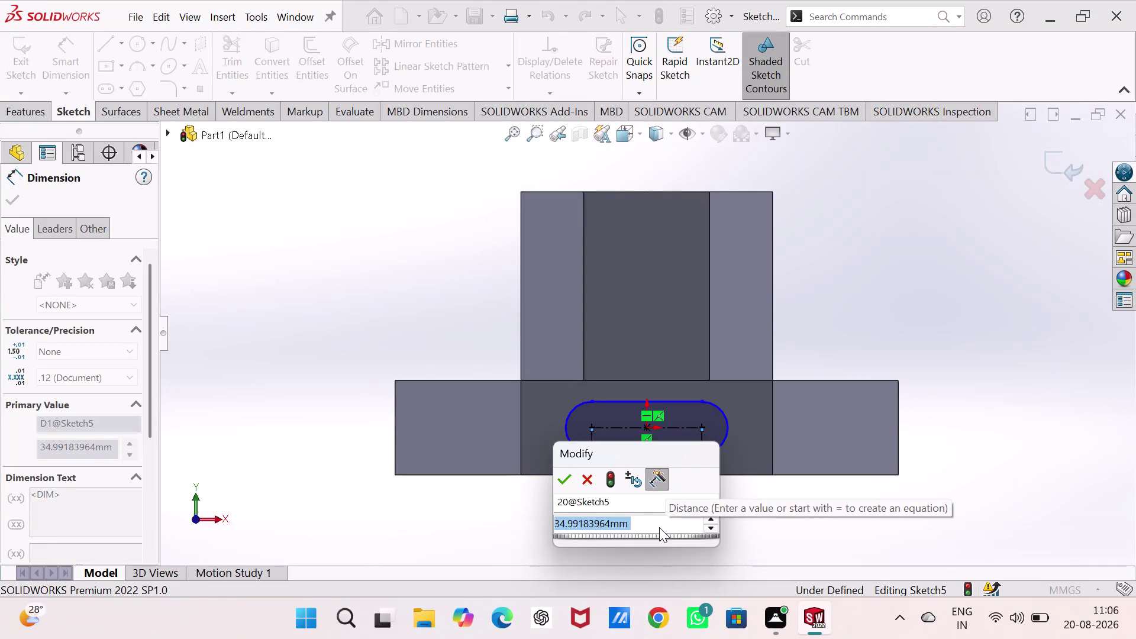
text(20)
key(Return)
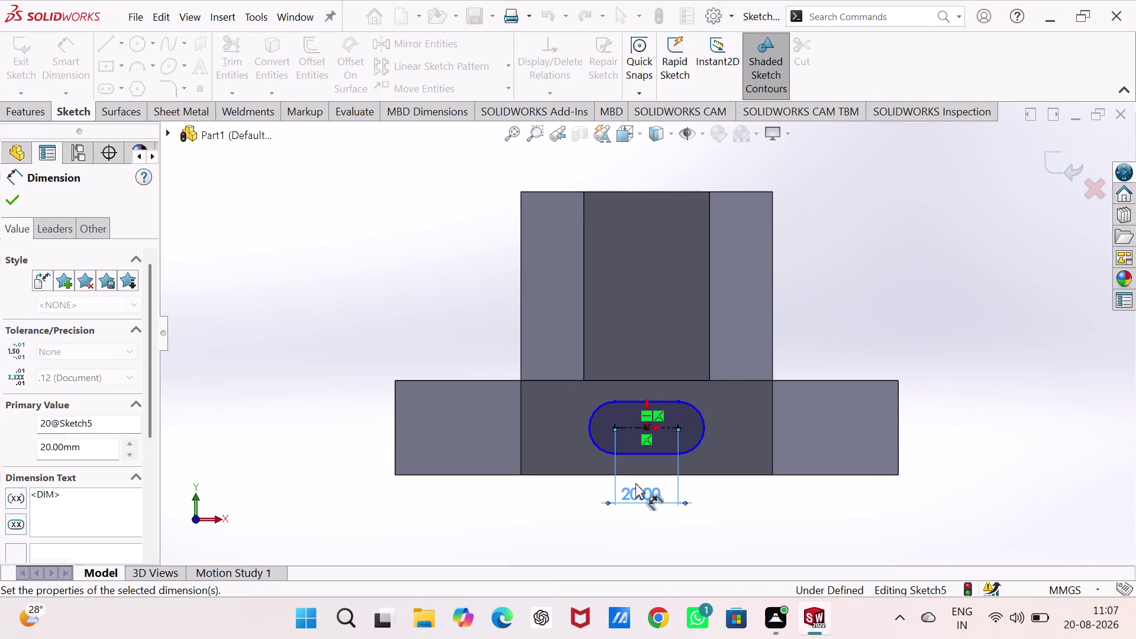
Dimension the slot end radius to 10 mm and exit Sketch5.
drag(705, 433, 711, 421)
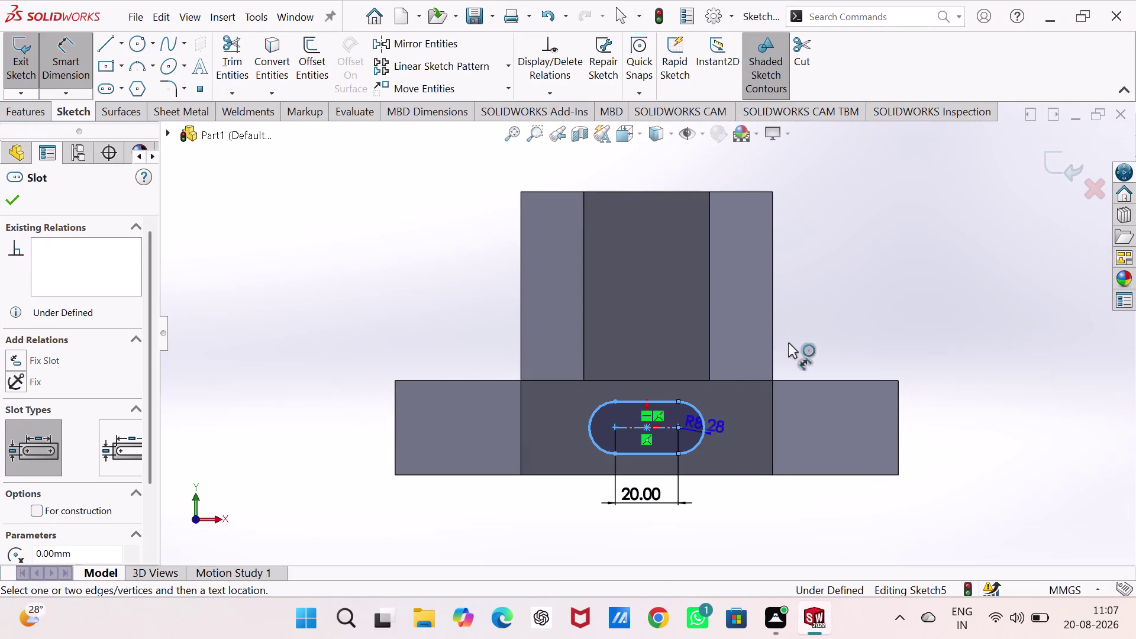
click(799, 346)
click(799, 338)
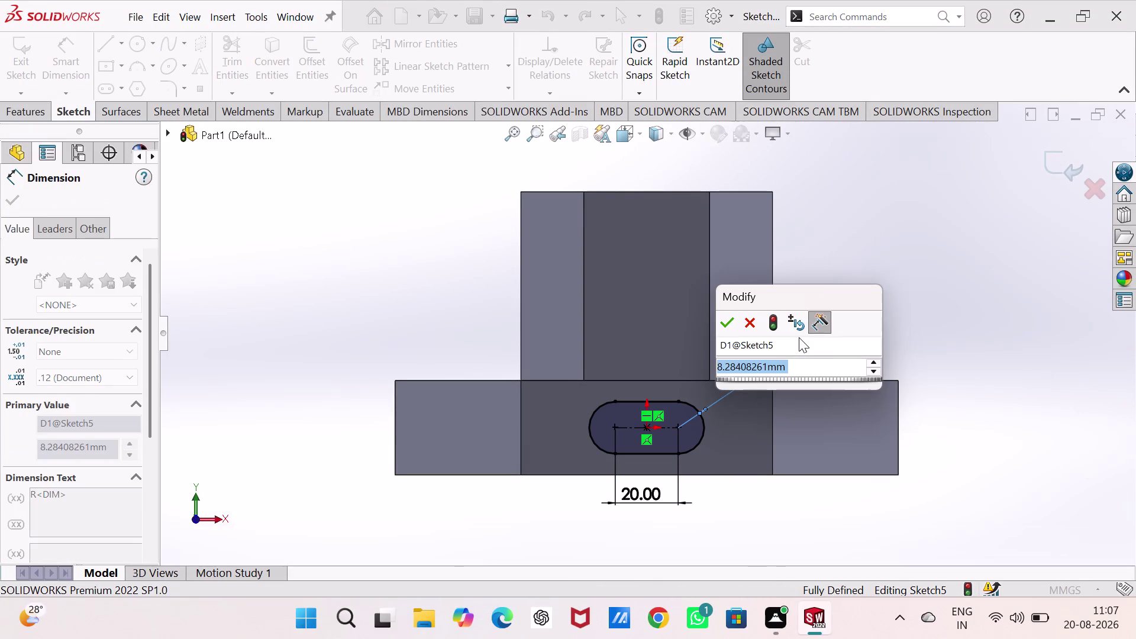
text(1)
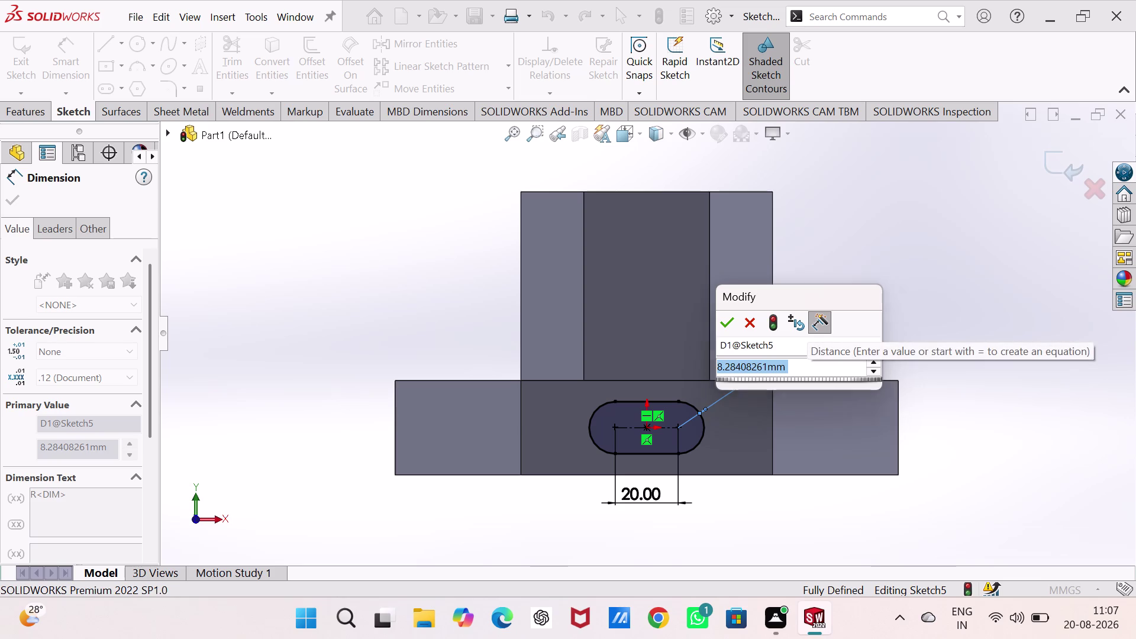
text(0)
key(Return)
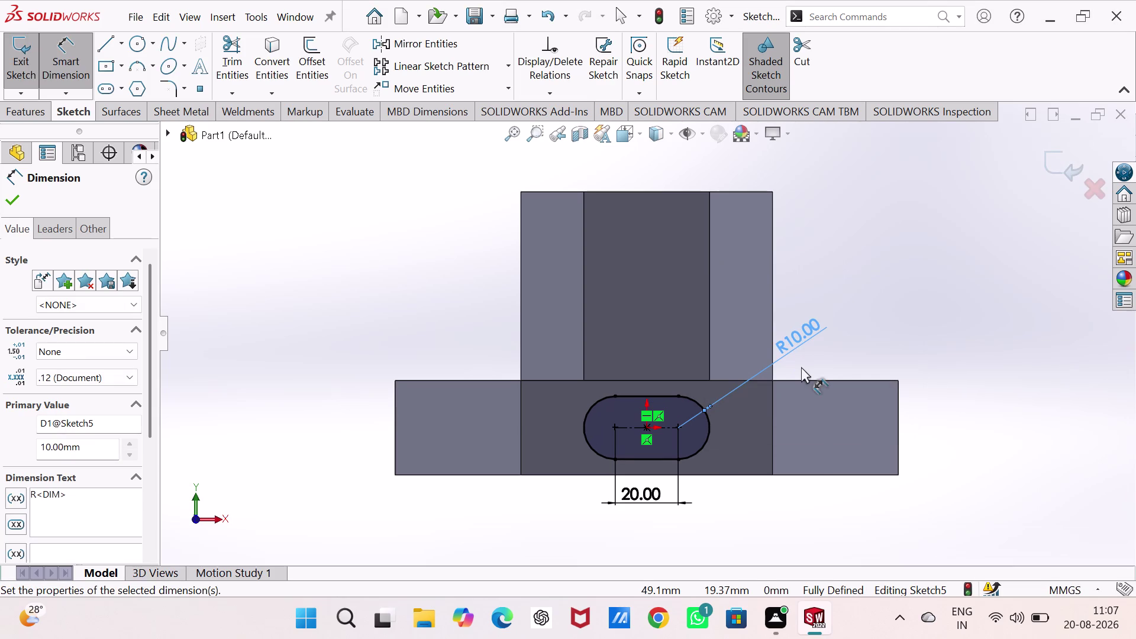
click(868, 297)
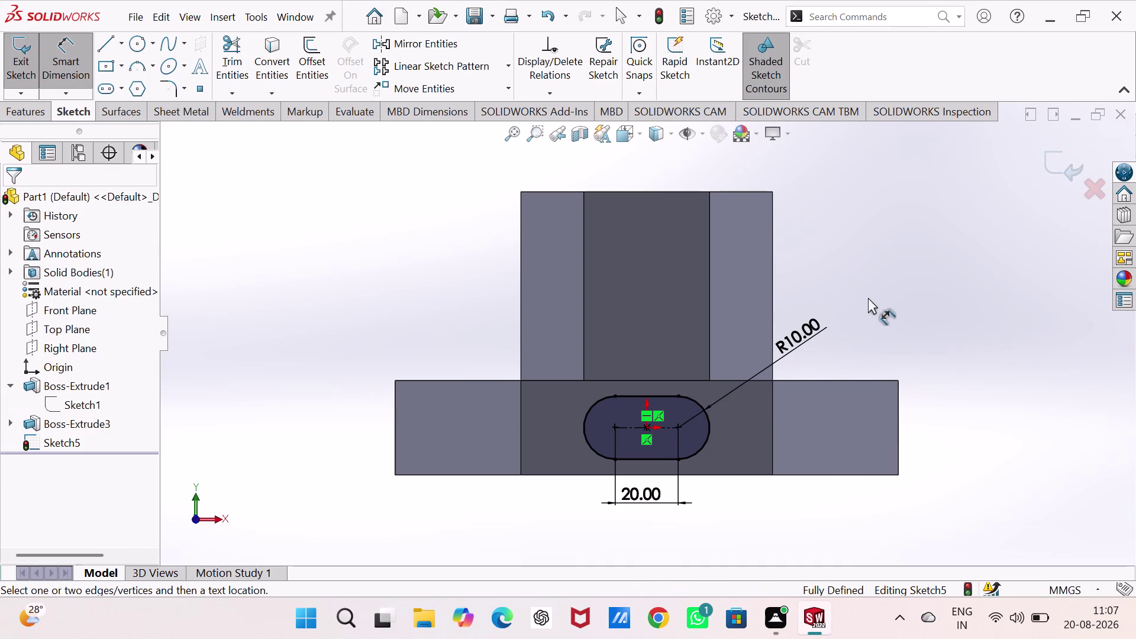
click(1041, 159)
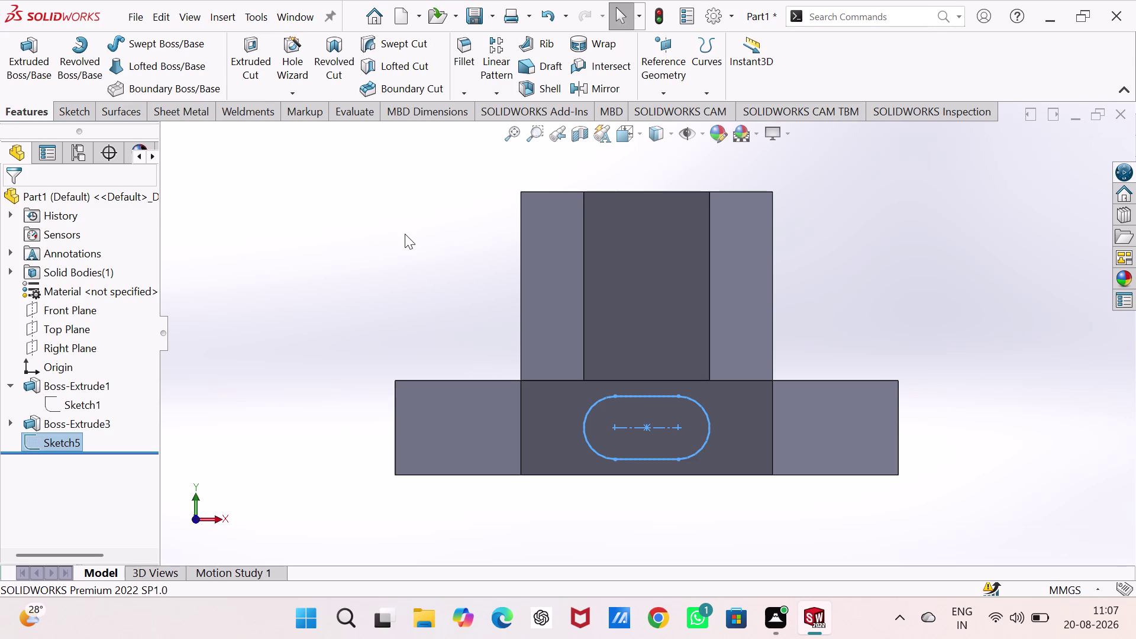
Cut the slot sketch Through All from the sketch plane, creating Cut-Extrude1.
click(247, 52)
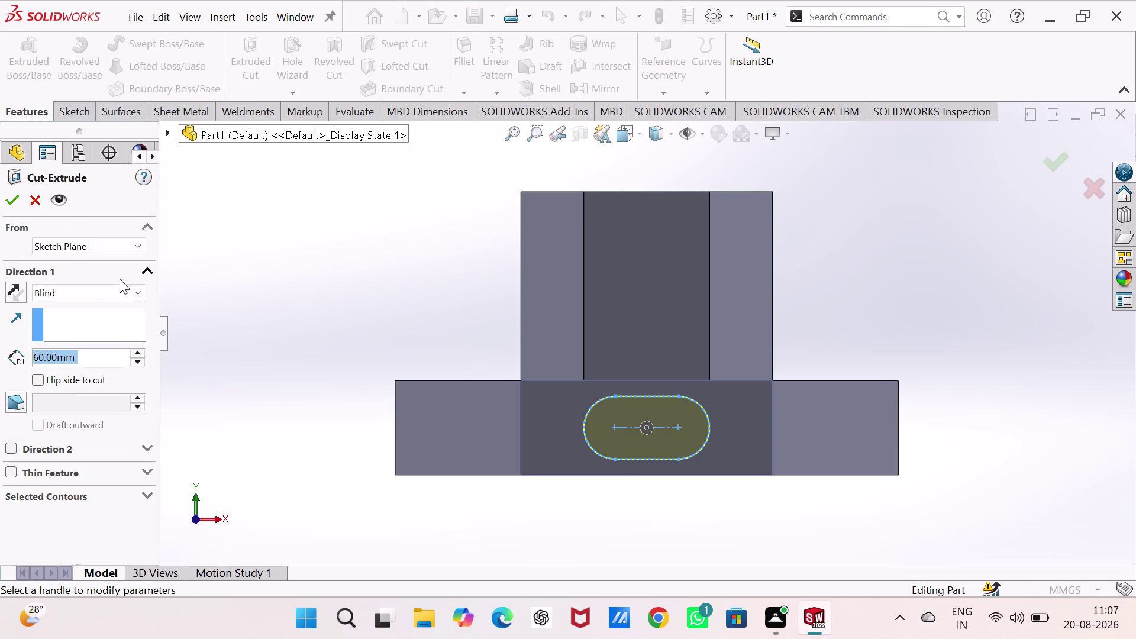
click(128, 241)
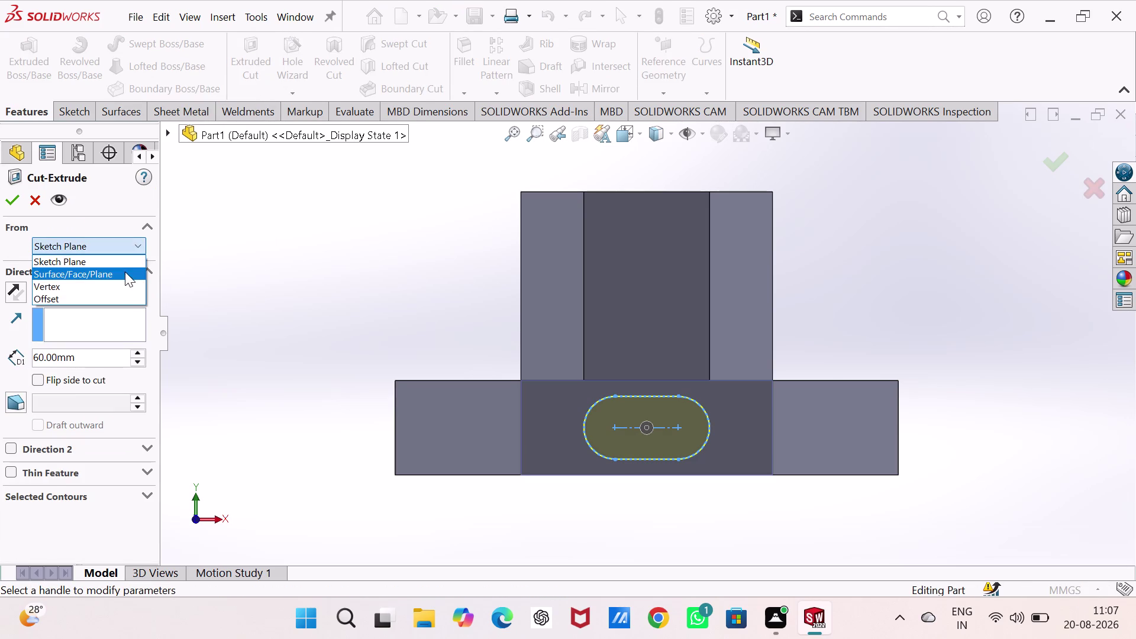
click(257, 268)
click(121, 293)
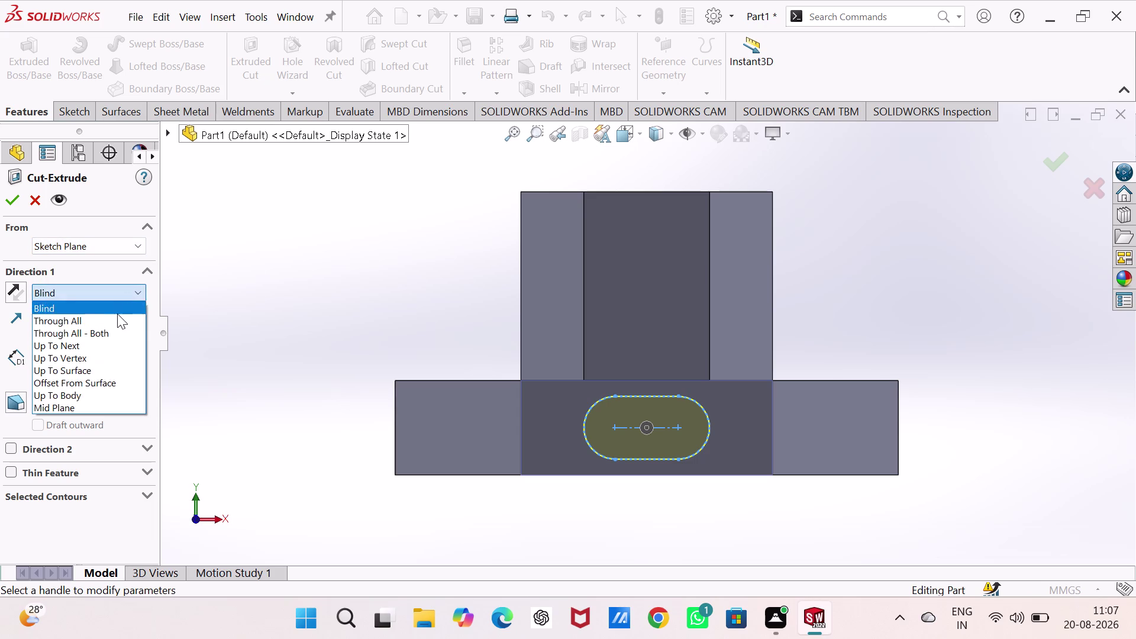
click(117, 316)
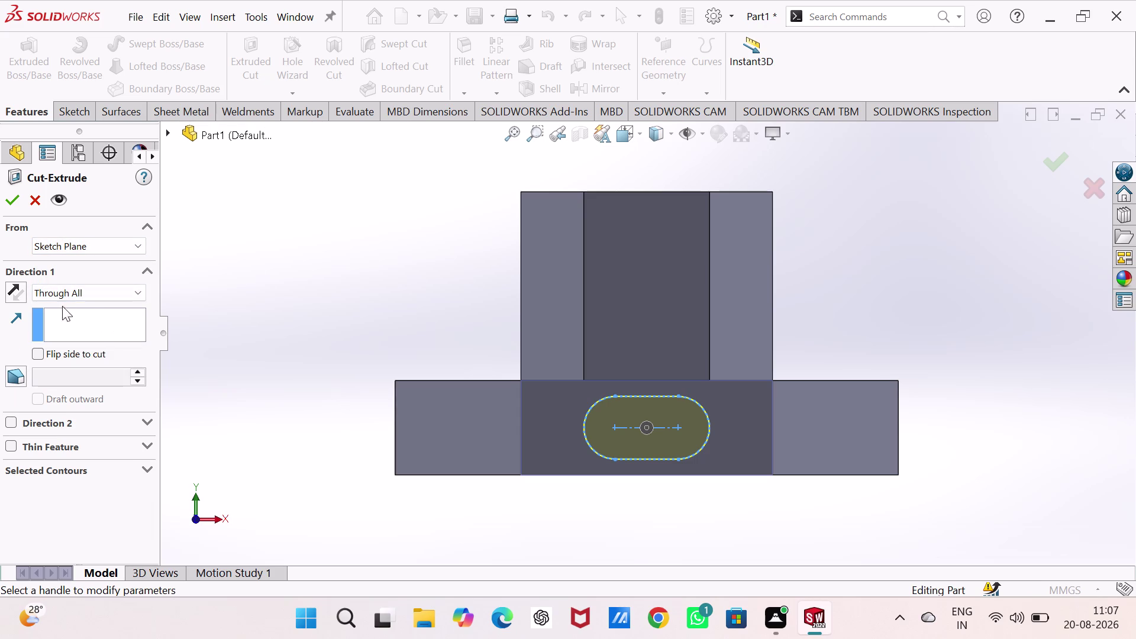
click(13, 200)
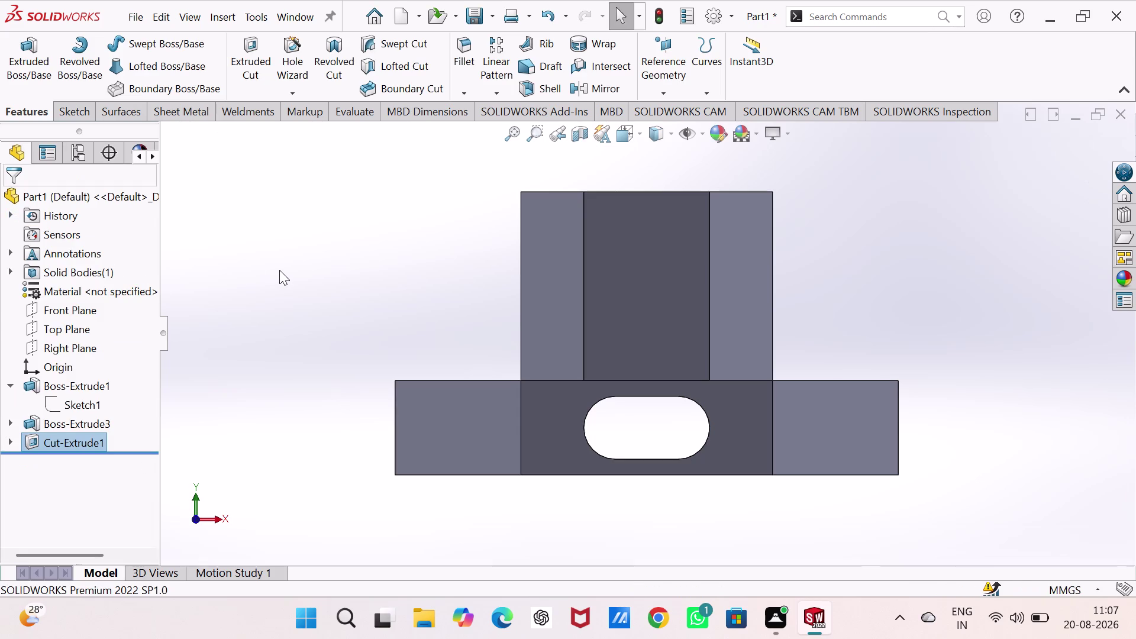
click(280, 270)
Switch to the isometric view and start a circular pattern of the slot cut.
key(ctrl+7)
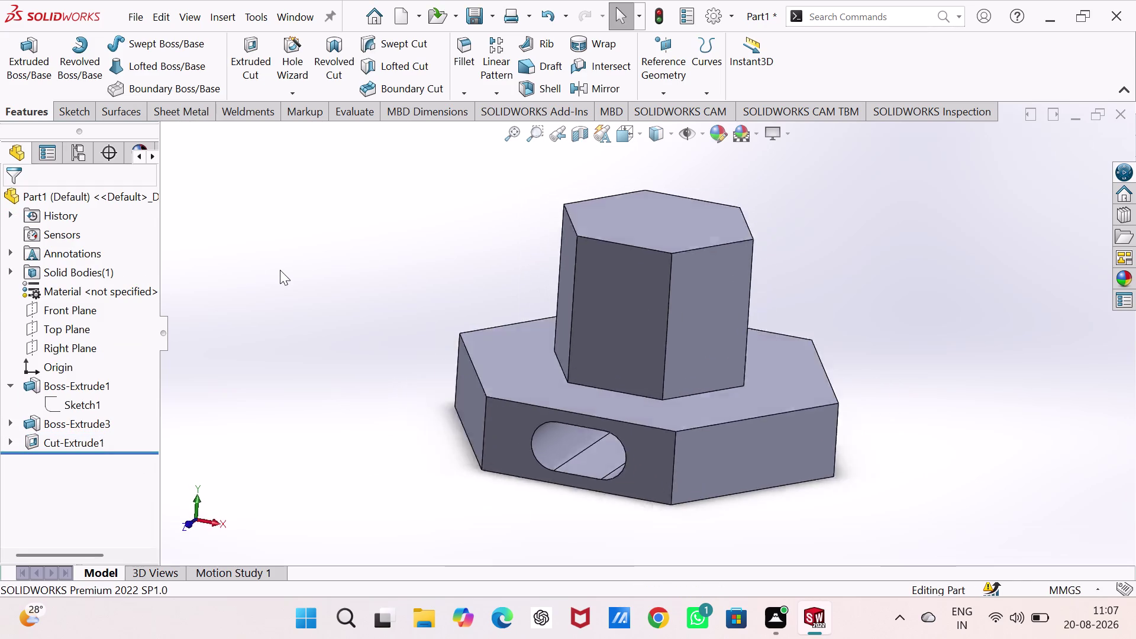
click(84, 441)
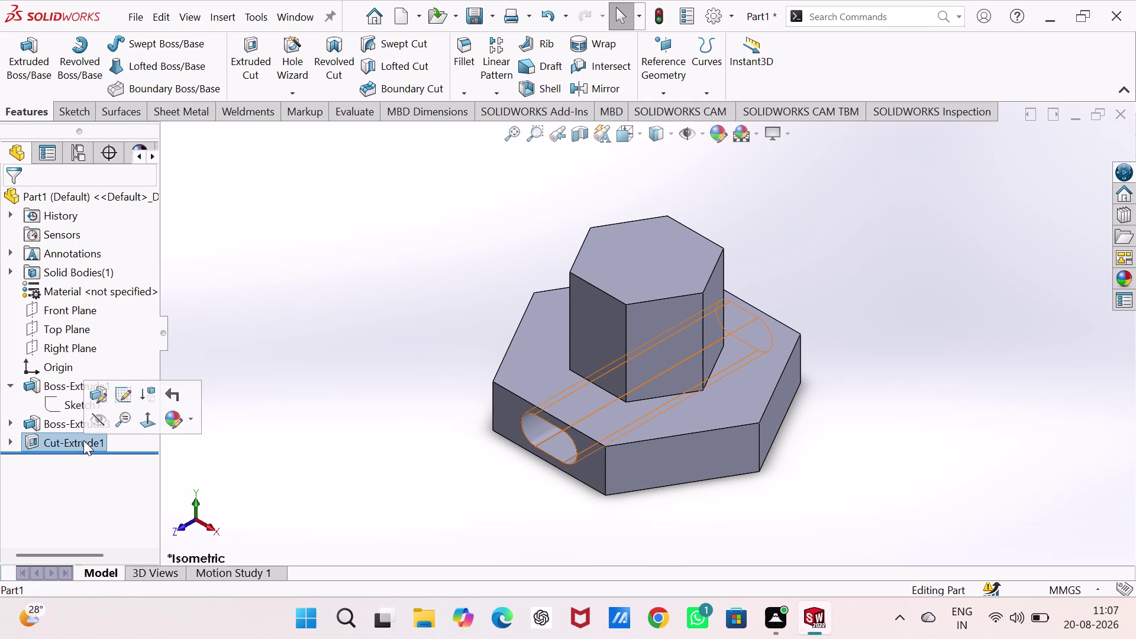
click(494, 91)
click(510, 128)
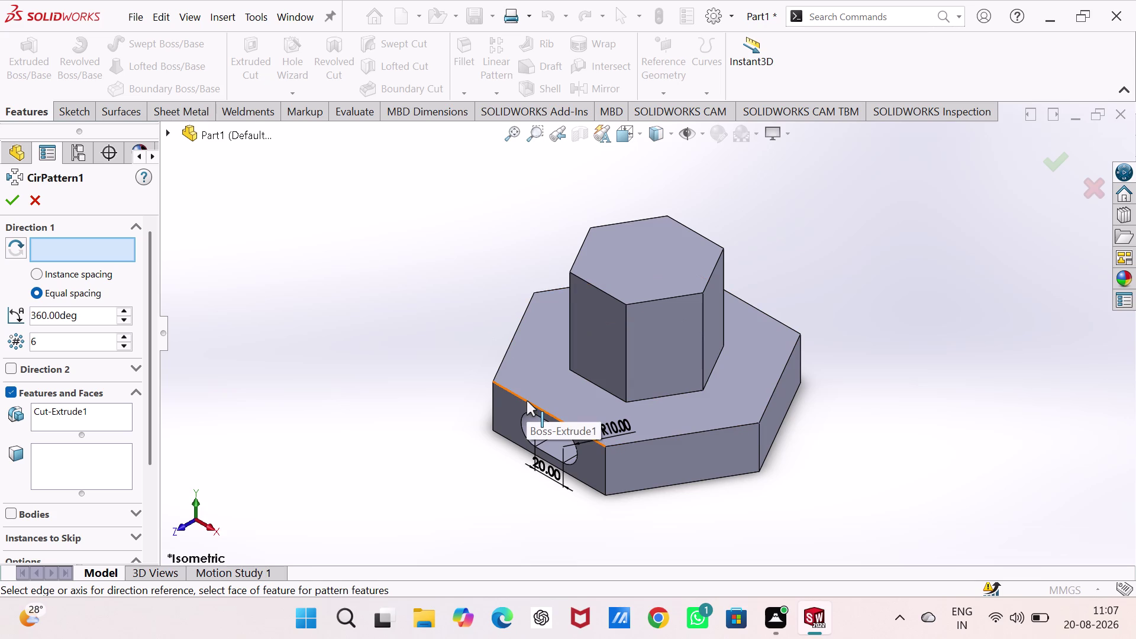
click(586, 436)
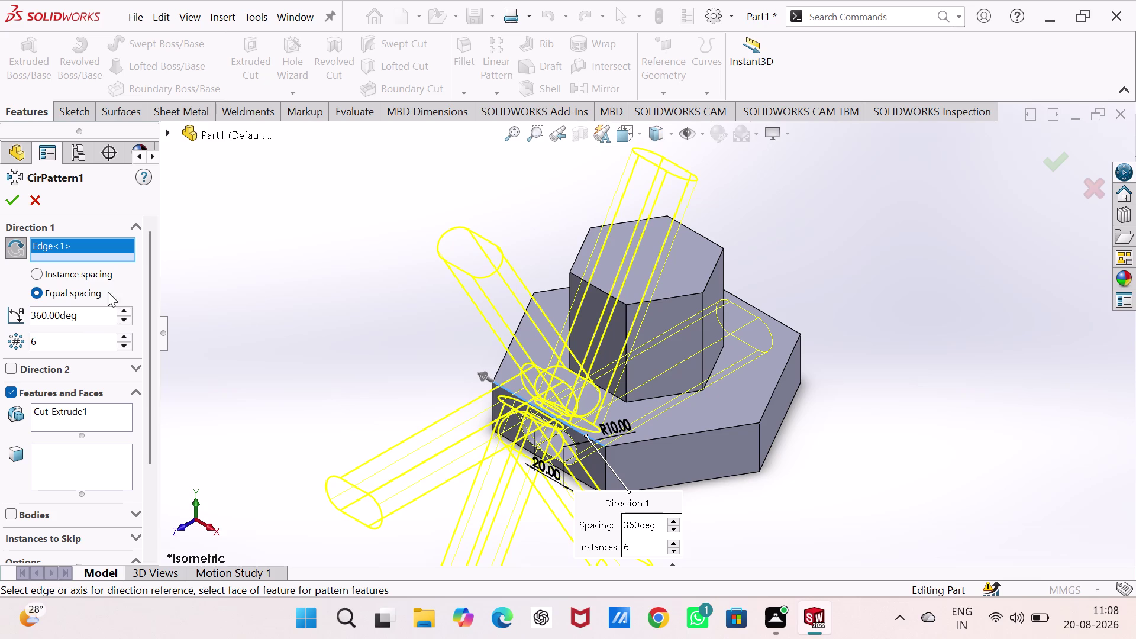
click(104, 275)
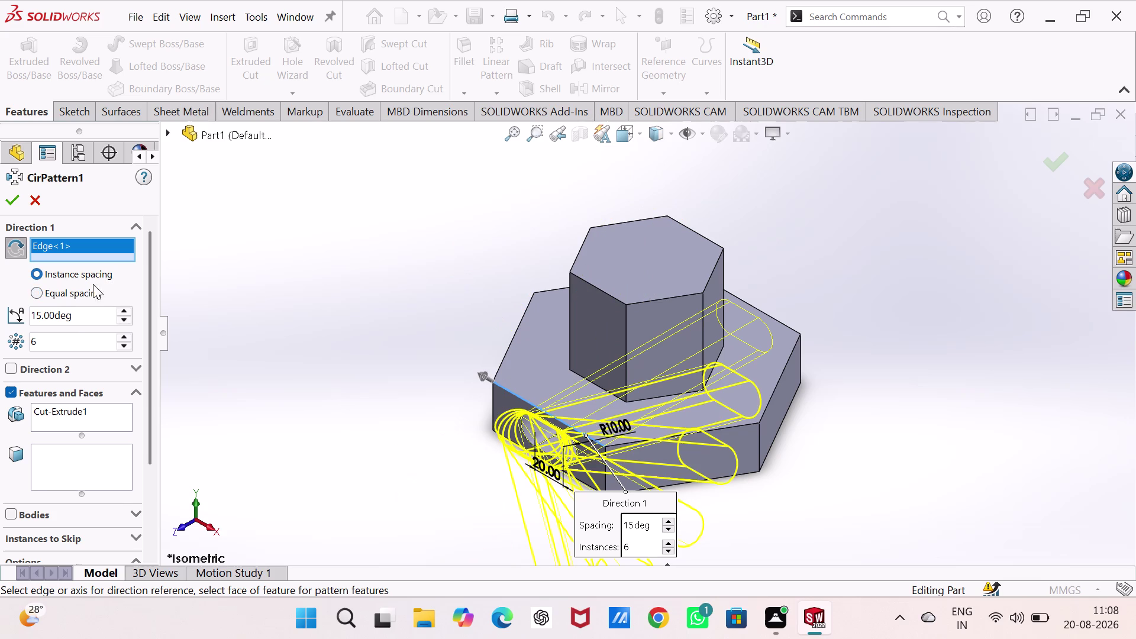
click(87, 291)
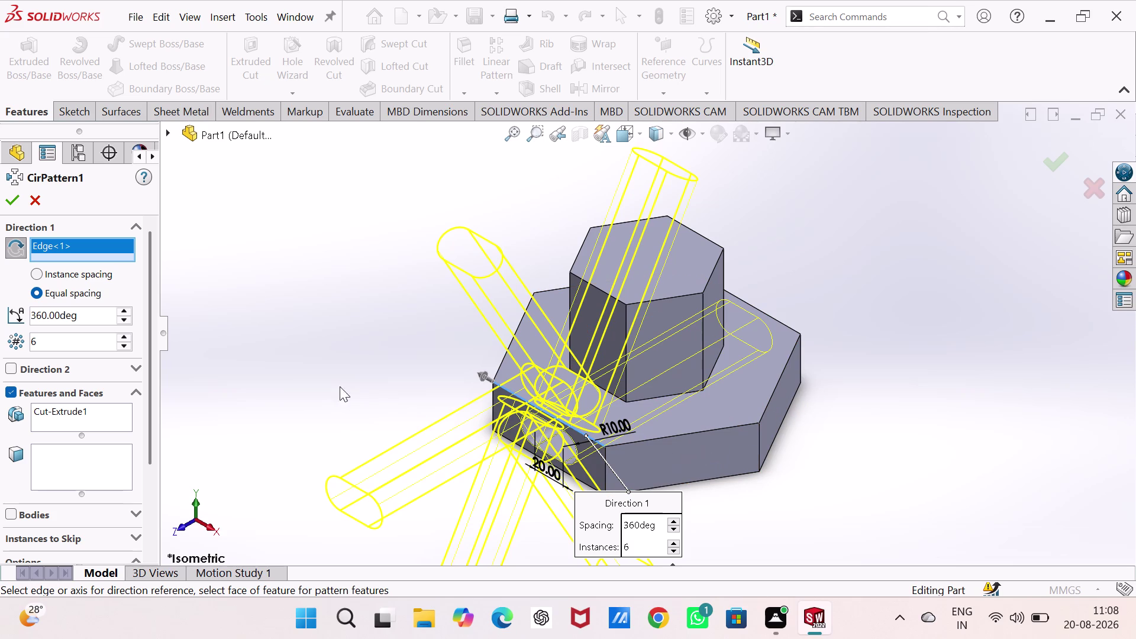
click(127, 316)
click(128, 317)
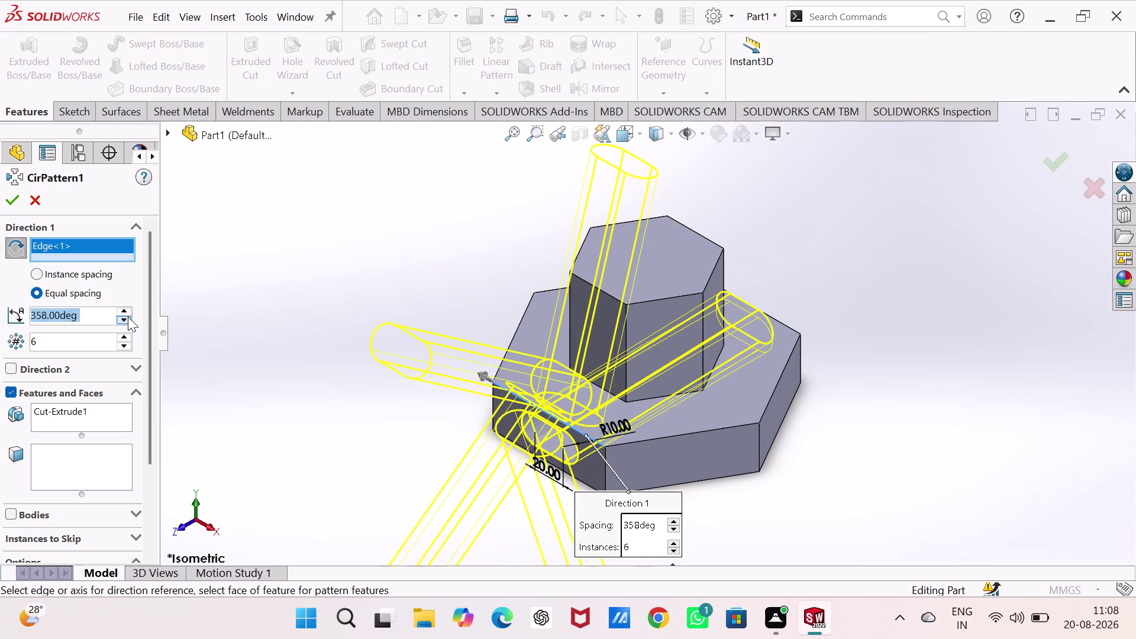
click(128, 317)
click(127, 317)
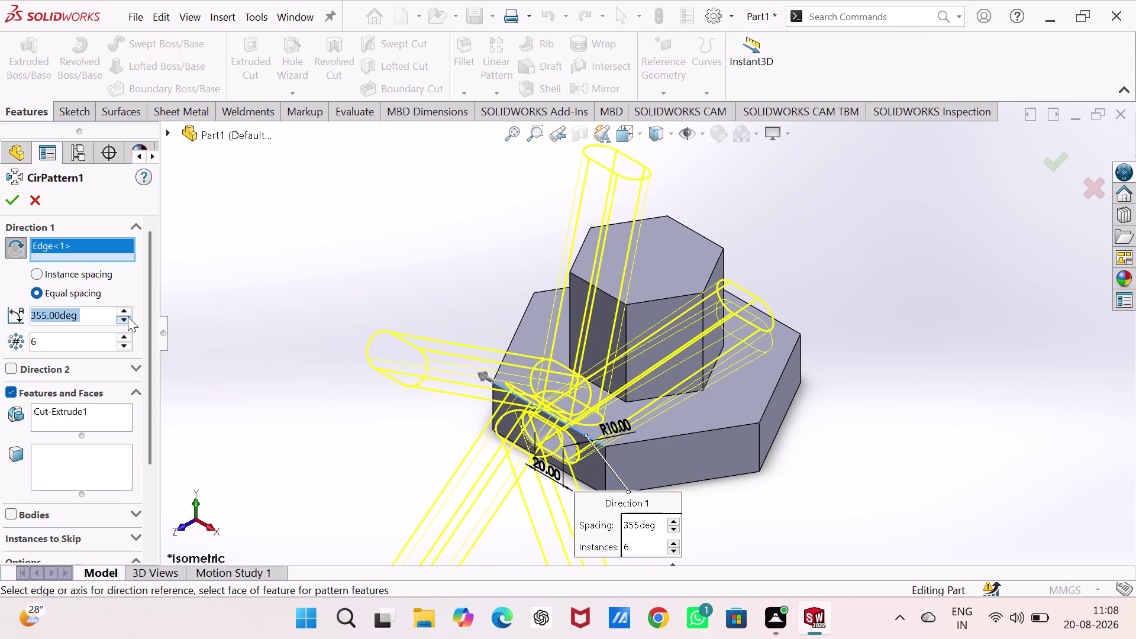
triple_click(128, 316)
triple_click(128, 316)
triple_click(128, 317)
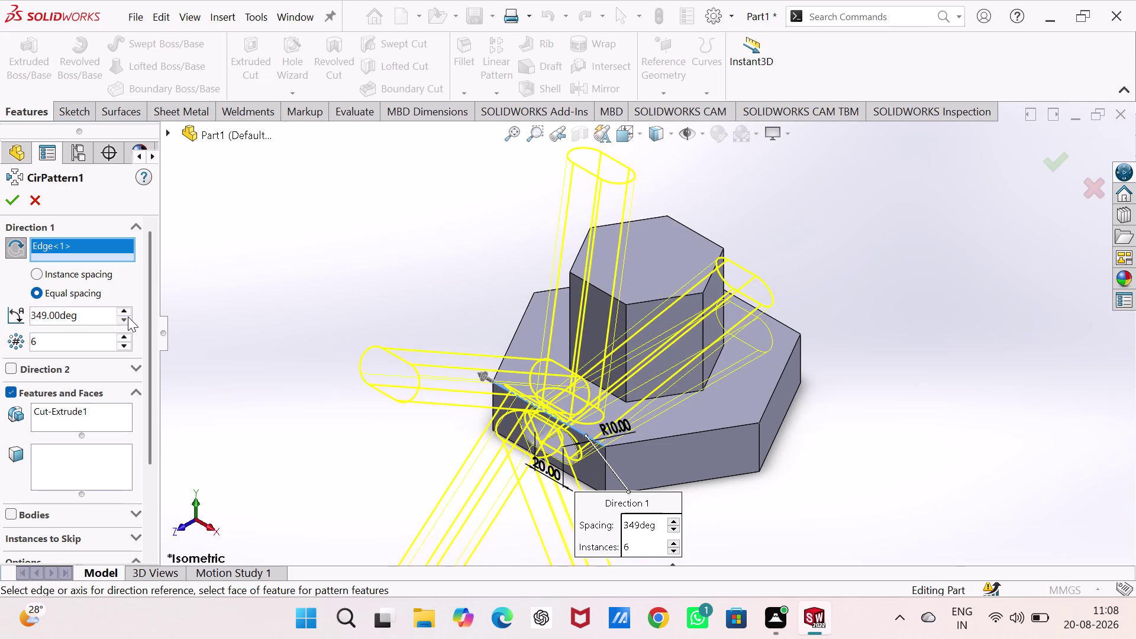
triple_click(128, 317)
click(128, 317)
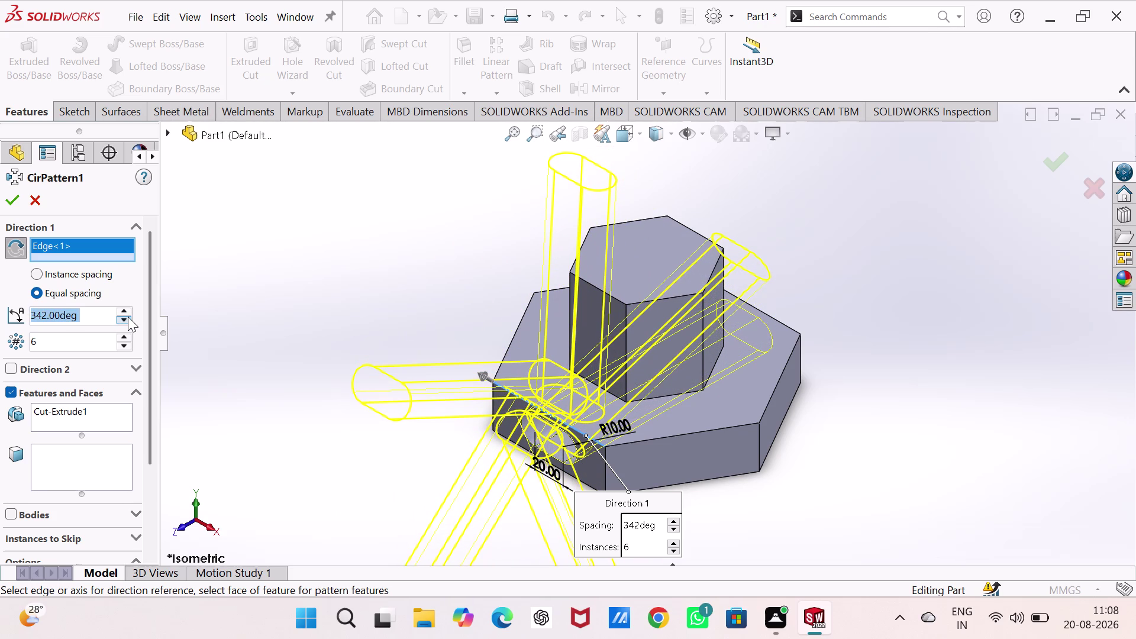
double_click(107, 314)
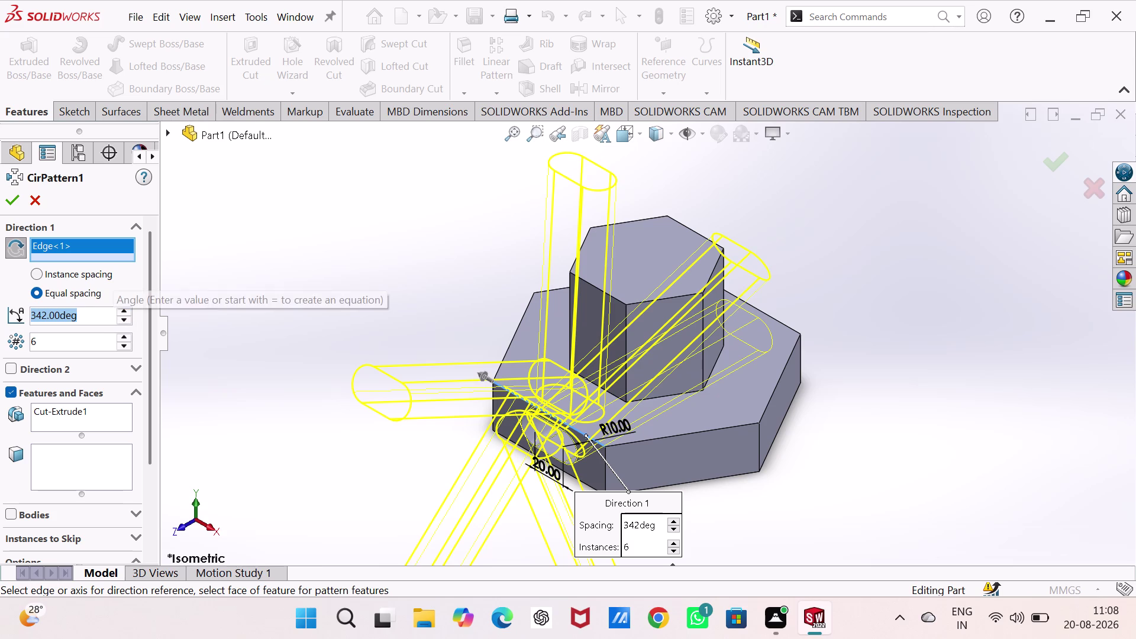
text(45)
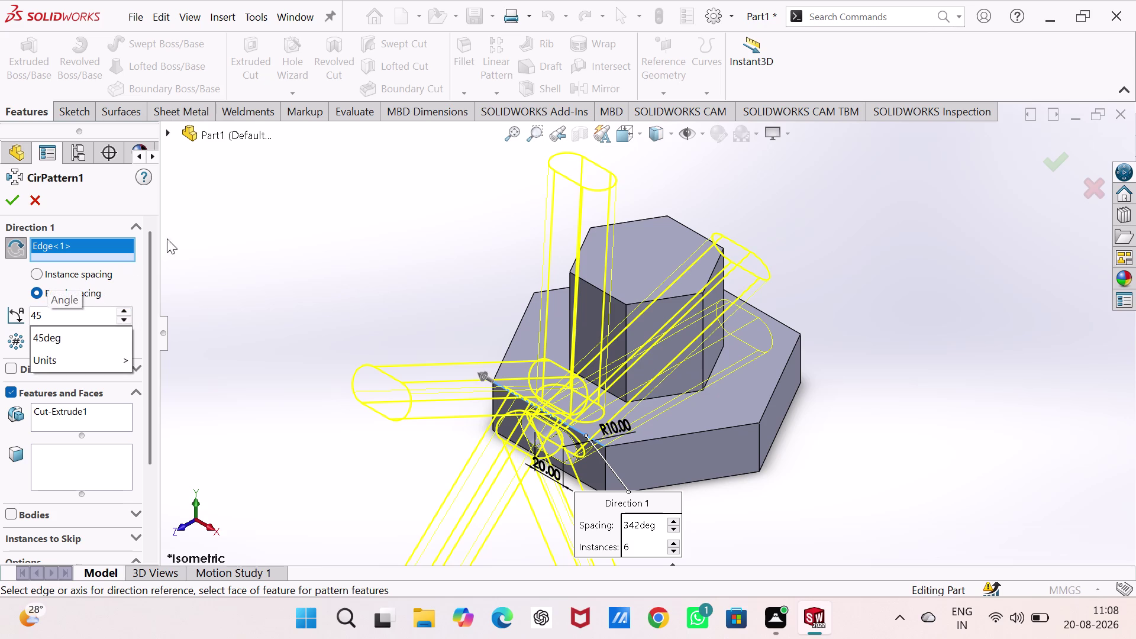
click(261, 244)
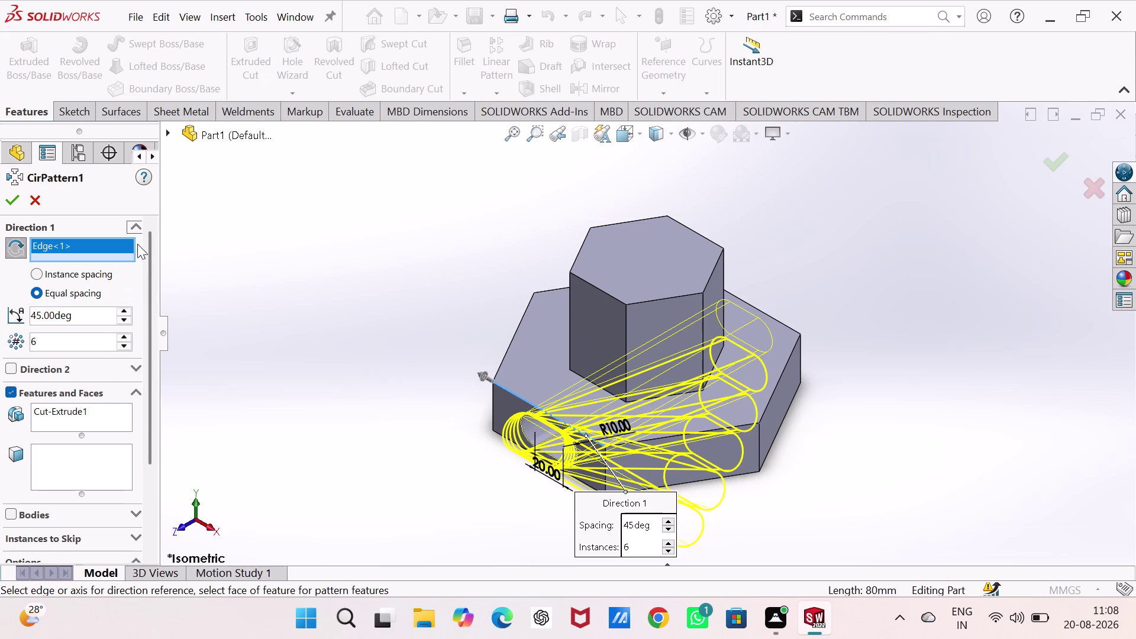
click(30, 199)
click(347, 271)
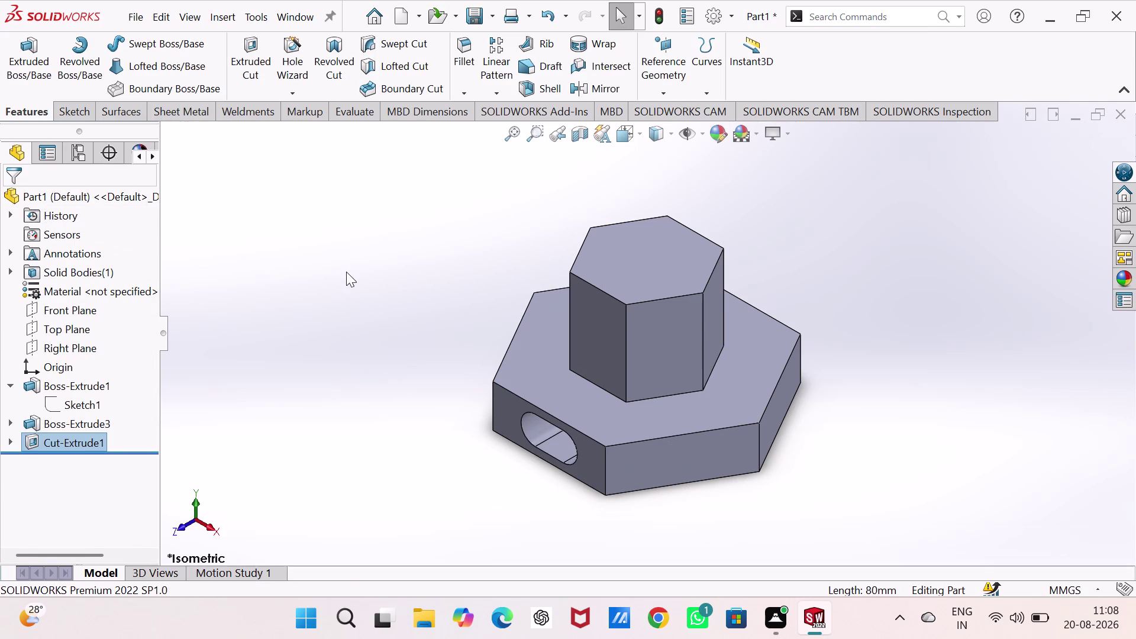
Start a sketch on the base's front face, view it head-on, and draw a straight slot.
click(680, 445)
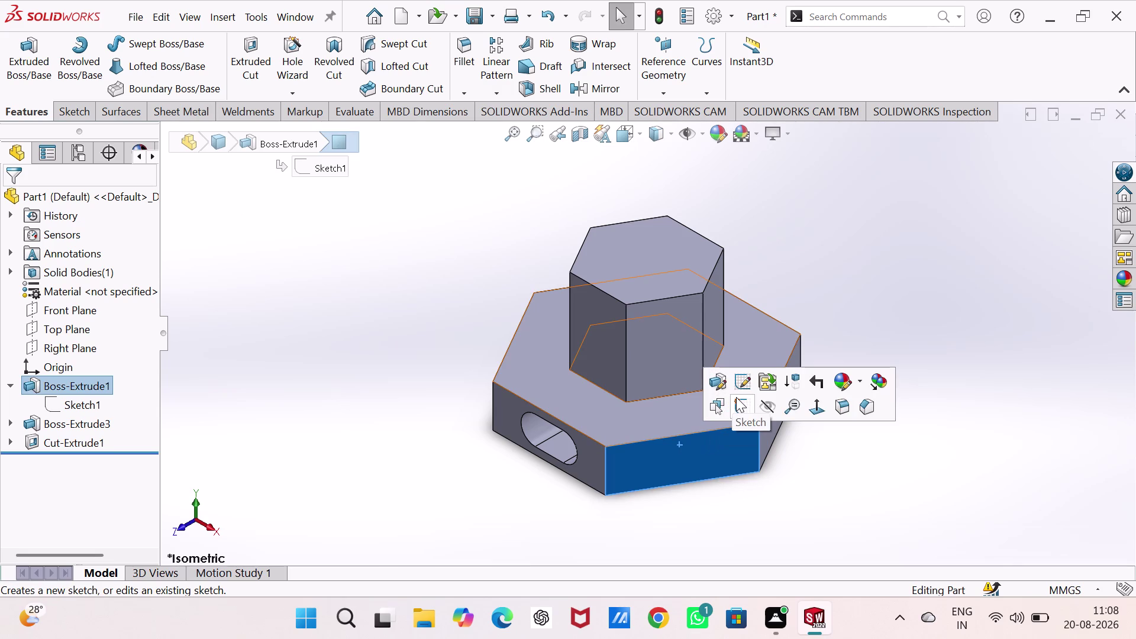
click(736, 397)
click(715, 513)
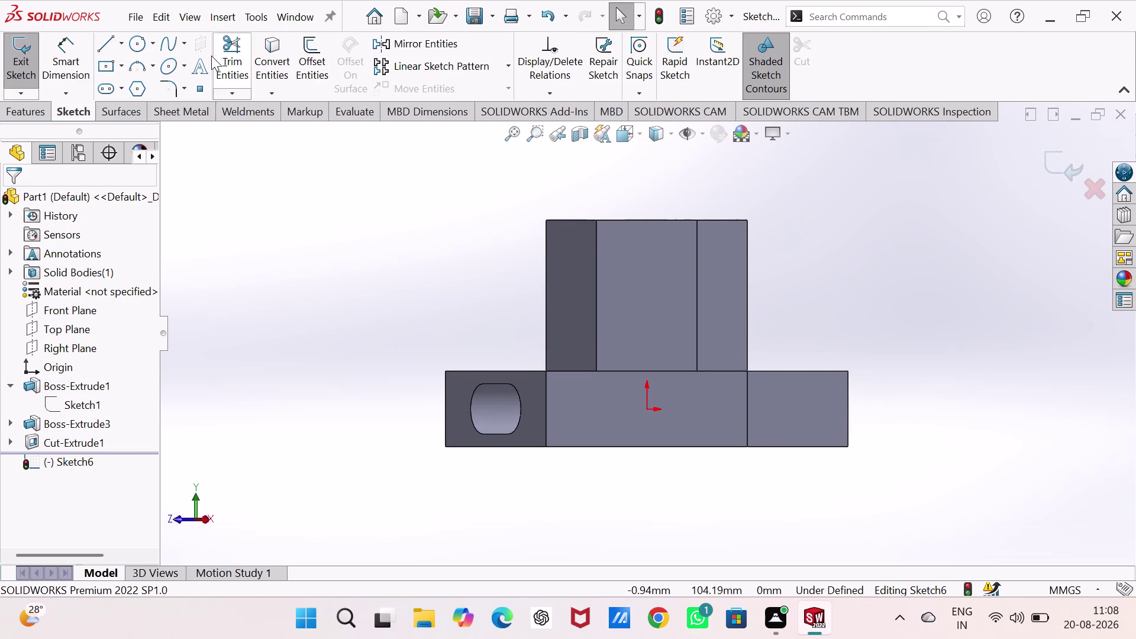
click(108, 88)
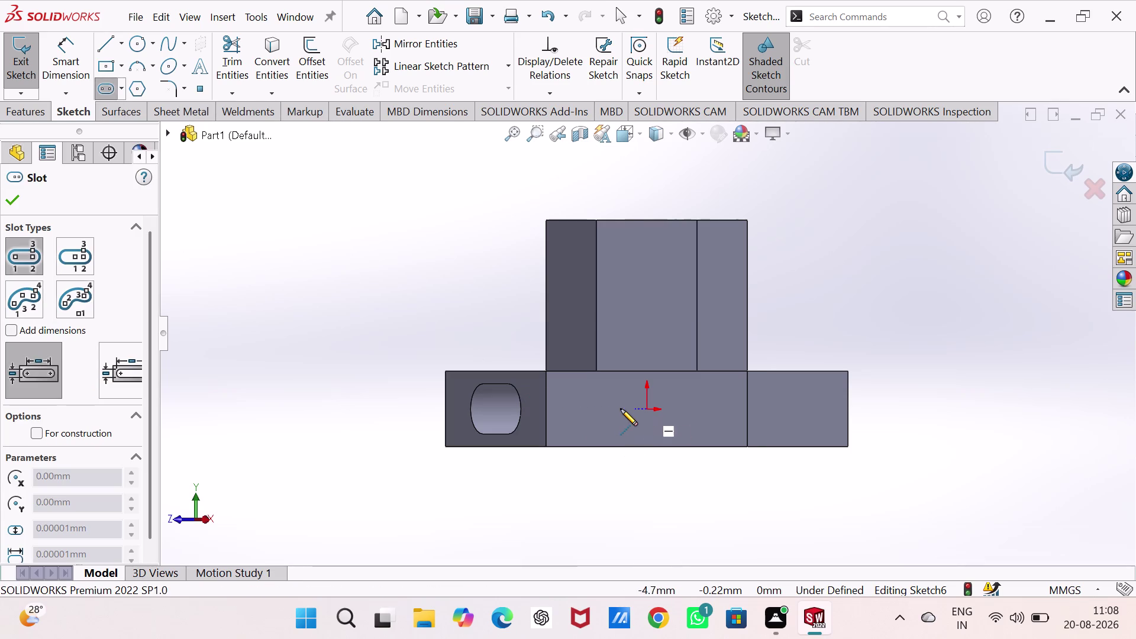
click(617, 408)
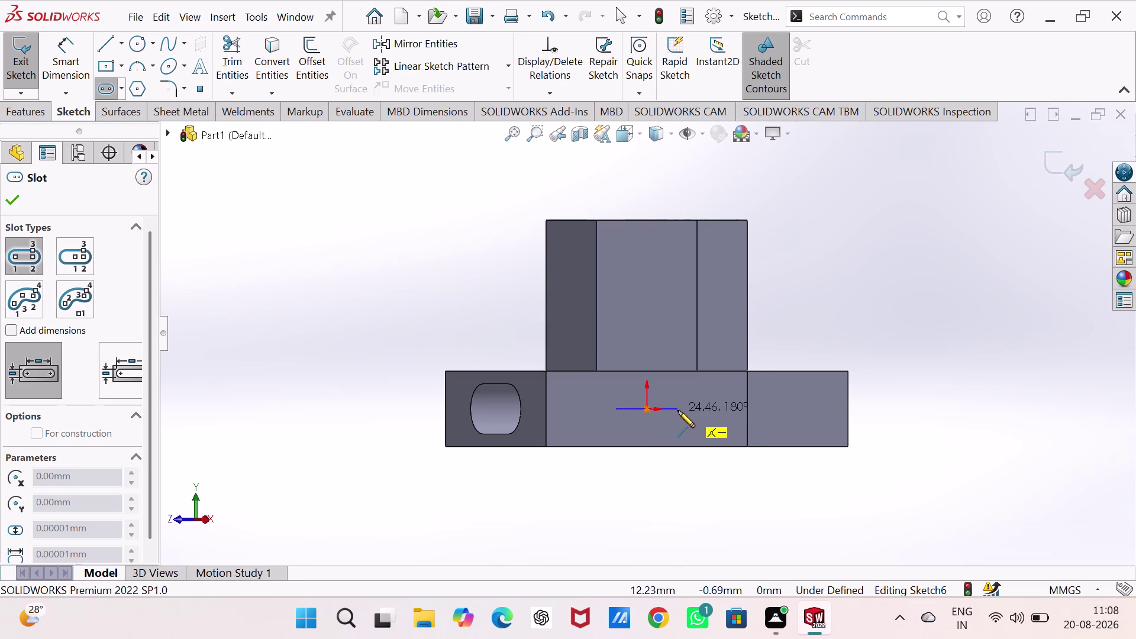
click(678, 411)
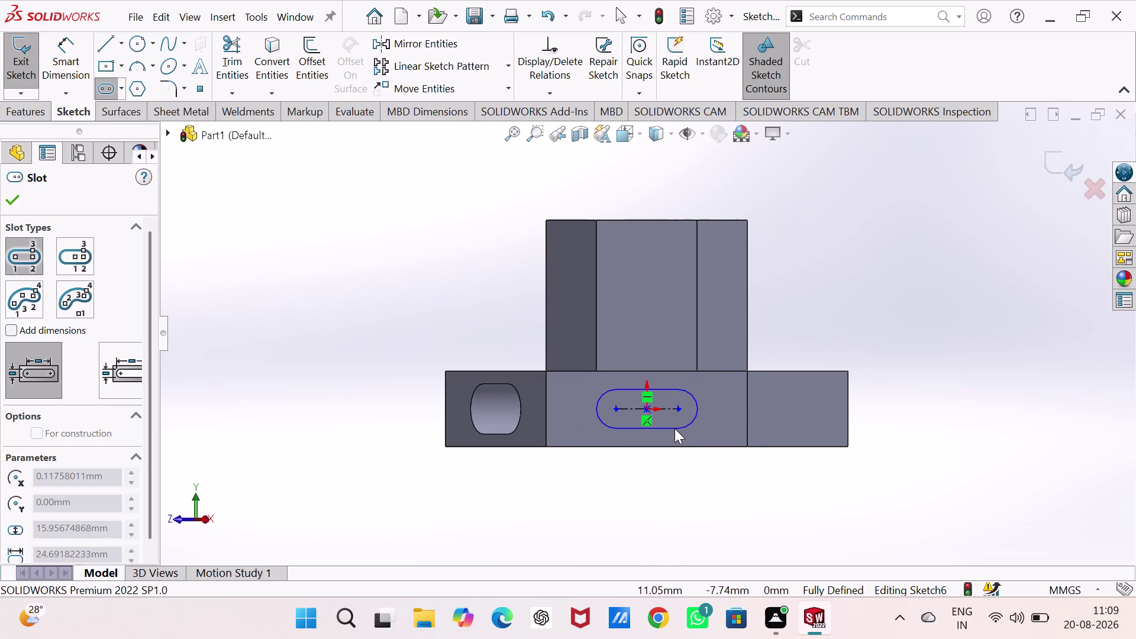
click(675, 426)
Dimension the slot with a 10 mm end radius and 20 mm length.
right_drag(894, 475, 926, 263)
click(692, 399)
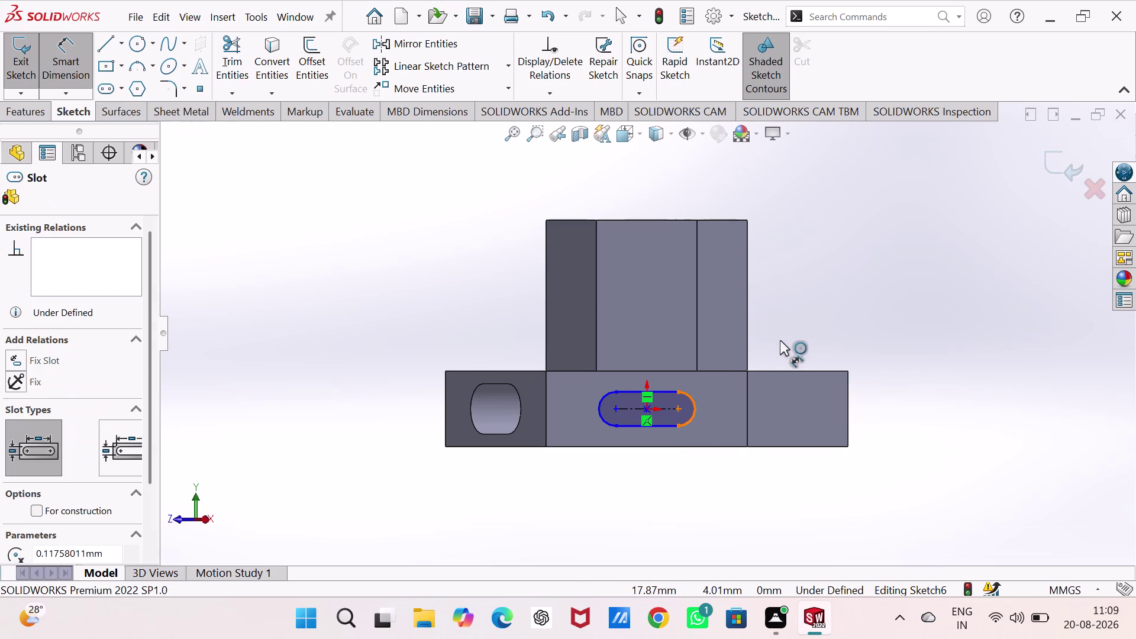
click(794, 329)
double_click(796, 317)
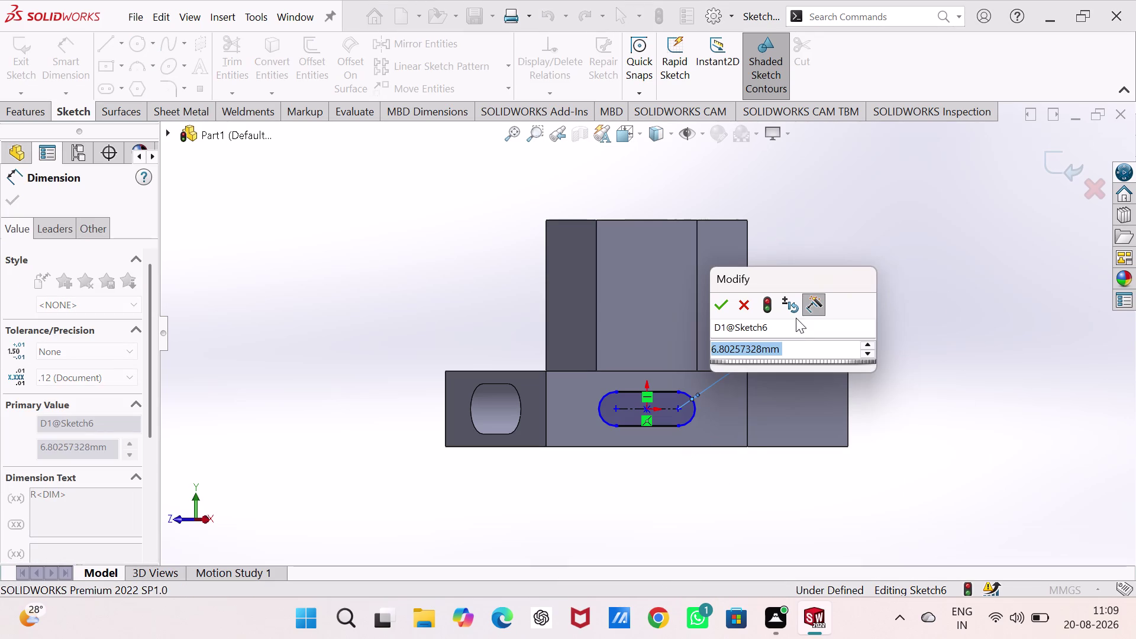
text(10)
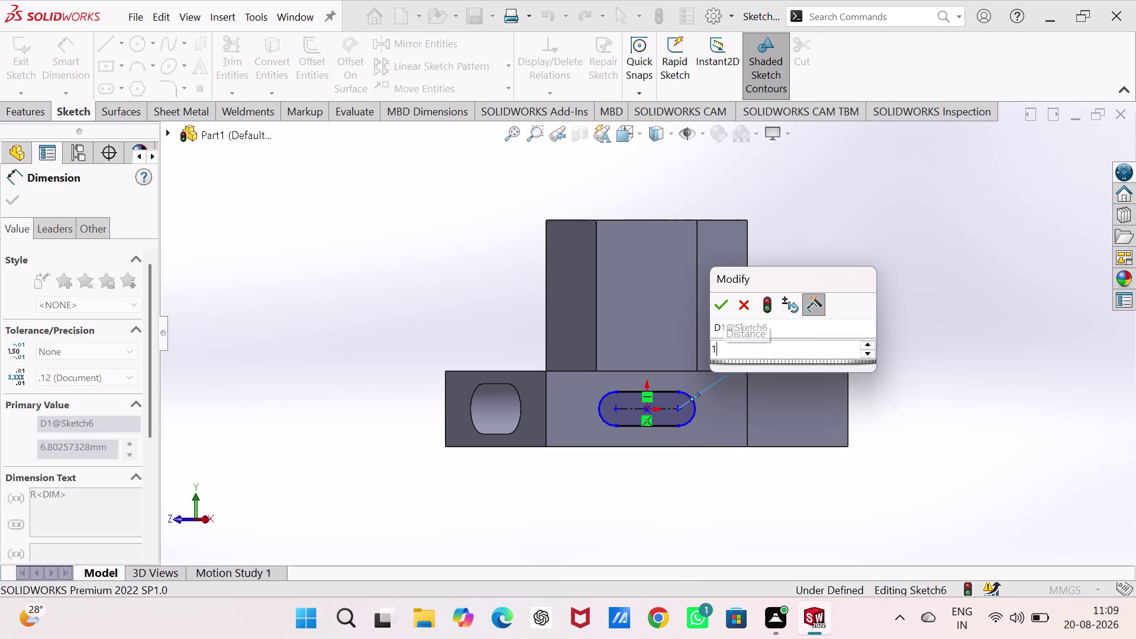
key(Return)
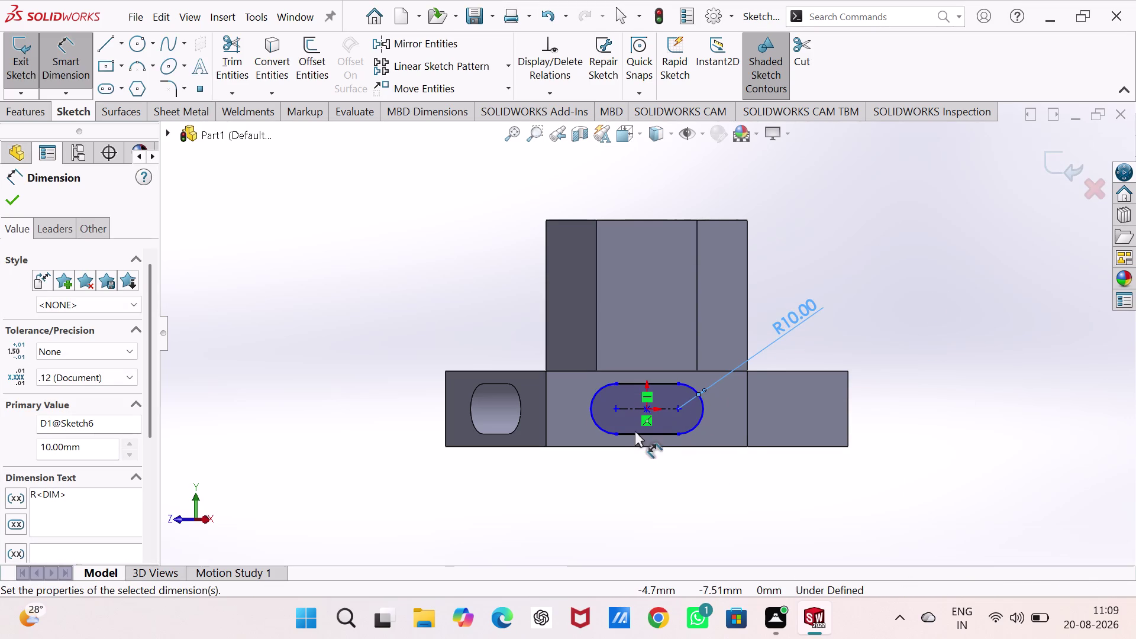
click(635, 432)
click(640, 491)
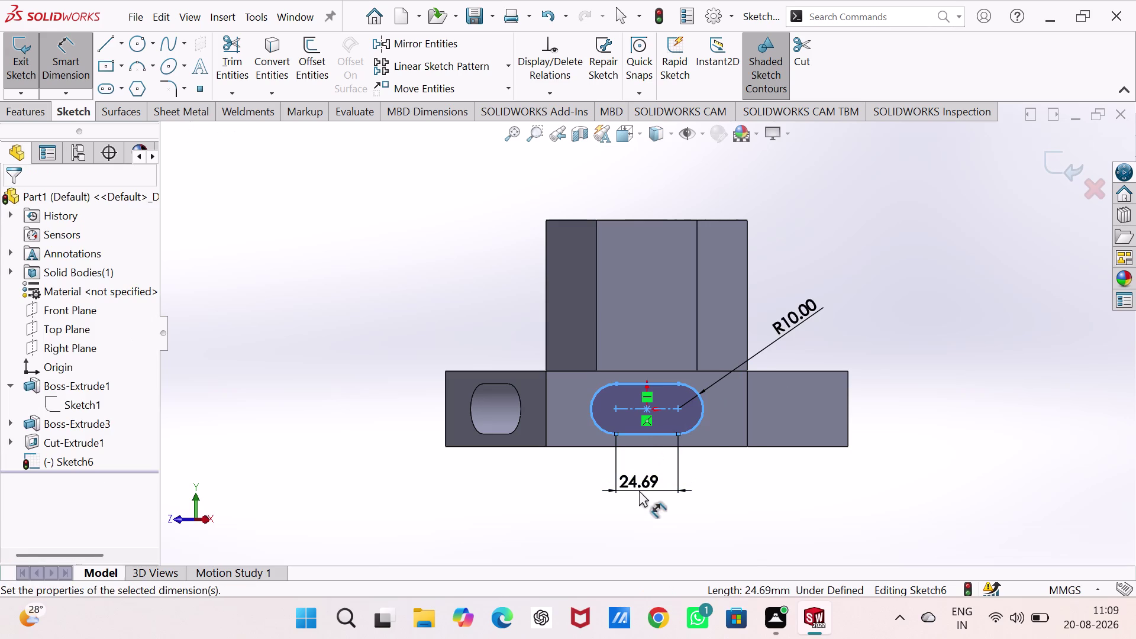
text(20)
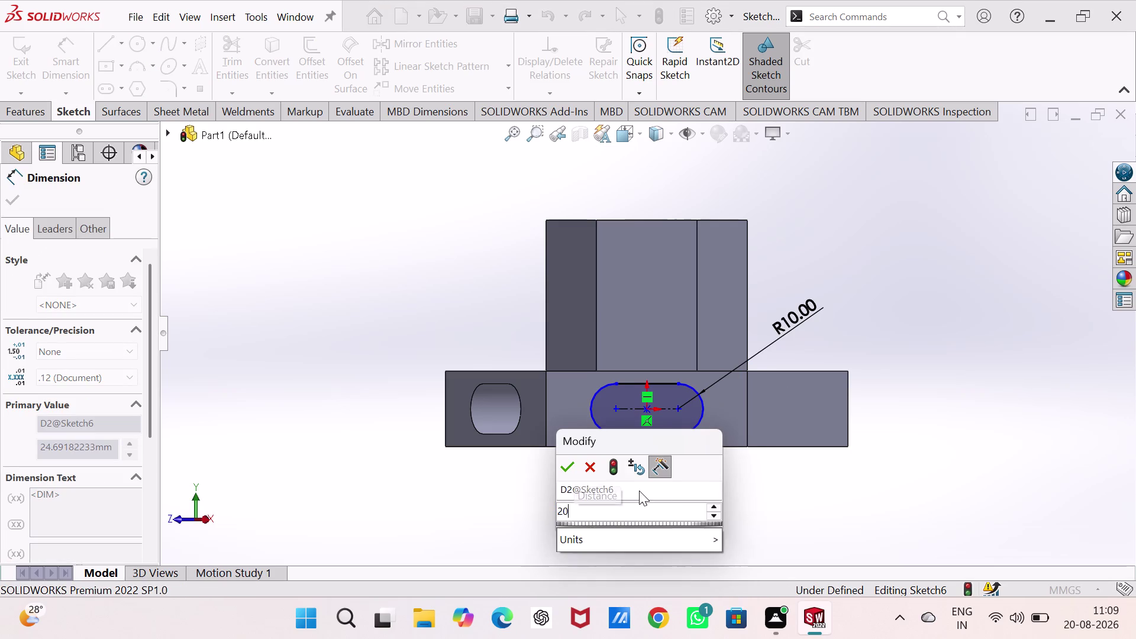
key(Return)
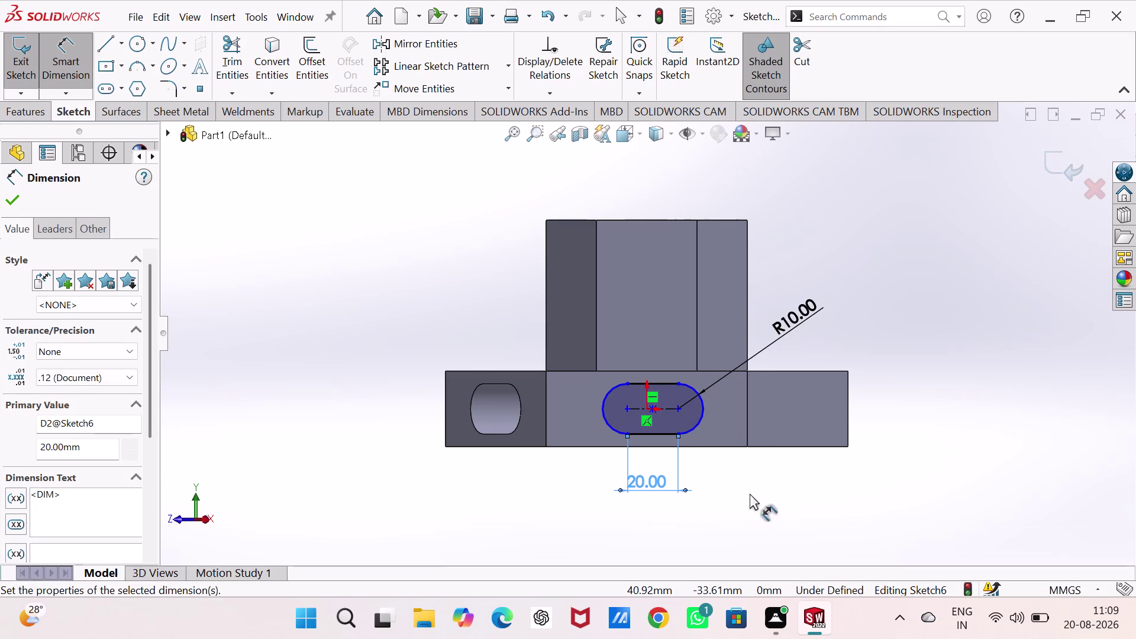
key(Escape)
key(Escape)
Make the slot's centre point coincident with the sketch origin.
click(656, 411)
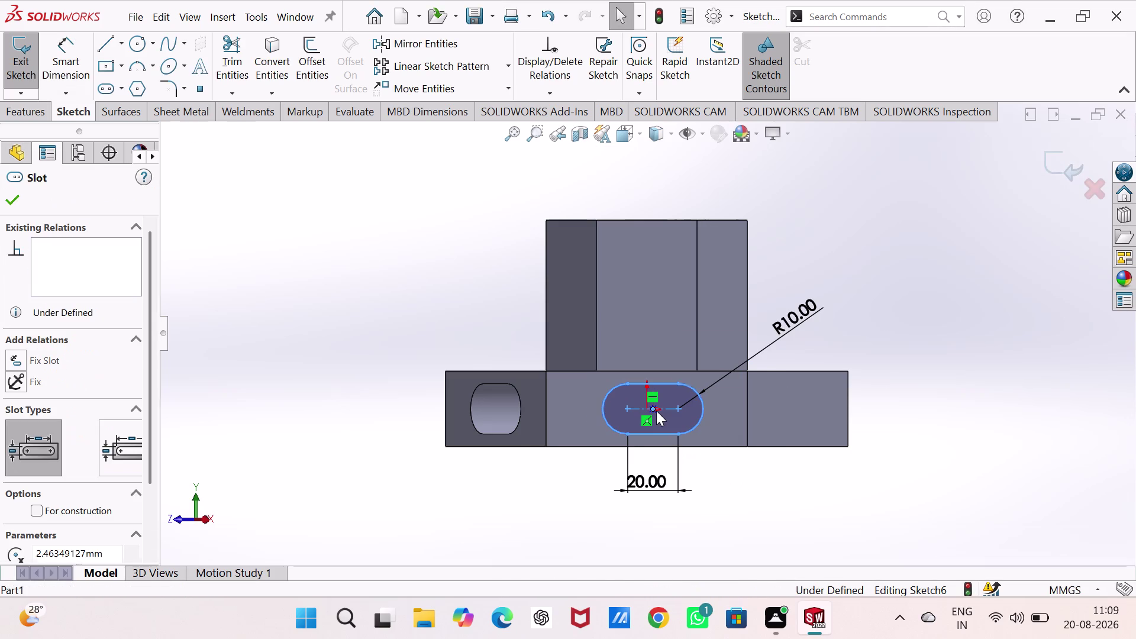
click(647, 407)
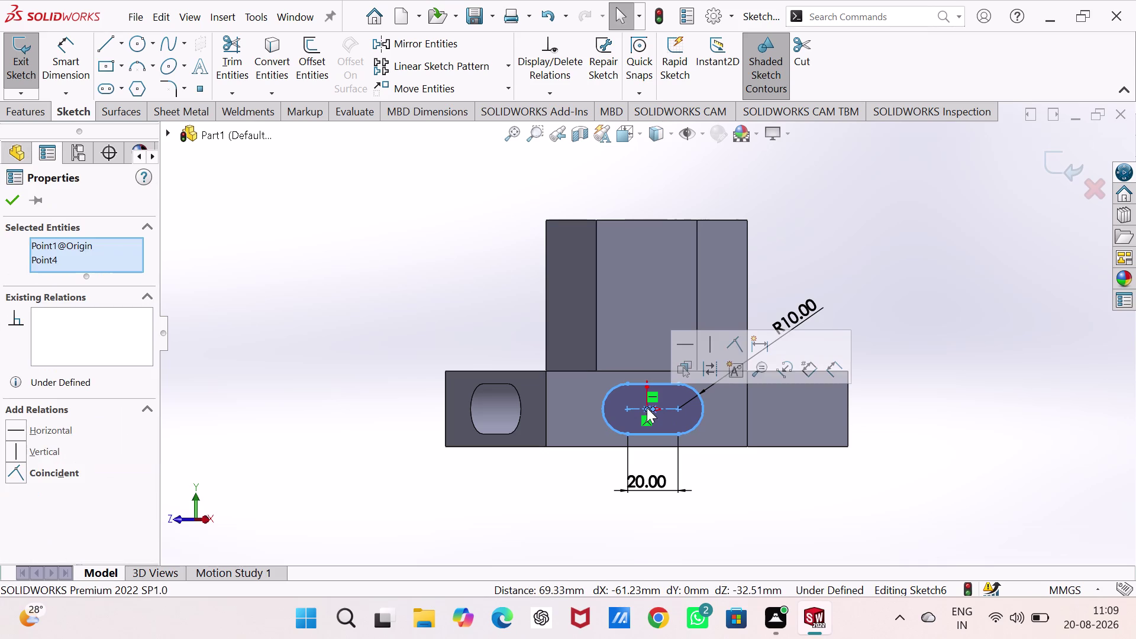
click(743, 343)
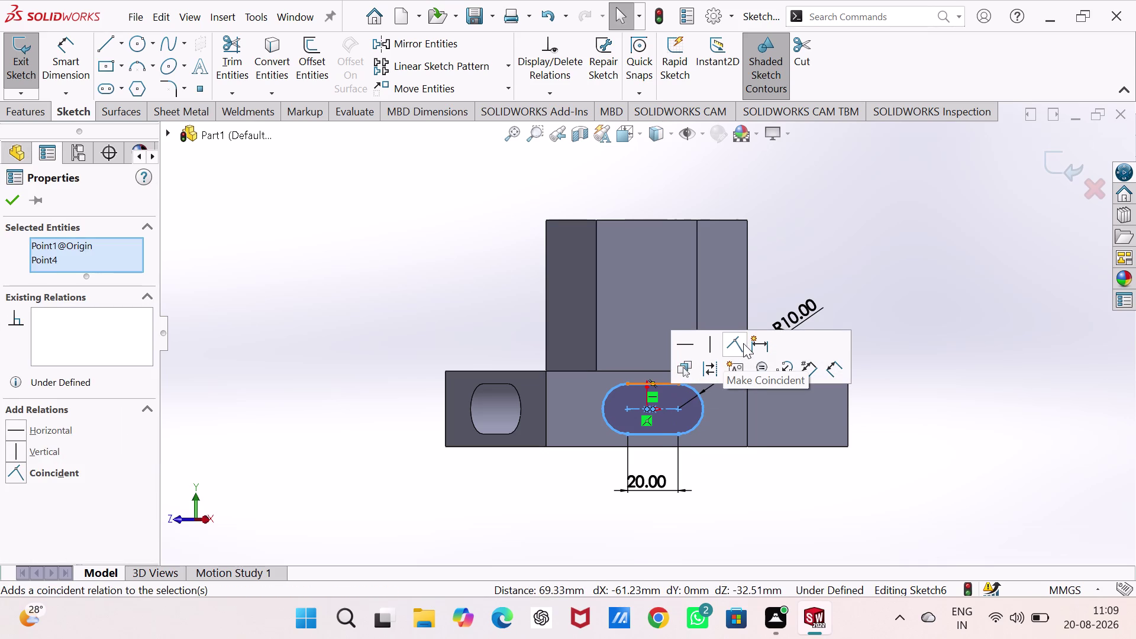
click(910, 292)
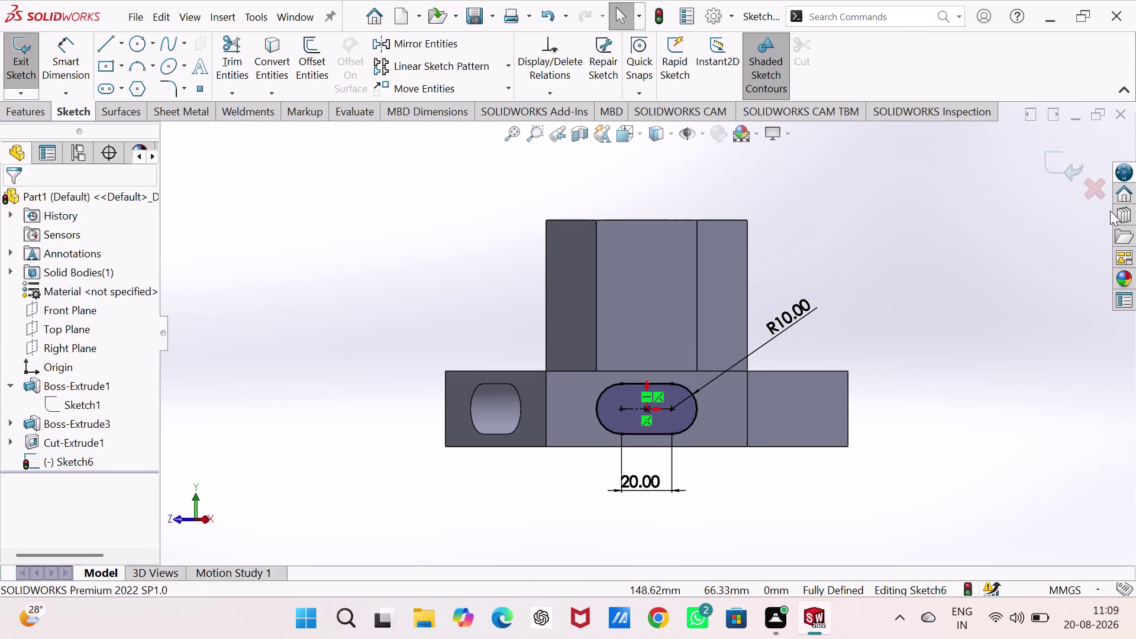
click(42, 116)
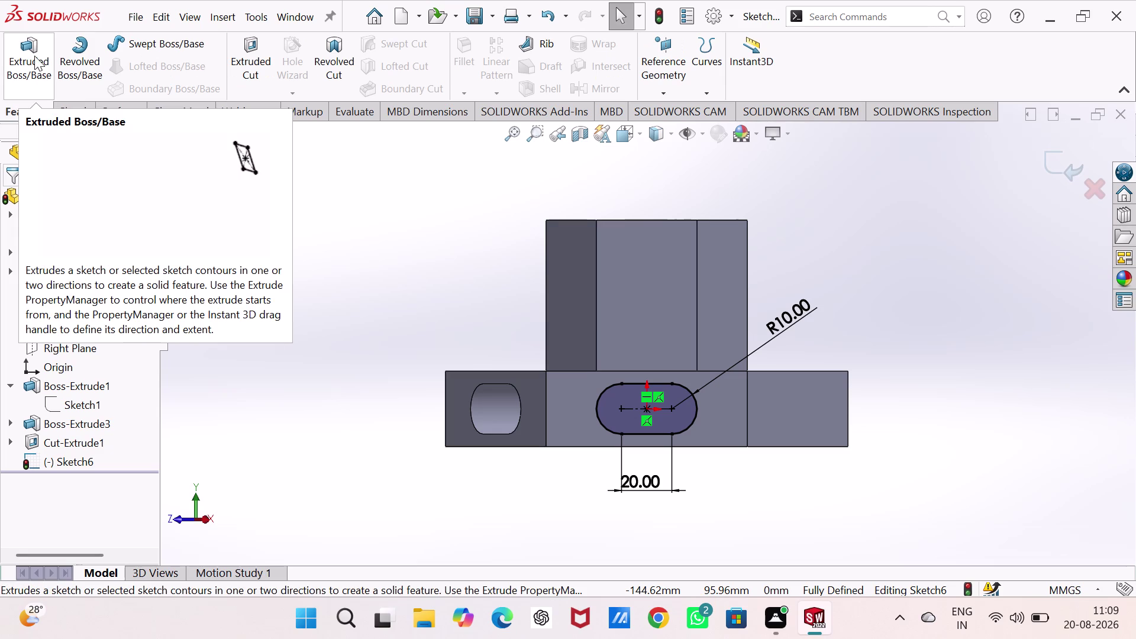
Cut the slot Through All as Cut-Extrude2 and orbit to inspect the opening.
click(245, 54)
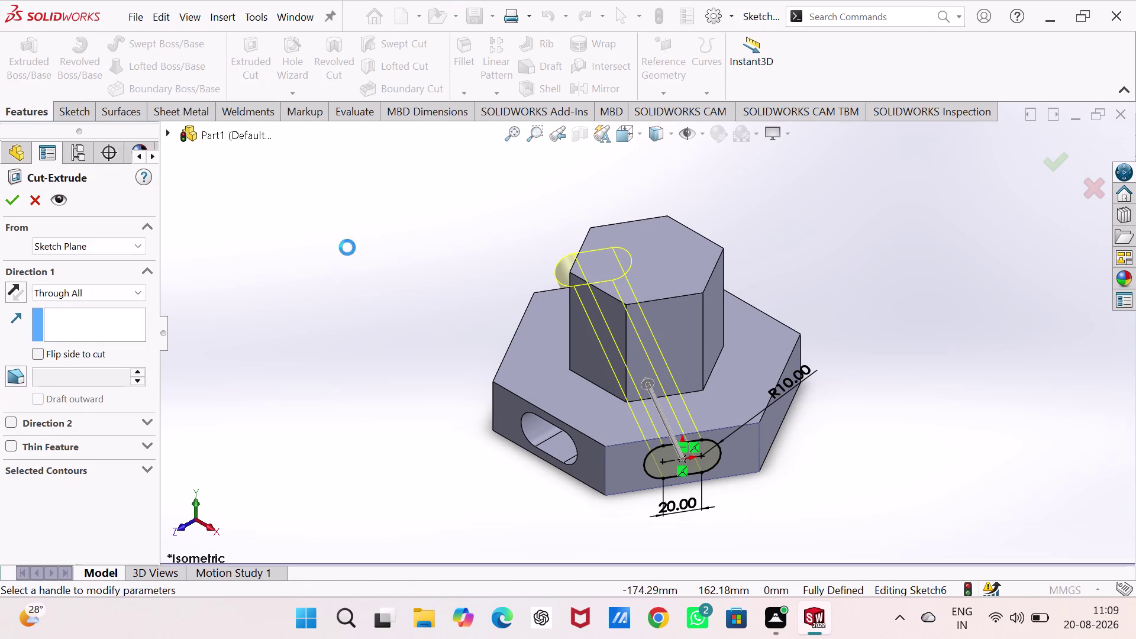
click(16, 201)
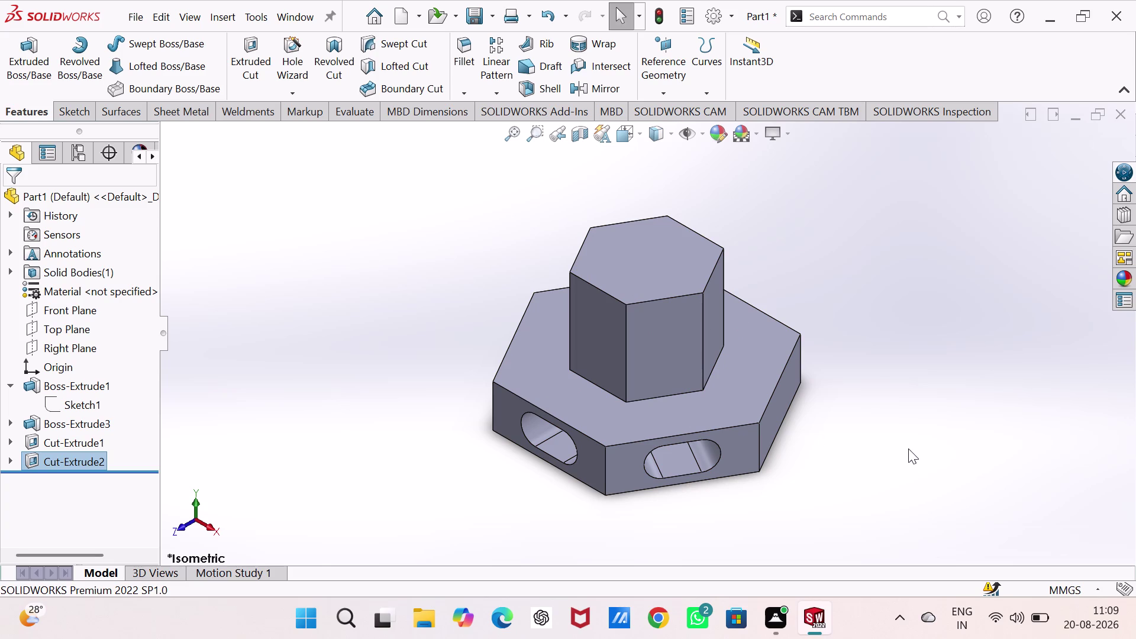
middle_drag(906, 445, 830, 478)
right_drag(906, 445, 831, 478)
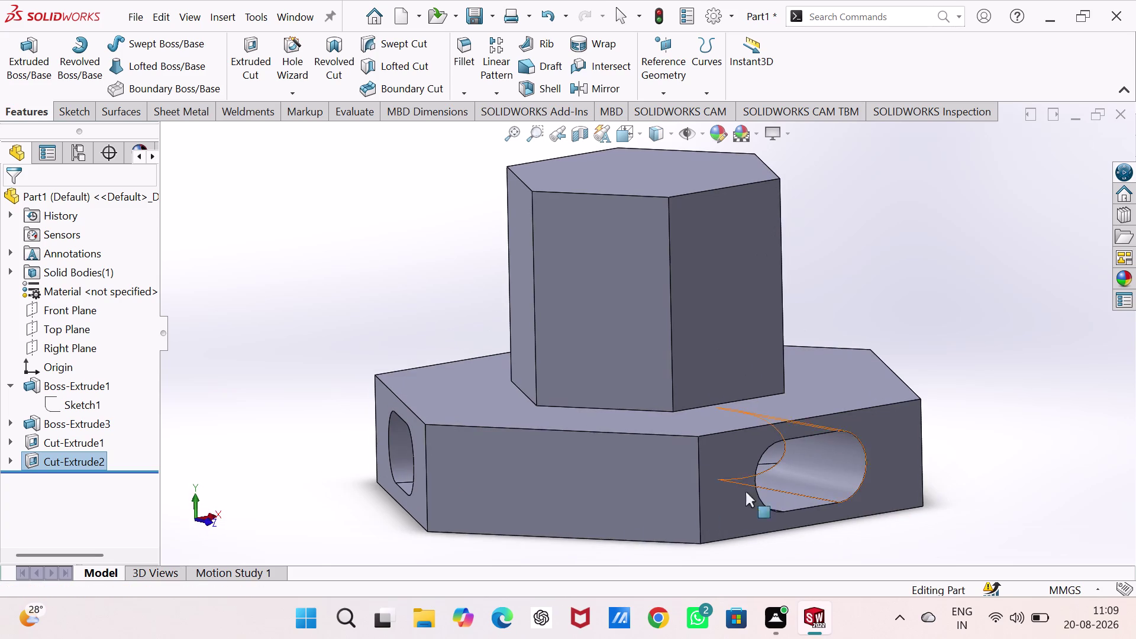
click(576, 442)
click(639, 405)
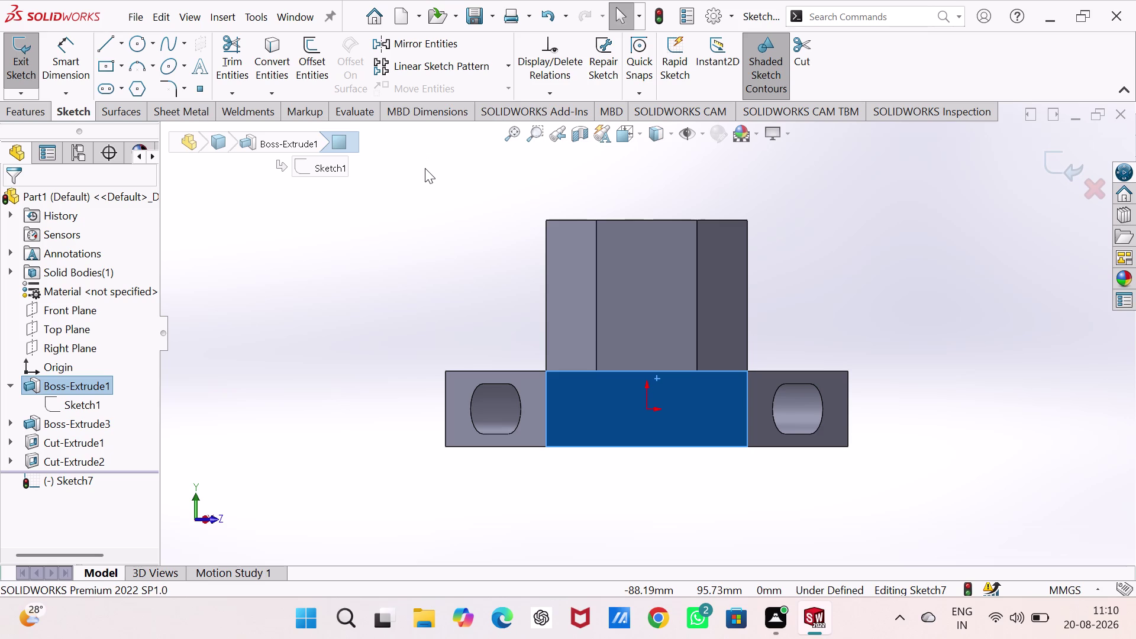
Pick the Straight Slot tool and start the slot near the sketch origin.
click(109, 88)
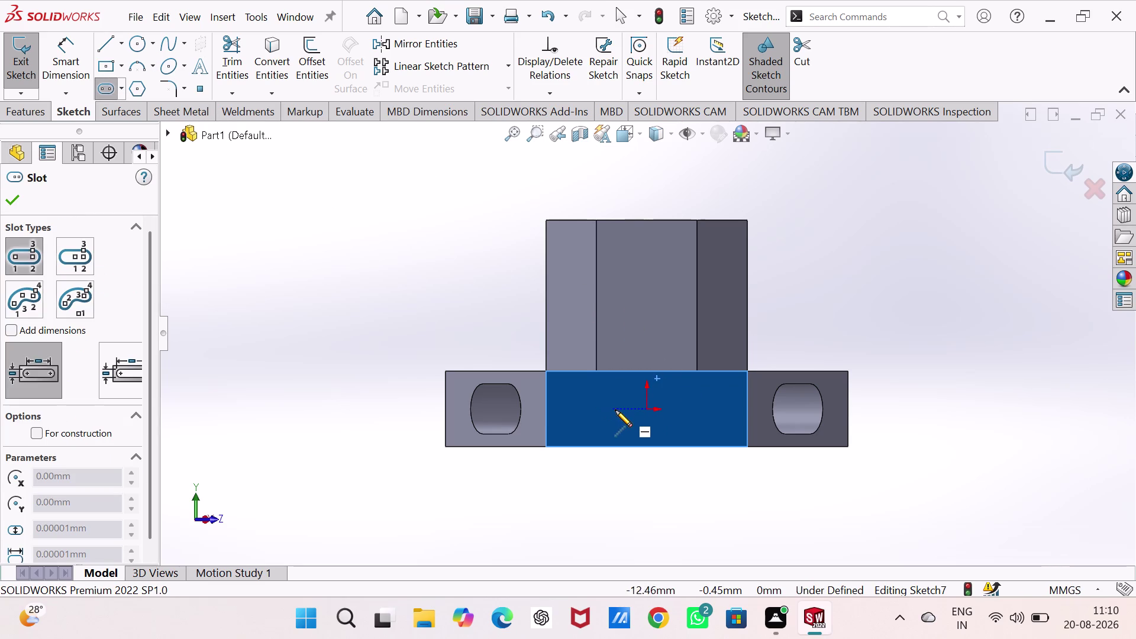
click(596, 410)
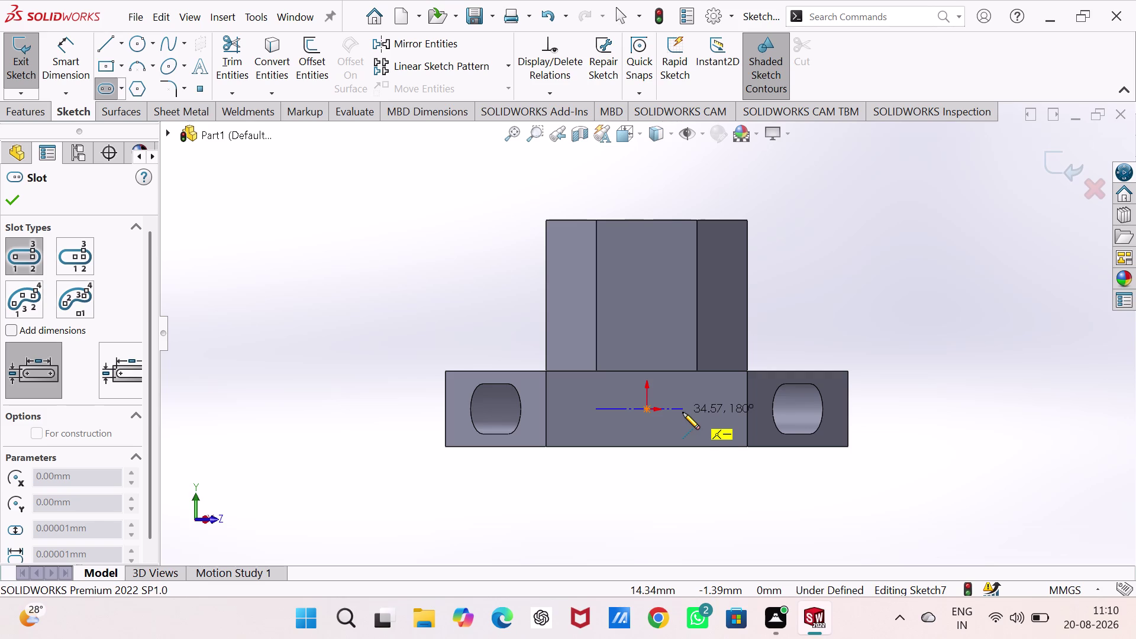
Finish the slot and select its centre point together with the origin.
click(684, 411)
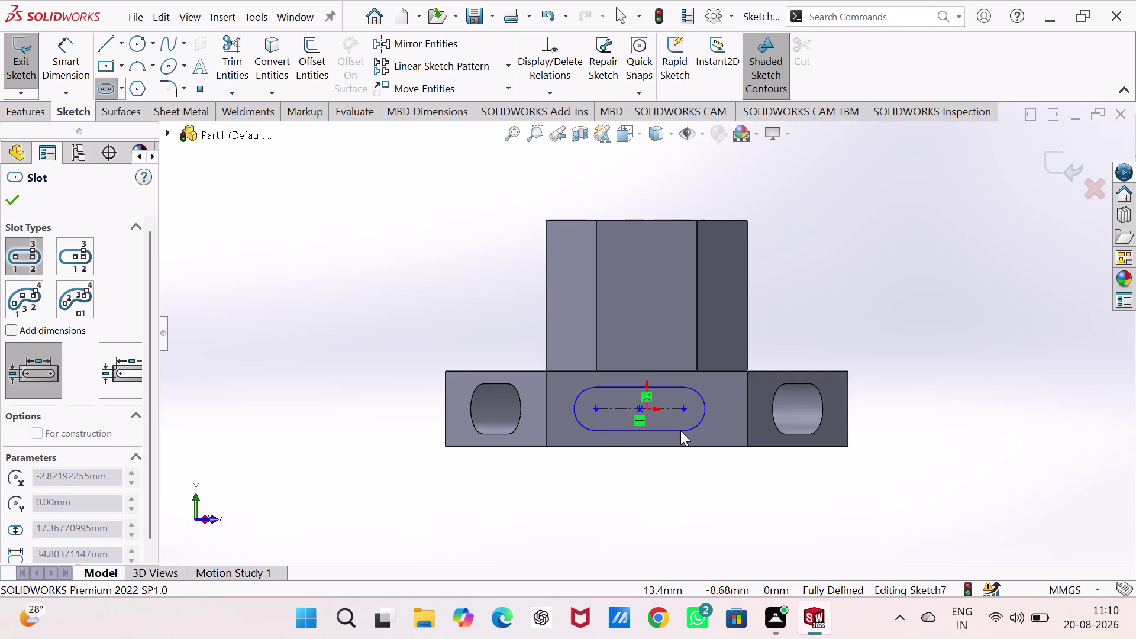
click(681, 431)
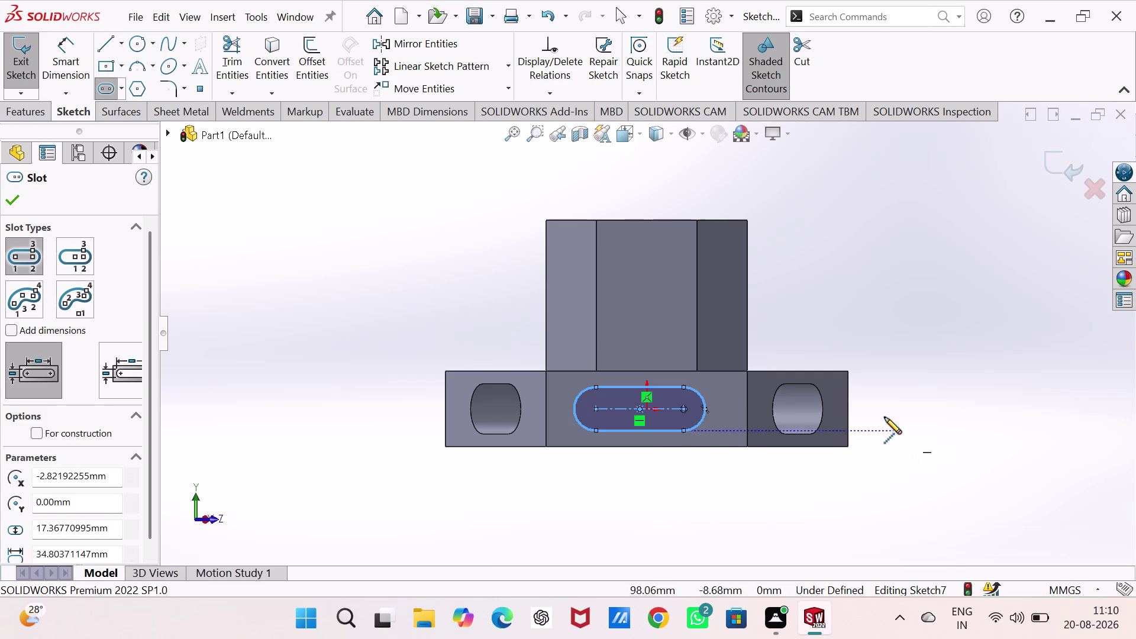
key(Escape)
key(Escape)
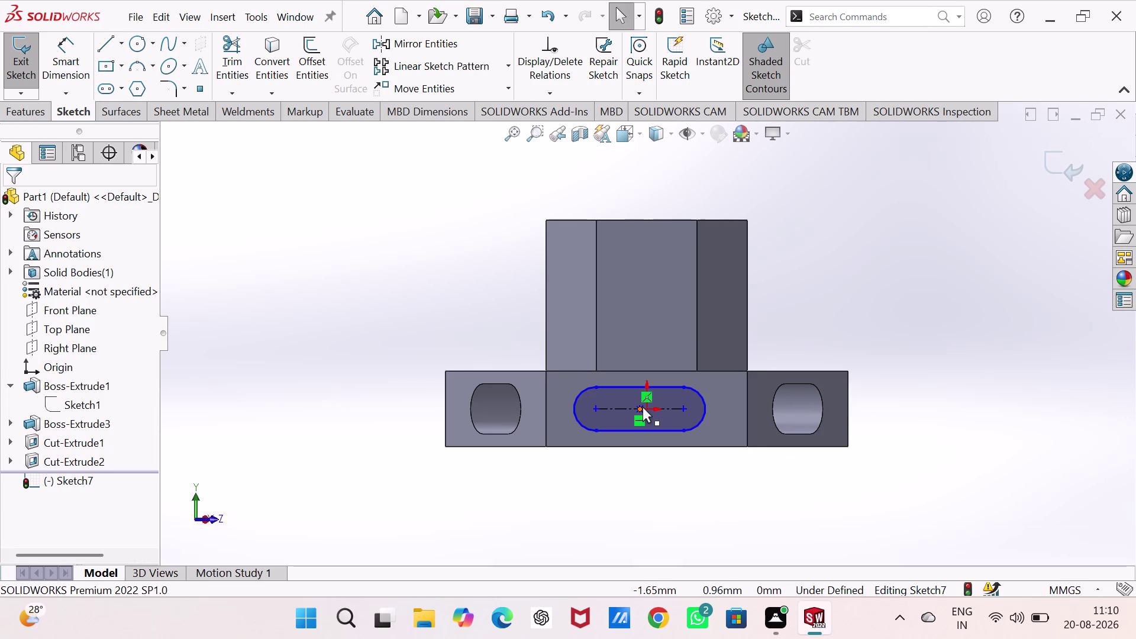
click(642, 407)
click(647, 407)
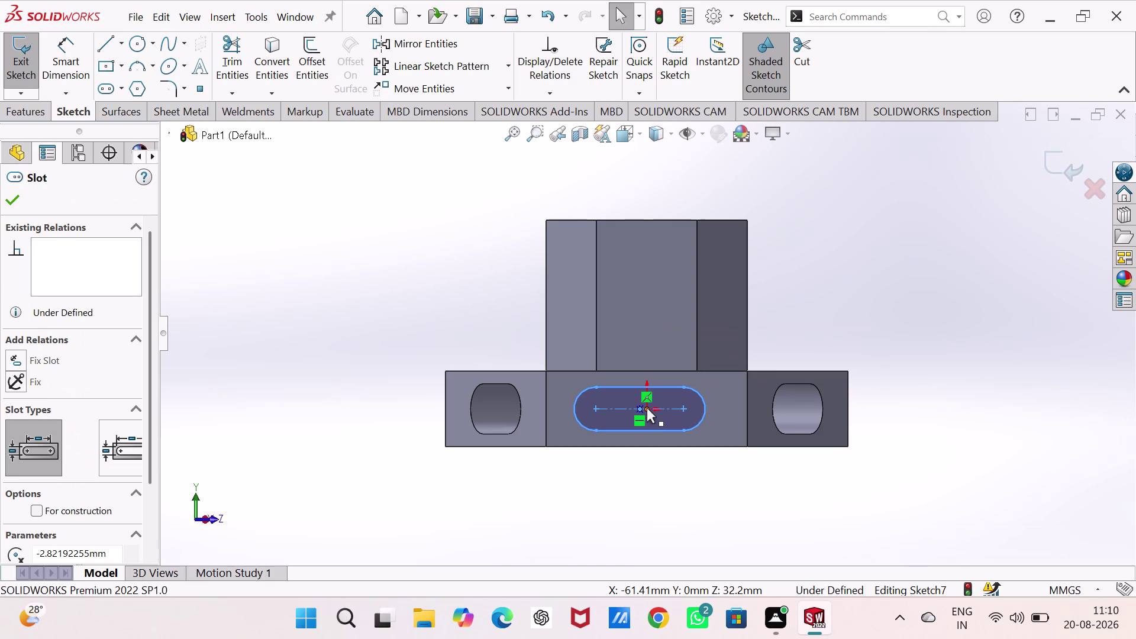
click(732, 344)
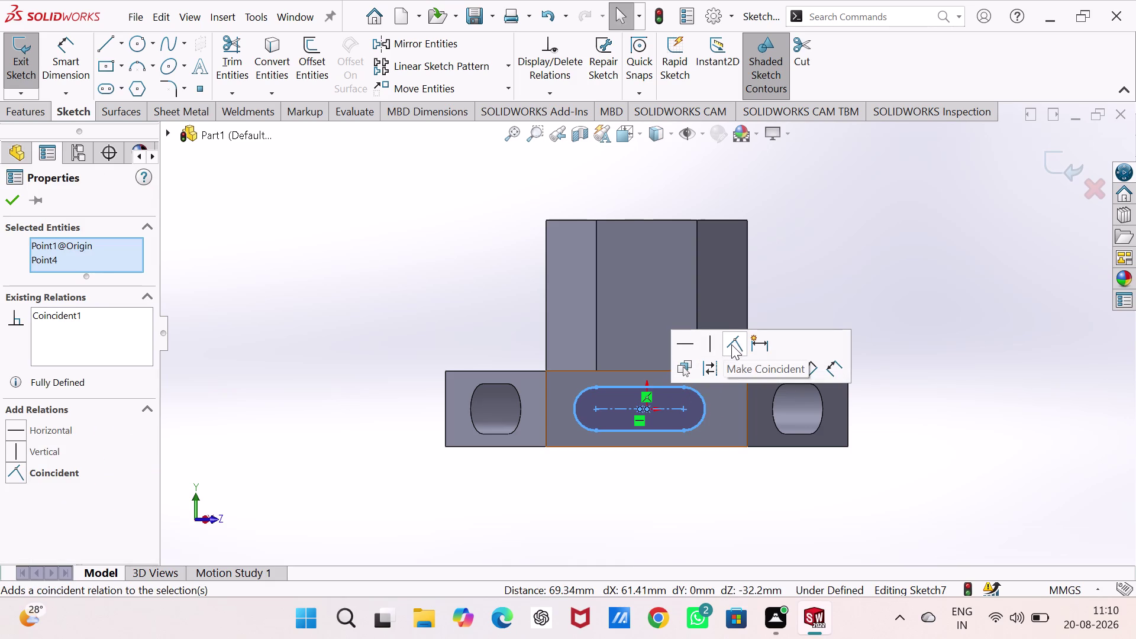
right_drag(892, 413, 897, 213)
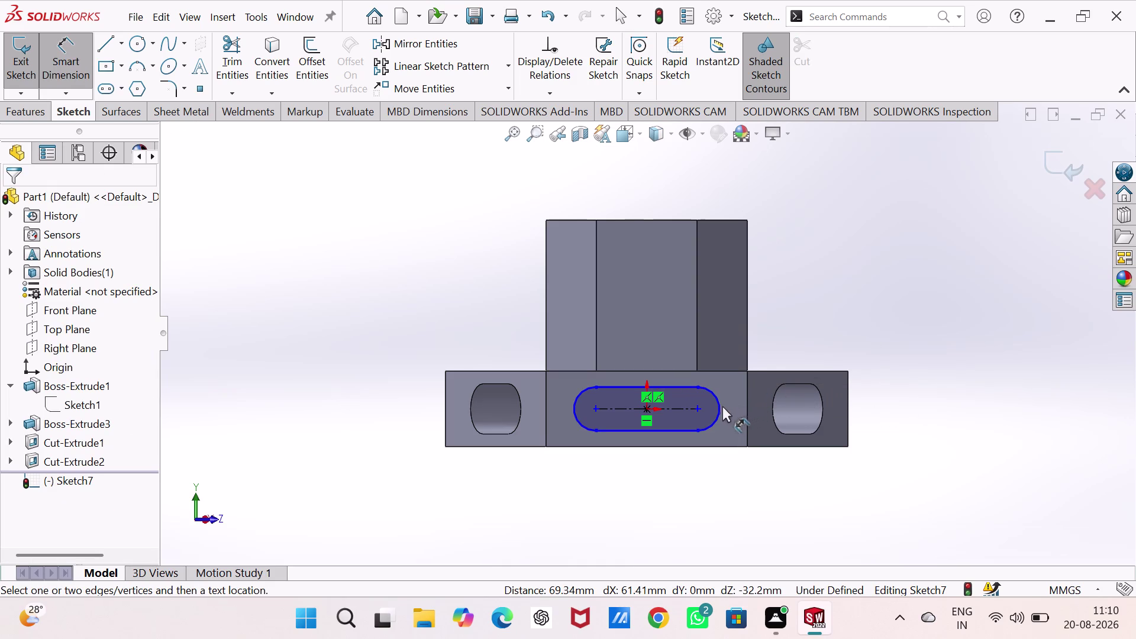
Dimension the slot with R10 ends and 20 mm length, then preview its Through All cut.
drag(721, 406, 732, 388)
click(794, 323)
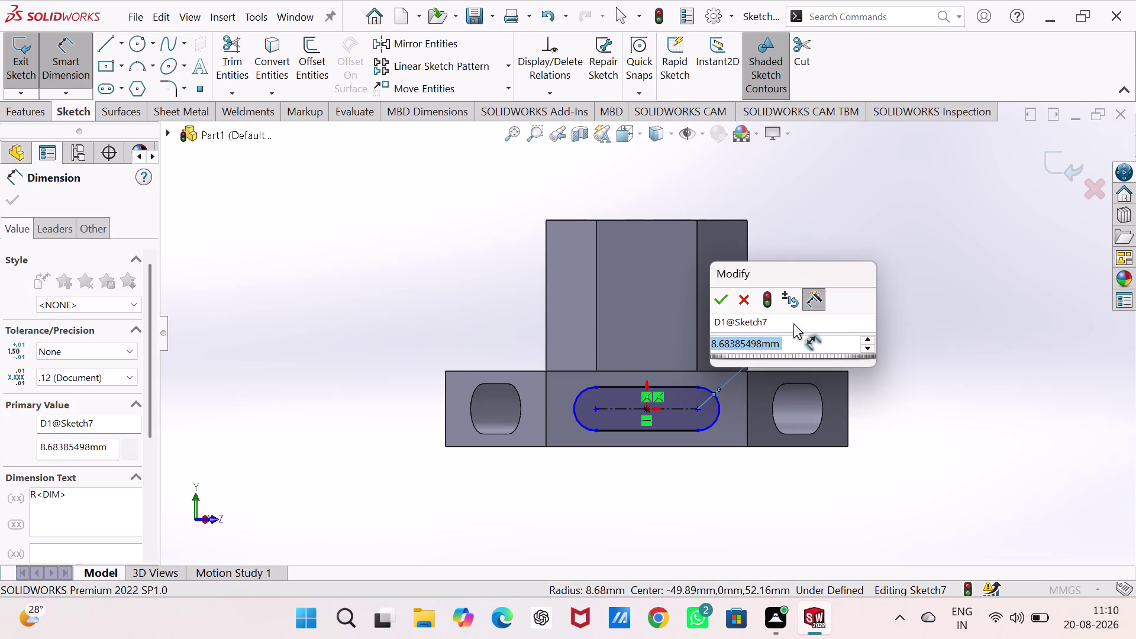
text(19)
key(BackSpace)
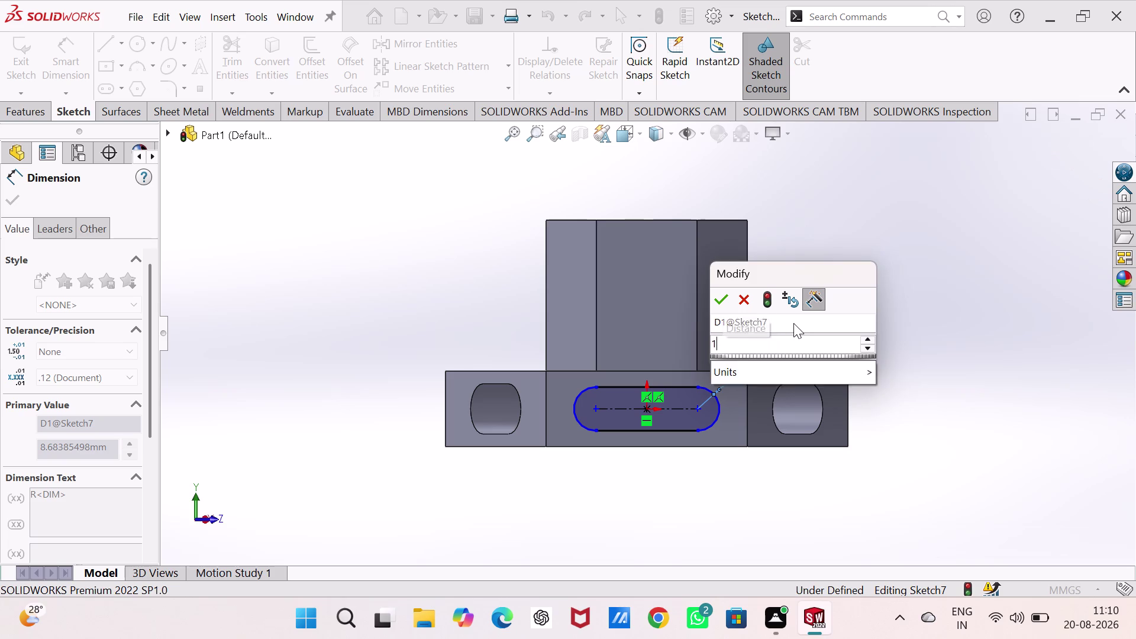
key(0)
key(Return)
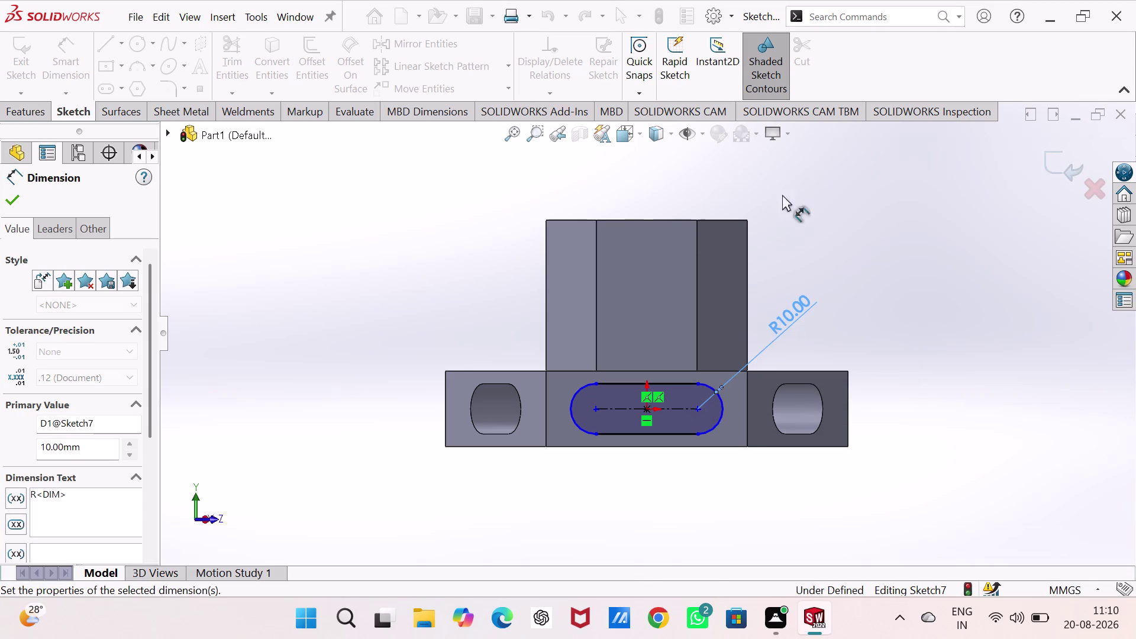
click(672, 433)
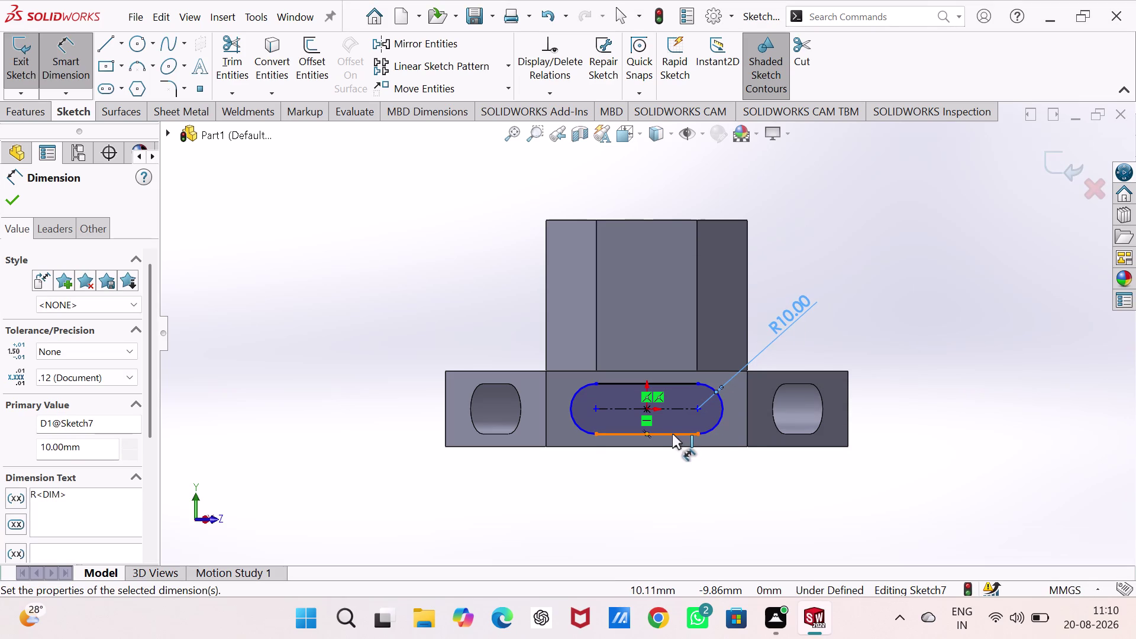
click(646, 484)
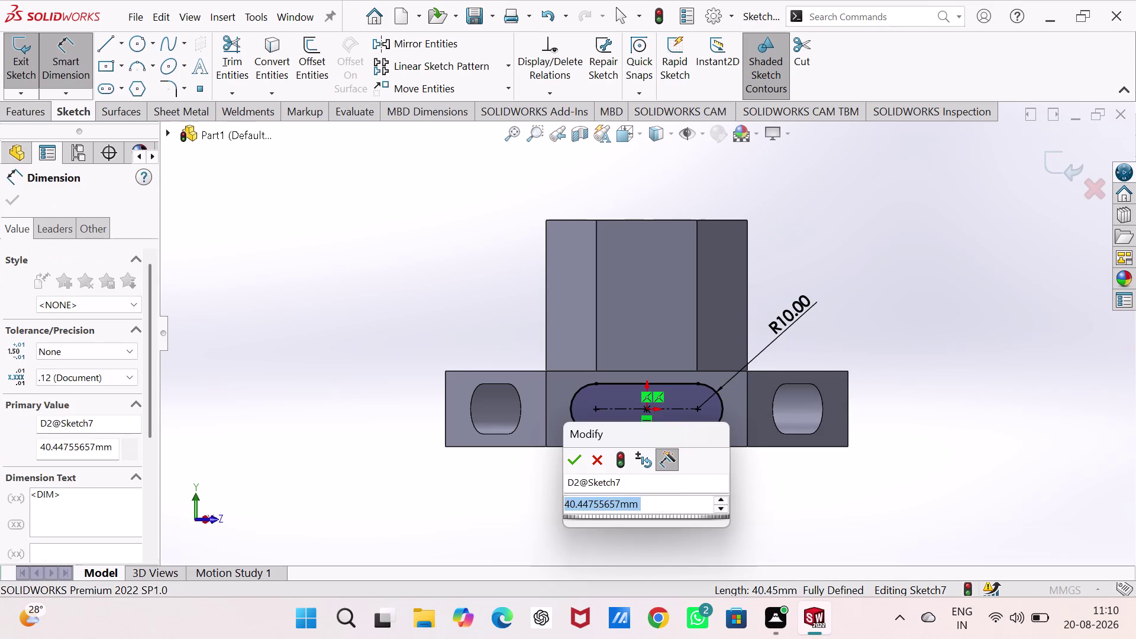
text(20)
key(Return)
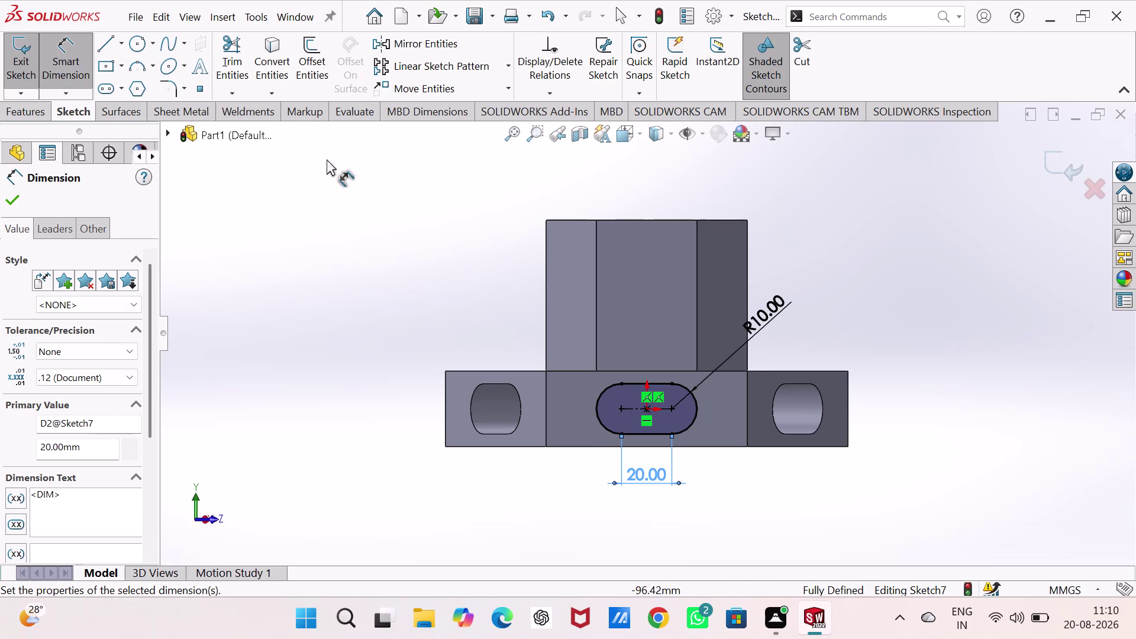
click(5, 115)
click(244, 45)
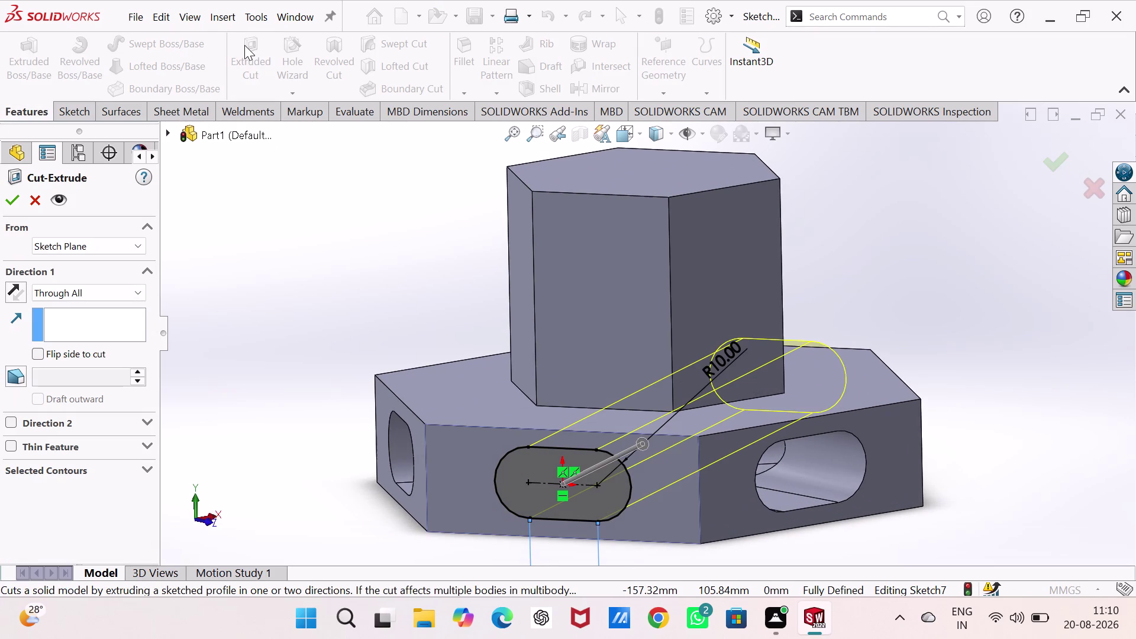
click(7, 200)
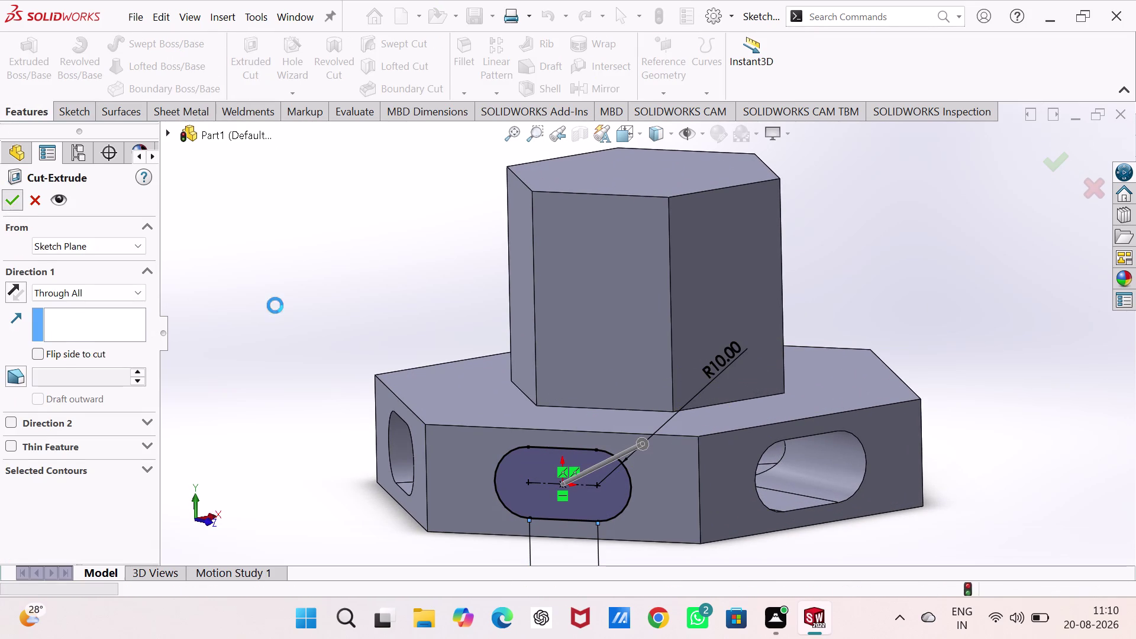
click(402, 274)
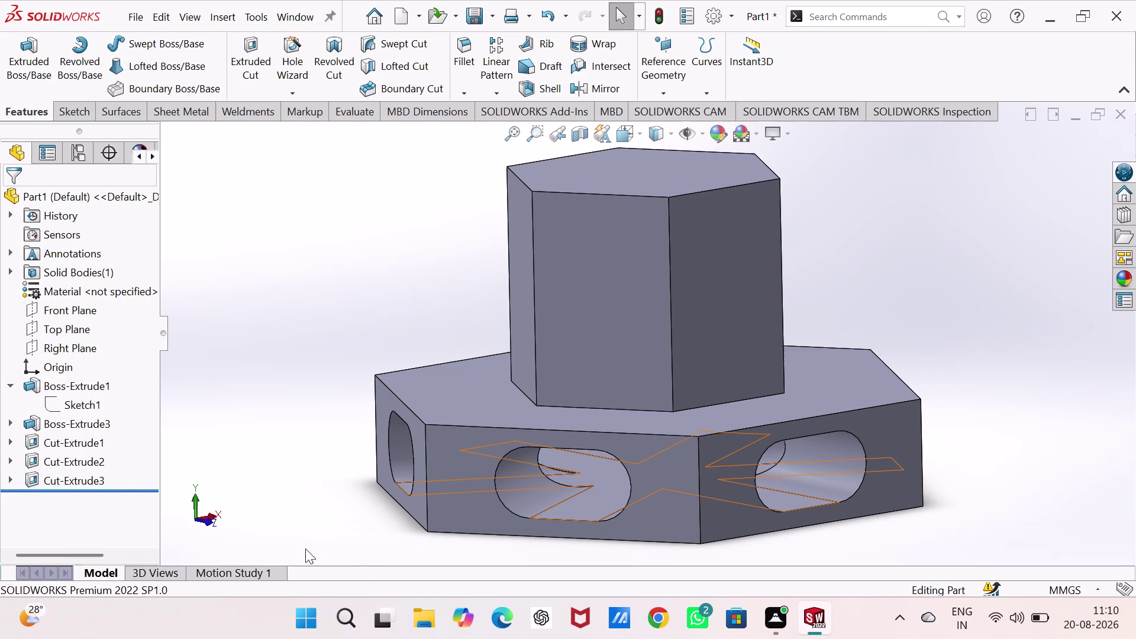
middle_drag(315, 455, 376, 374)
right_drag(314, 455, 375, 374)
middle_drag(385, 384, 592, 387)
right_drag(386, 384, 592, 387)
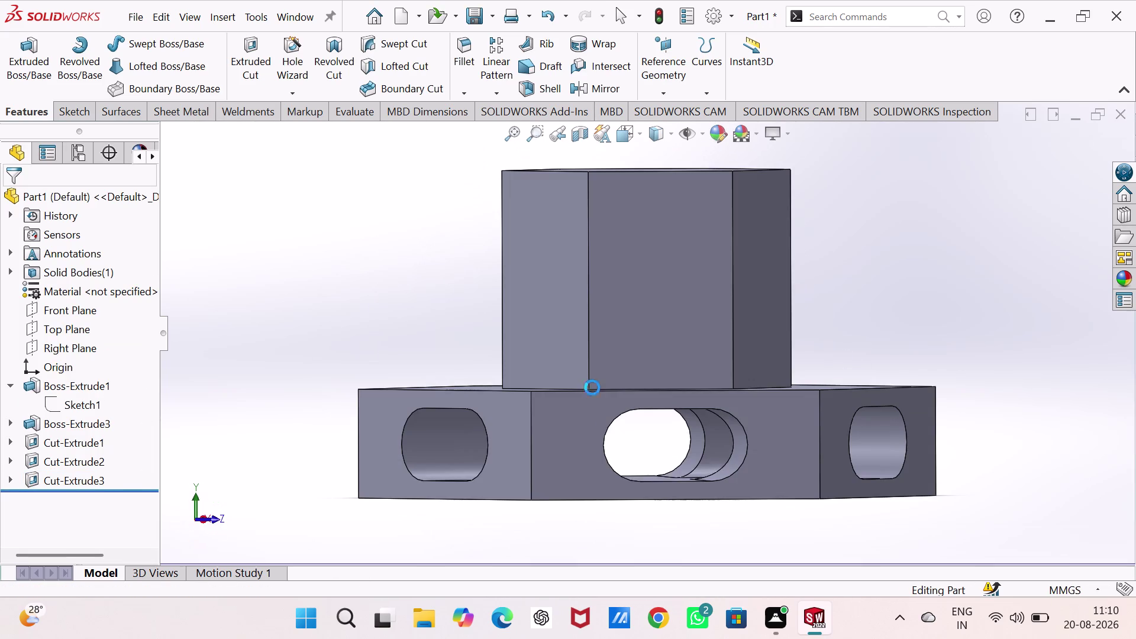
middle_drag(637, 509, 286, 384)
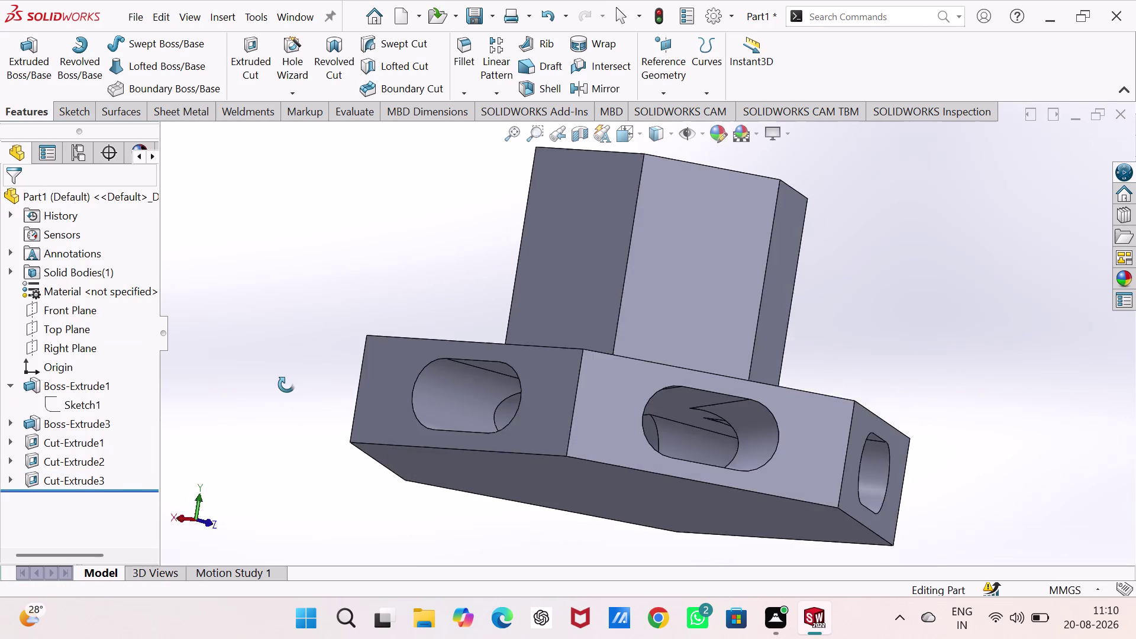
middle_drag(286, 385, 247, 415)
key(ctrl+7)
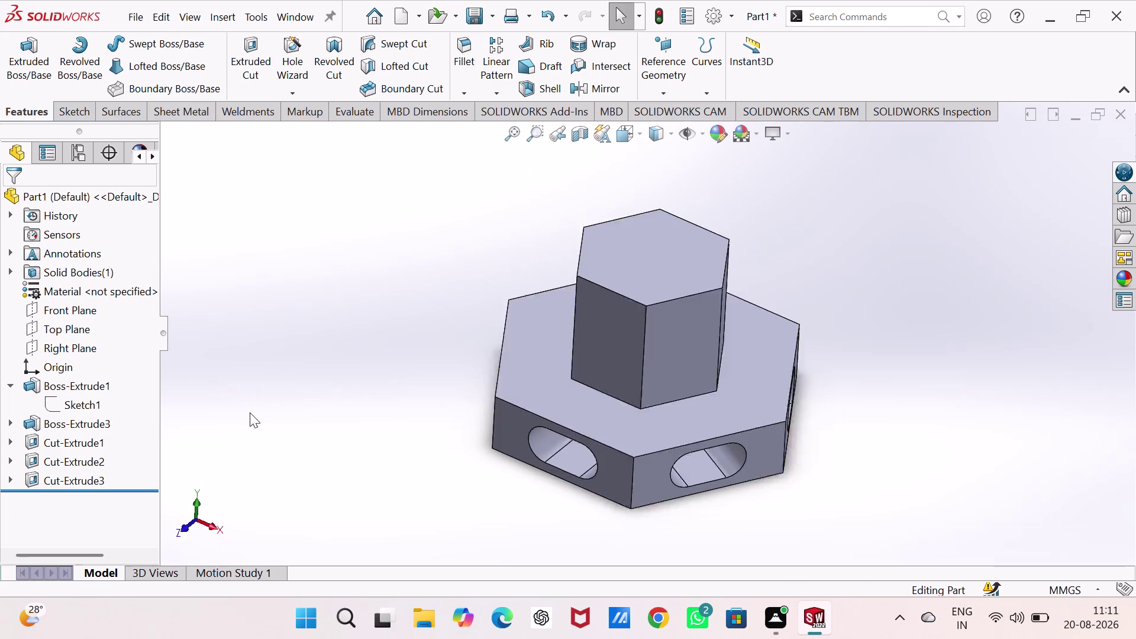
click(664, 326)
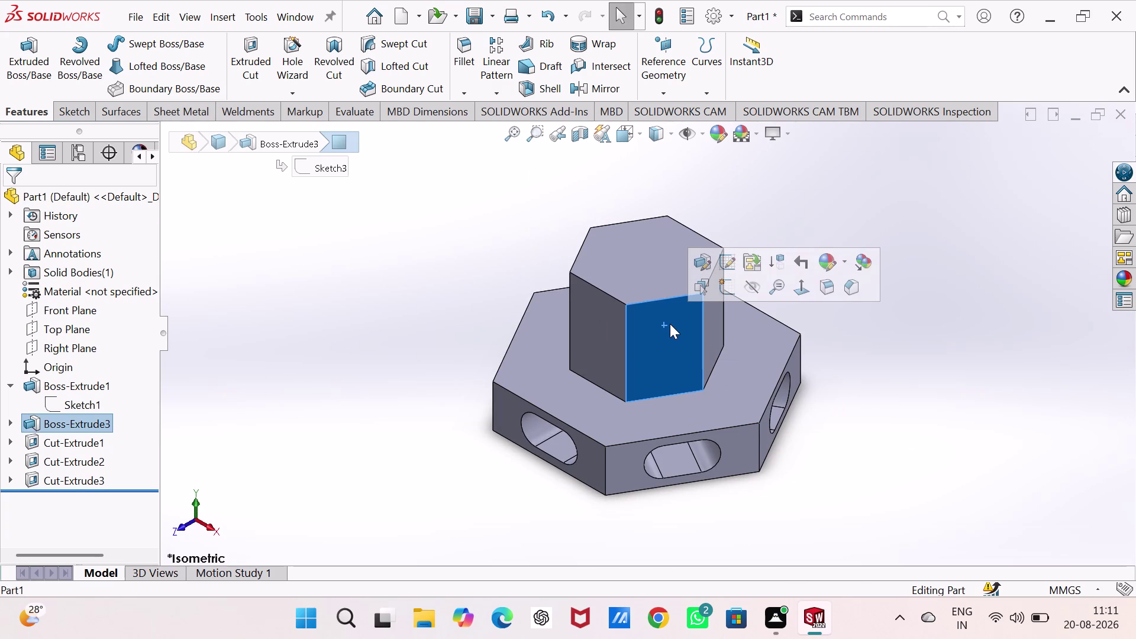
Sketch on the hex boss front face and draw a circle centred above the origin.
click(723, 286)
click(900, 292)
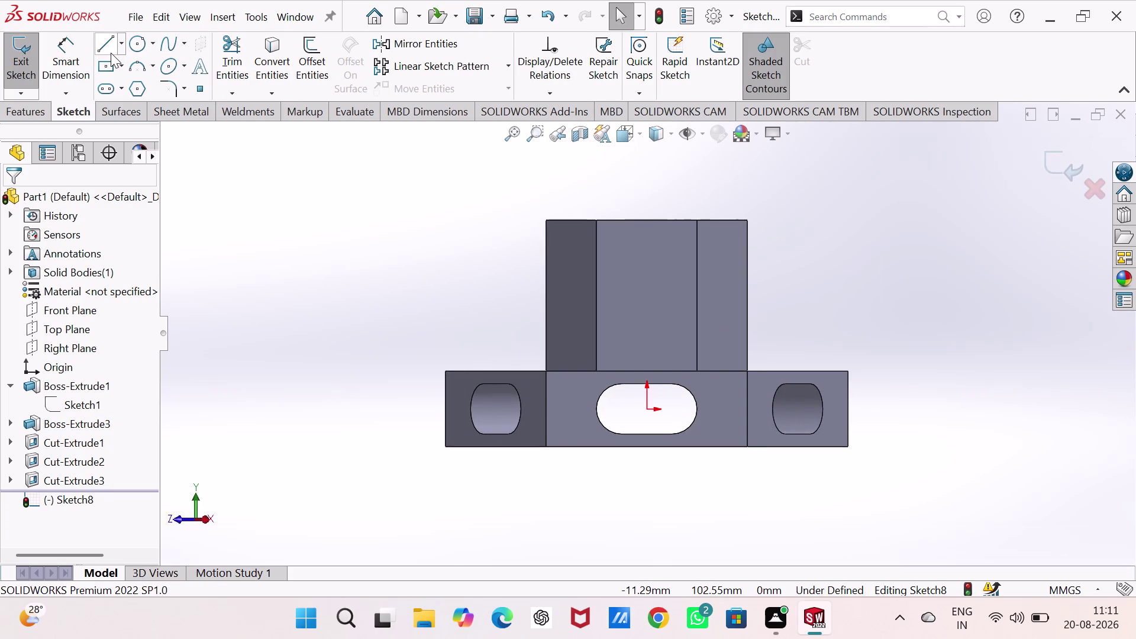
click(139, 46)
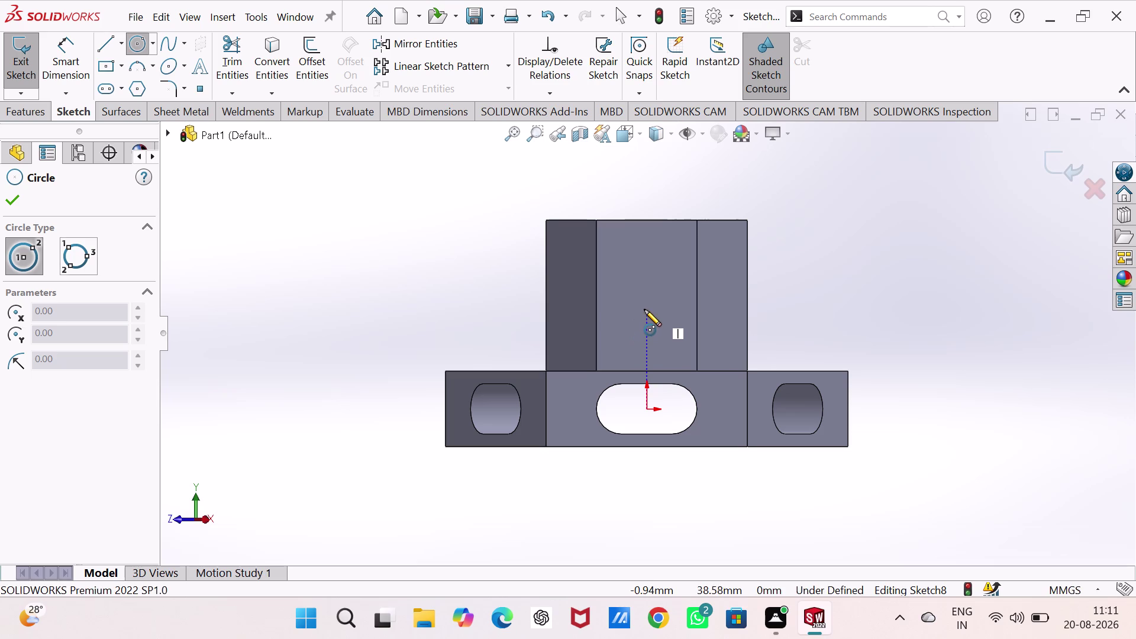
click(648, 294)
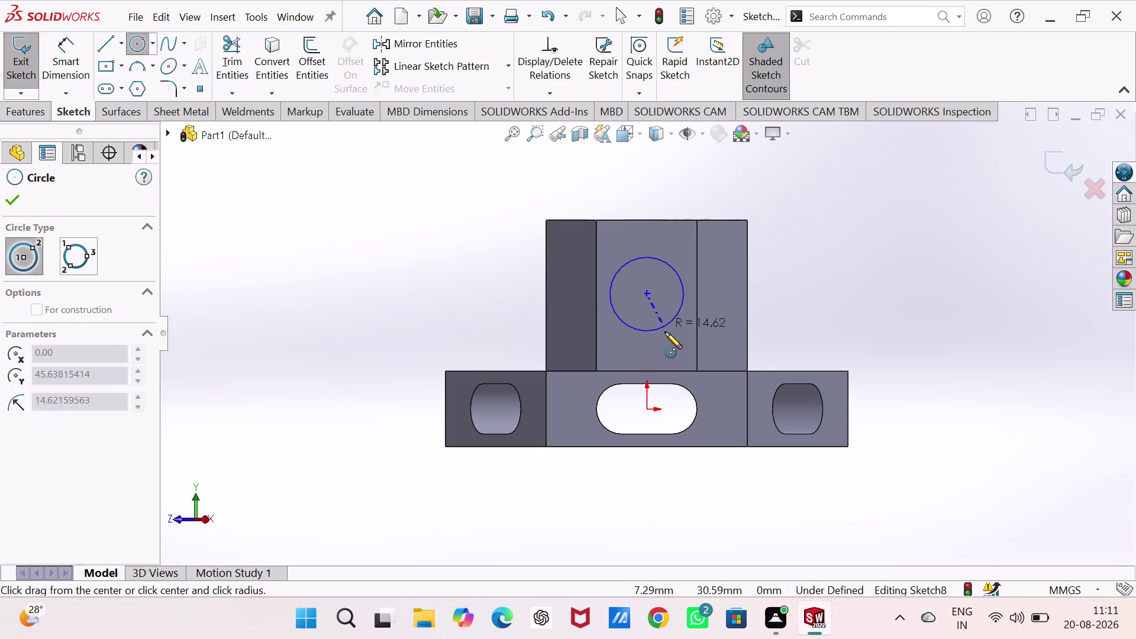
click(666, 332)
right_drag(968, 311, 968, 195)
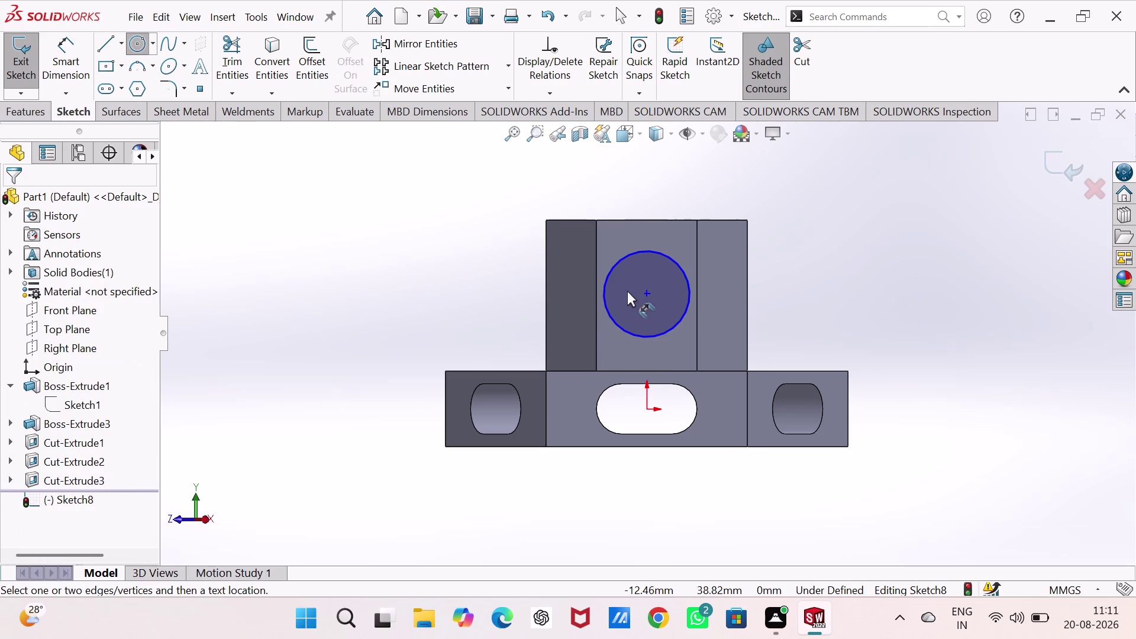
click(647, 292)
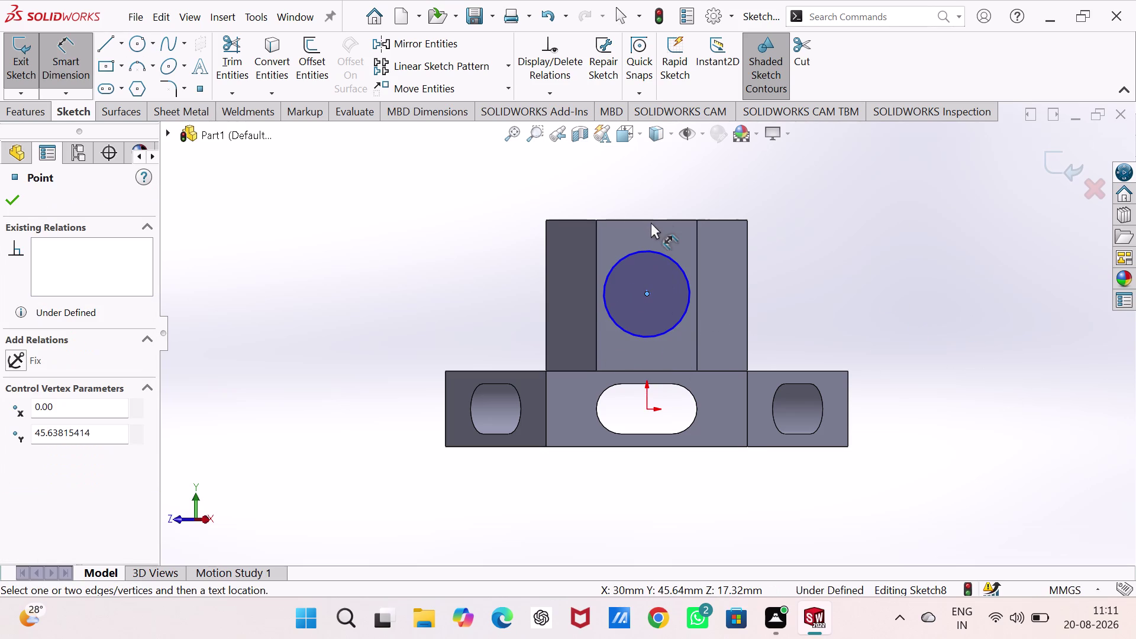
Place the circle centre 30 mm below the top edge and give it a 31.5 mm diameter.
click(651, 222)
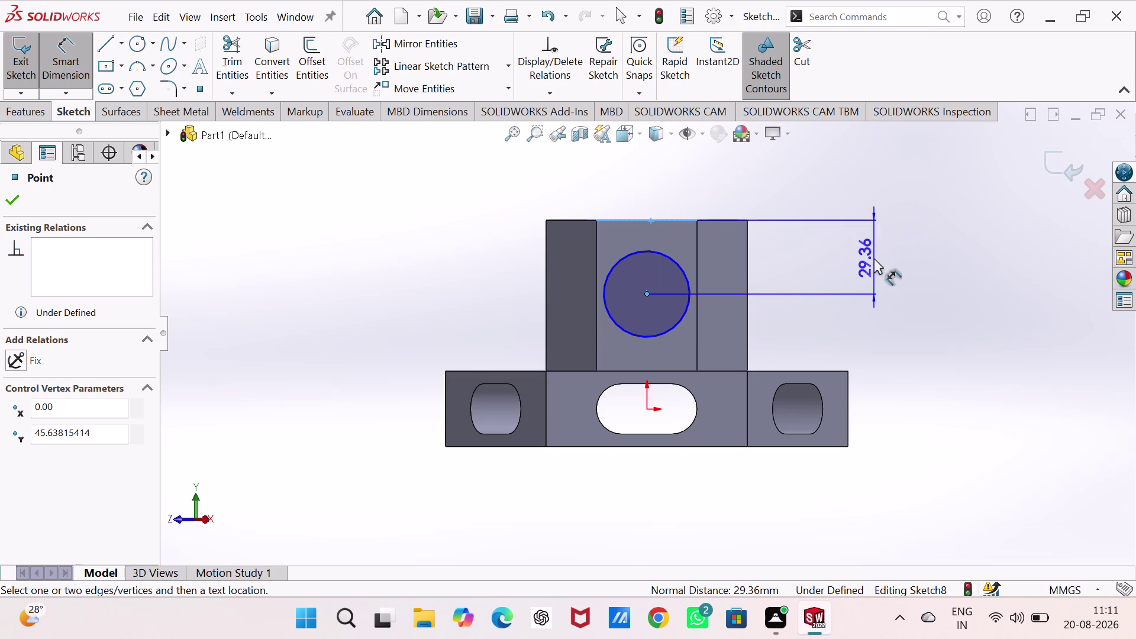
click(874, 258)
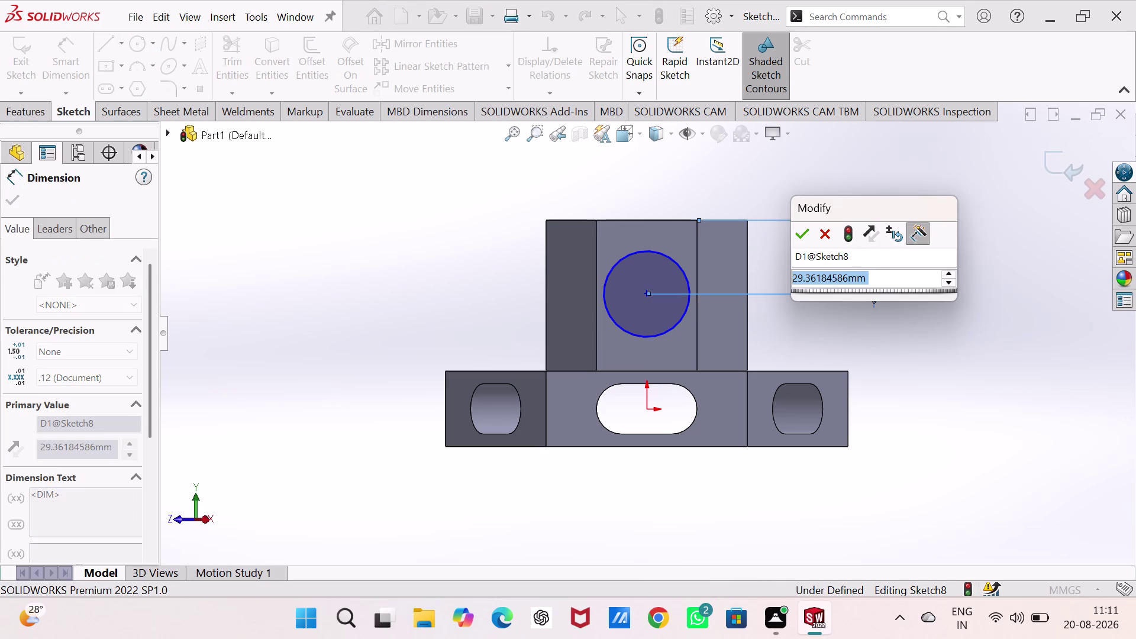
text(30)
key(Return)
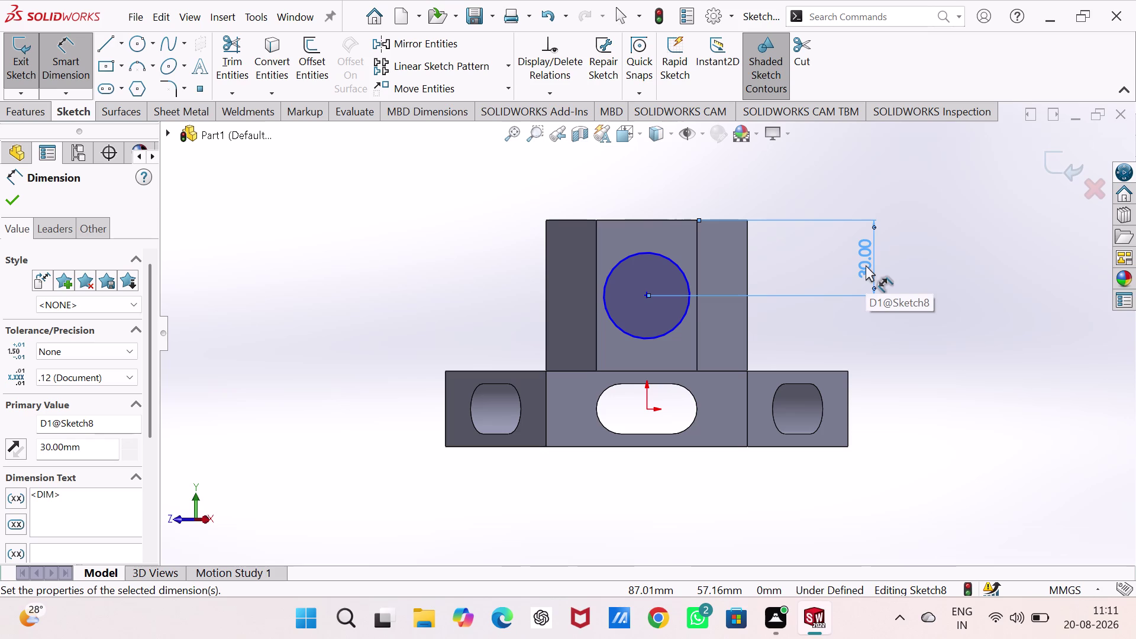
click(684, 277)
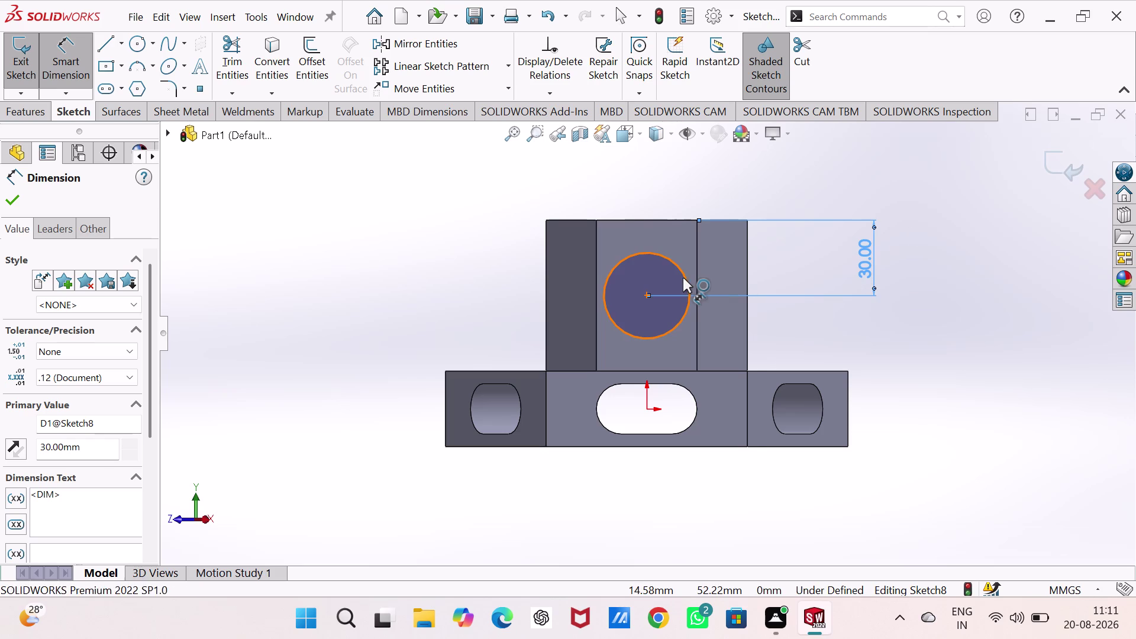
click(768, 188)
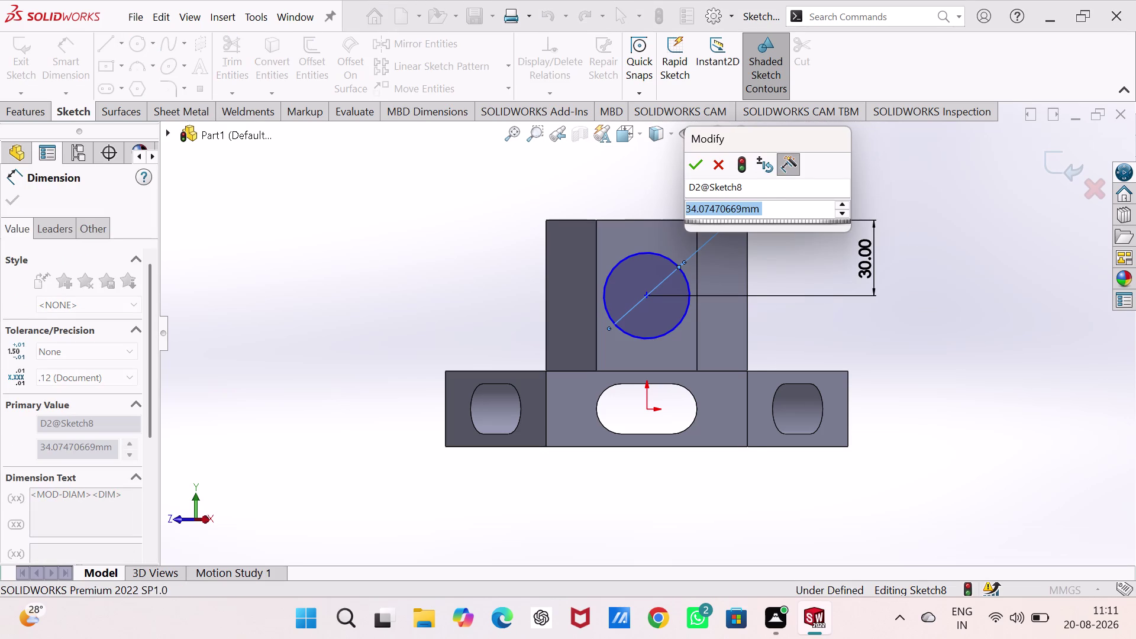
text(31)
key(period)
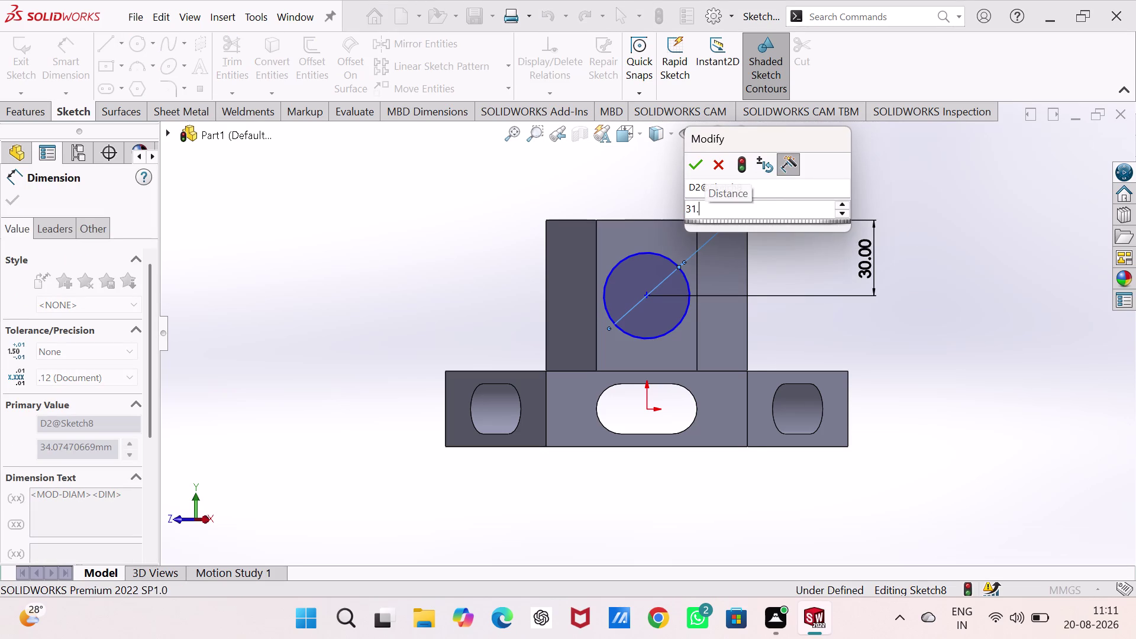
key(5)
key(Return)
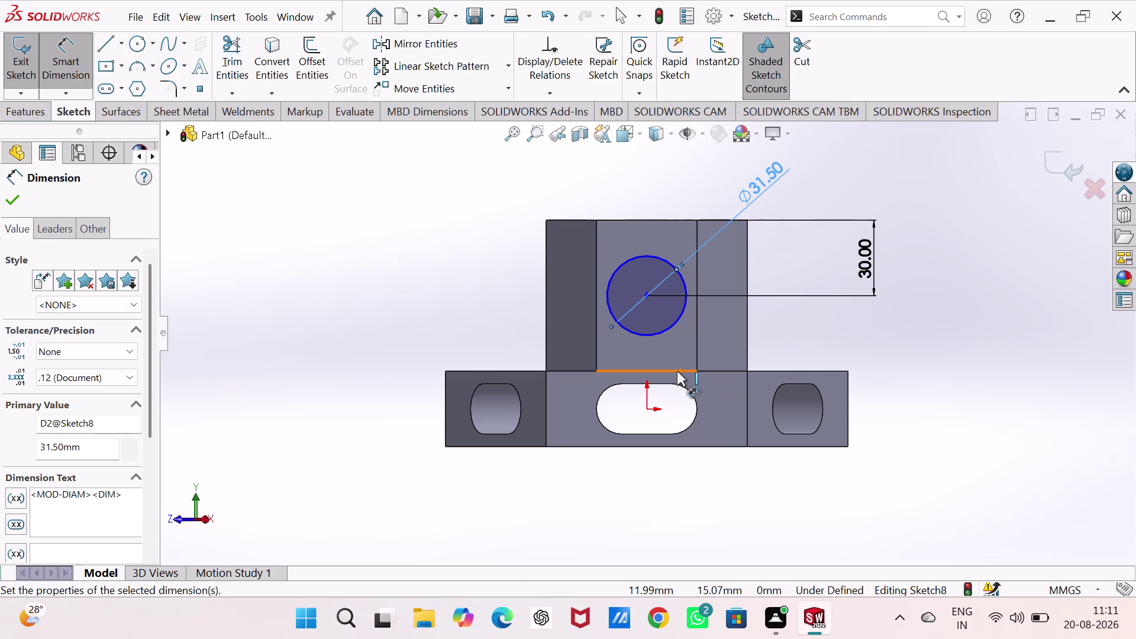
Dimension the circle centre 20 mm from the side edge of the boss face.
click(647, 293)
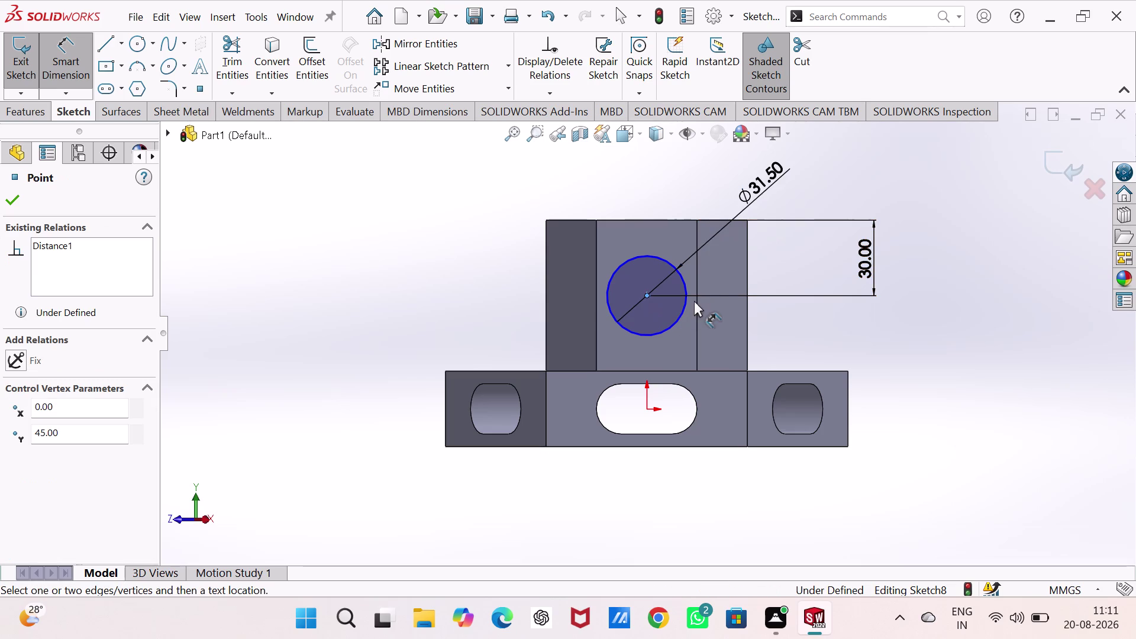
click(698, 297)
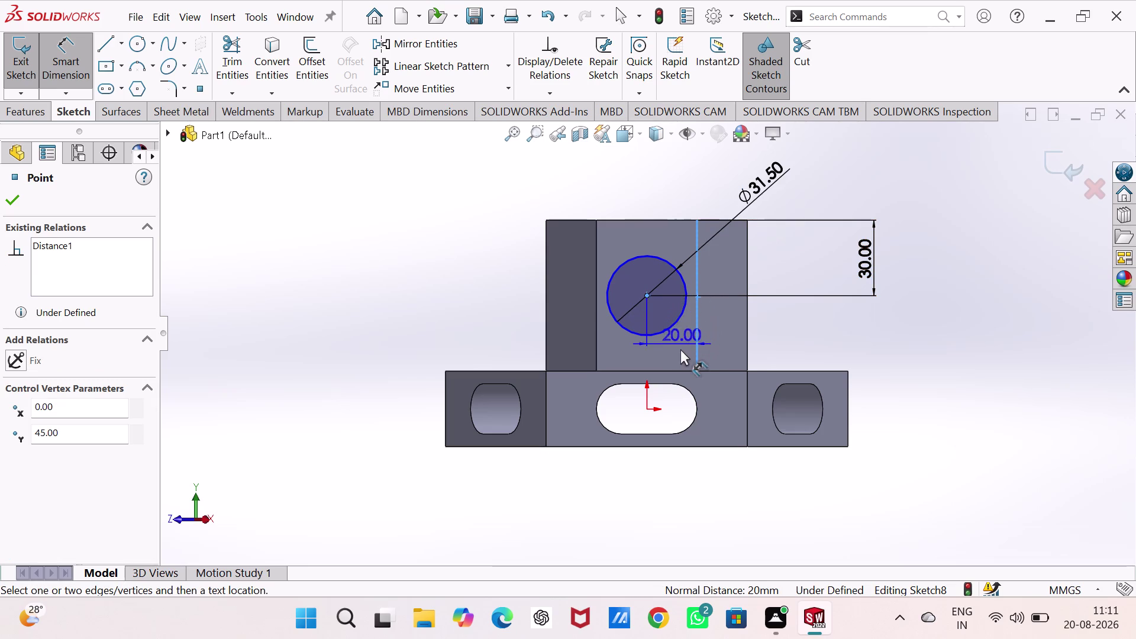
click(681, 355)
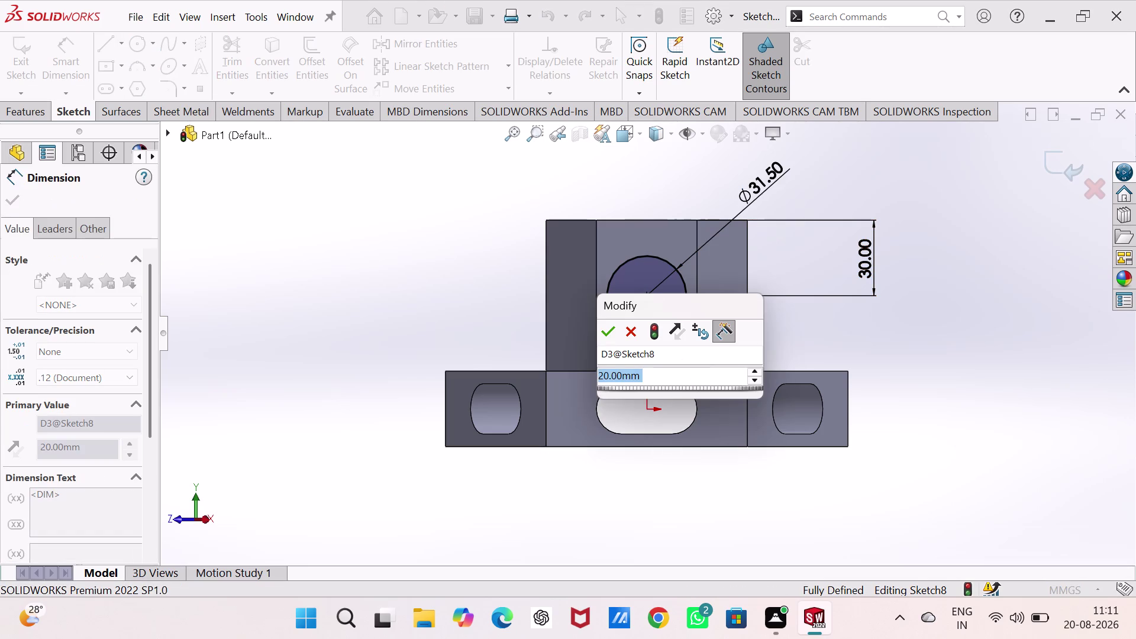
click(605, 335)
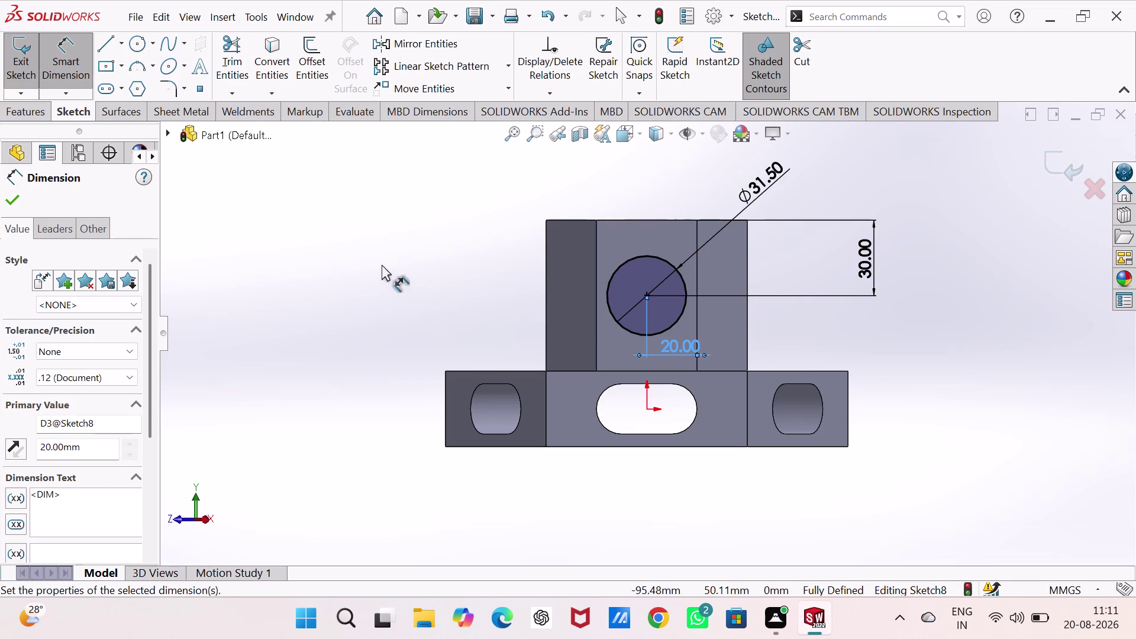
click(509, 67)
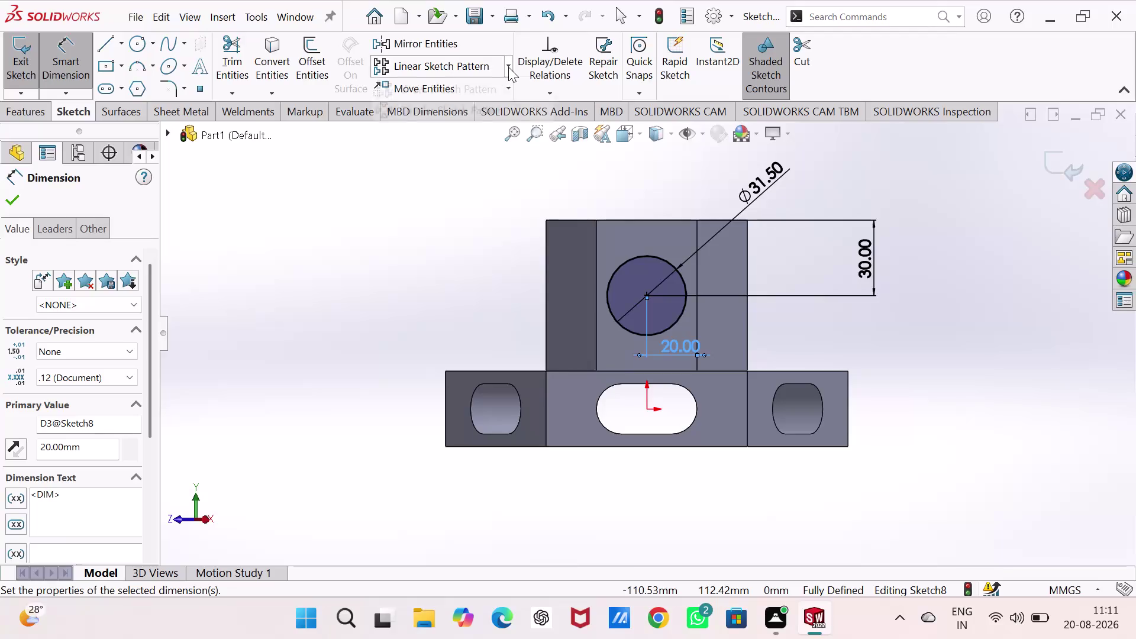
click(496, 103)
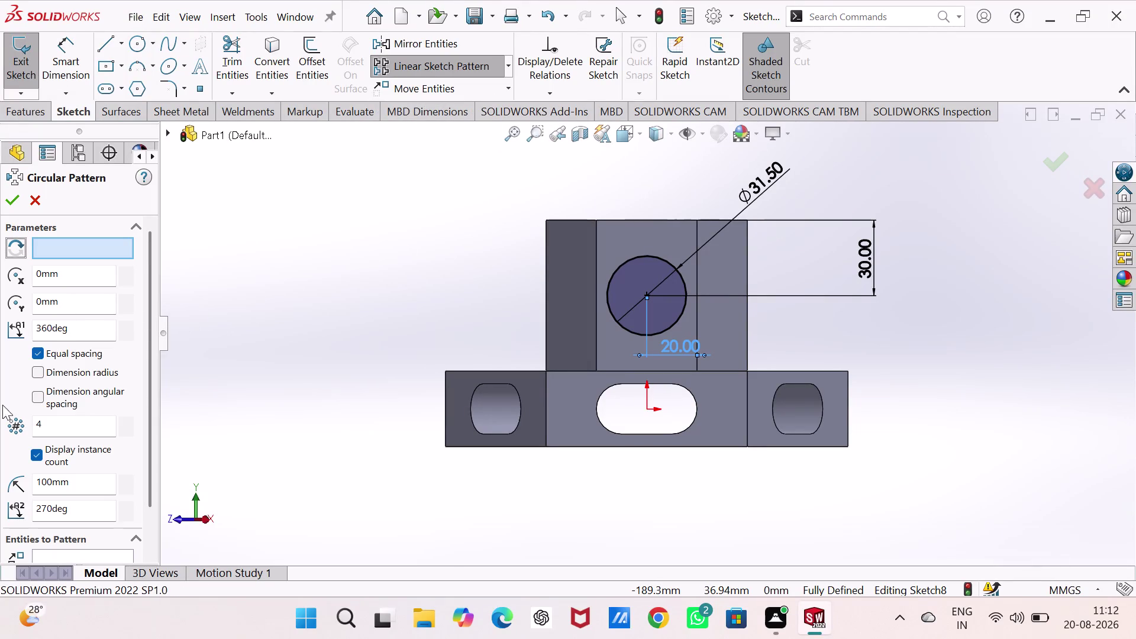
Preview a six-instance circular pattern of the circle around the origin, then cancel it.
click(57, 424)
key(BackSpace)
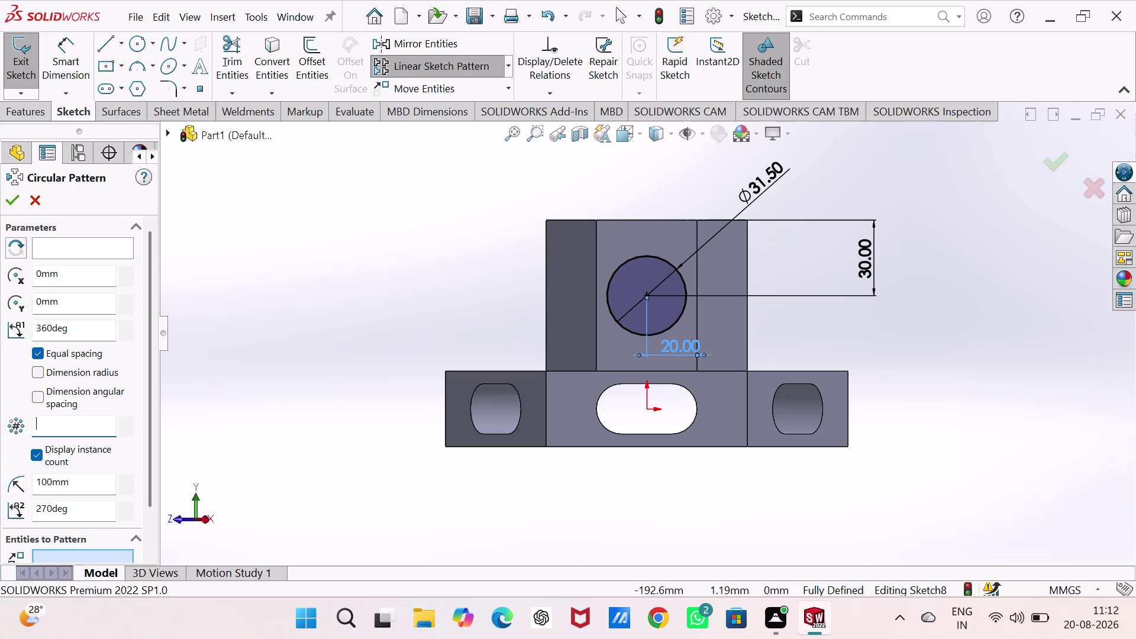
key(6)
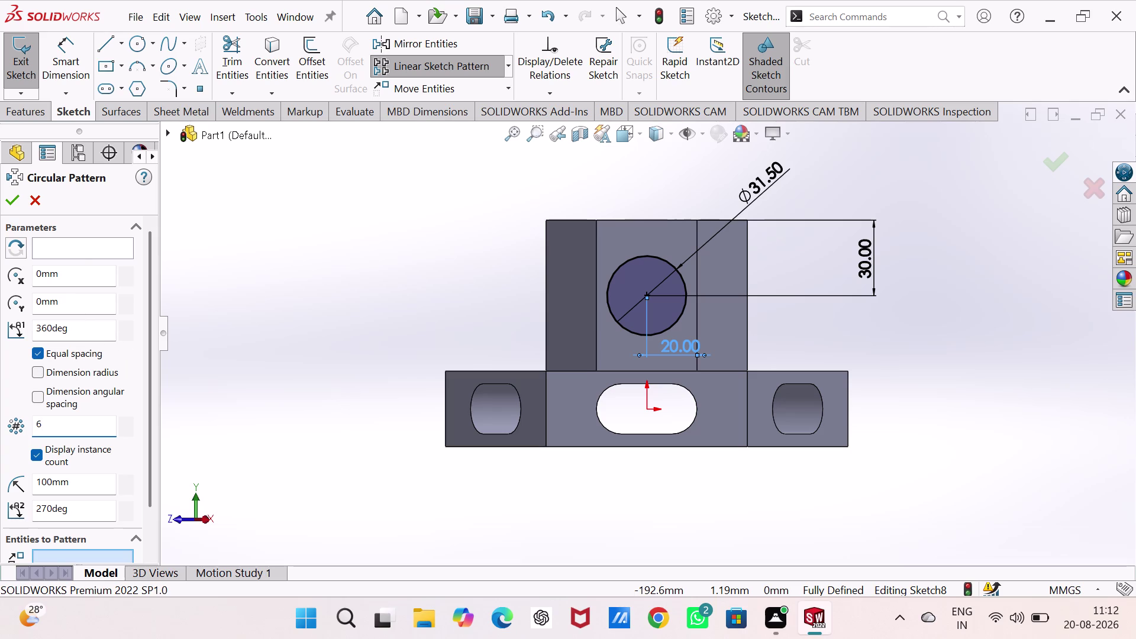
click(78, 255)
click(87, 241)
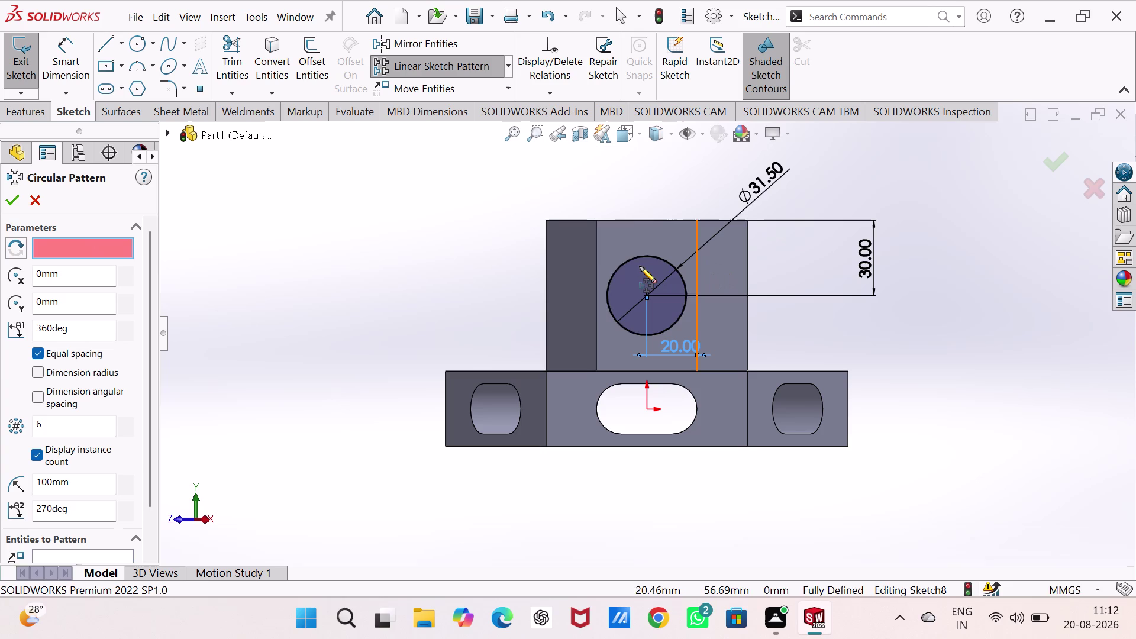
click(632, 259)
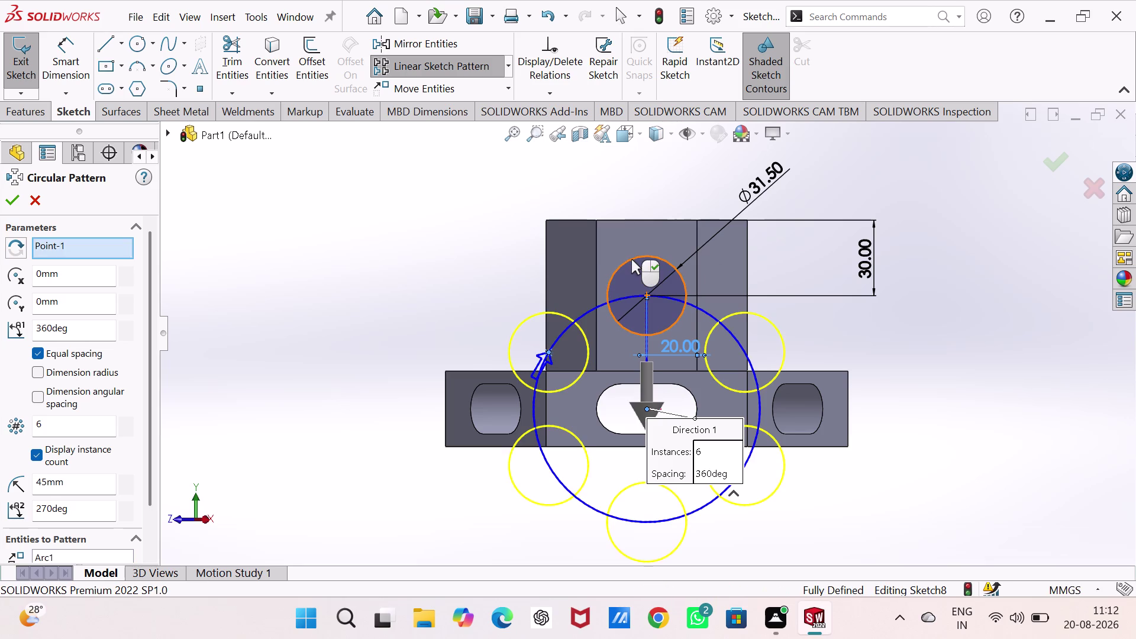
right_drag(503, 506, 514, 554)
middle_drag(503, 505, 513, 554)
middle_drag(407, 455, 438, 520)
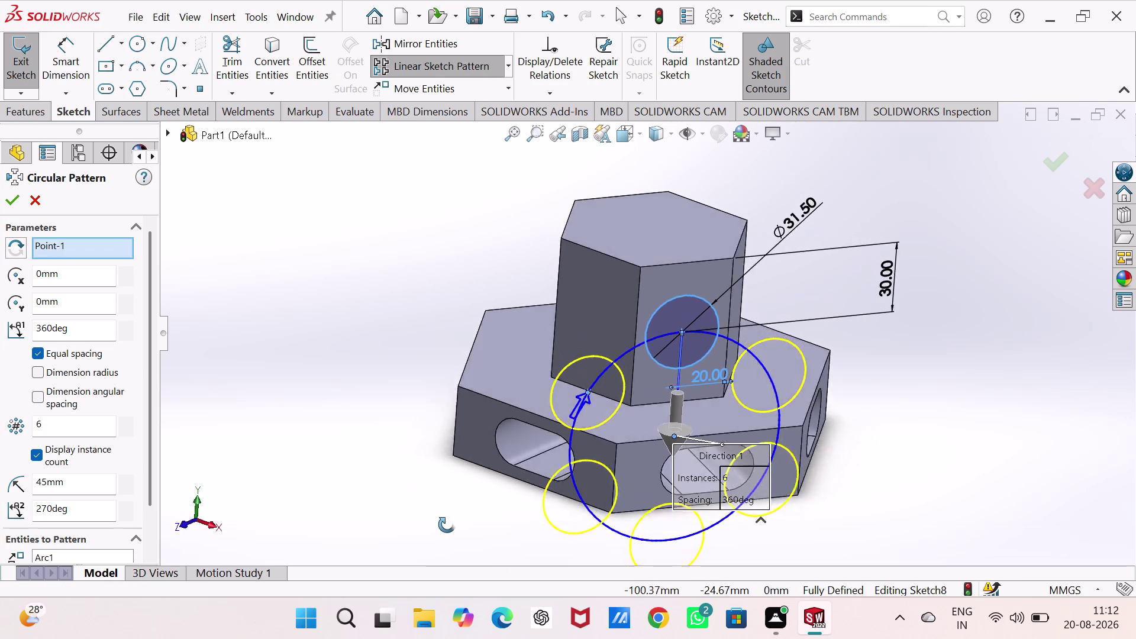
middle_drag(438, 520, 419, 496)
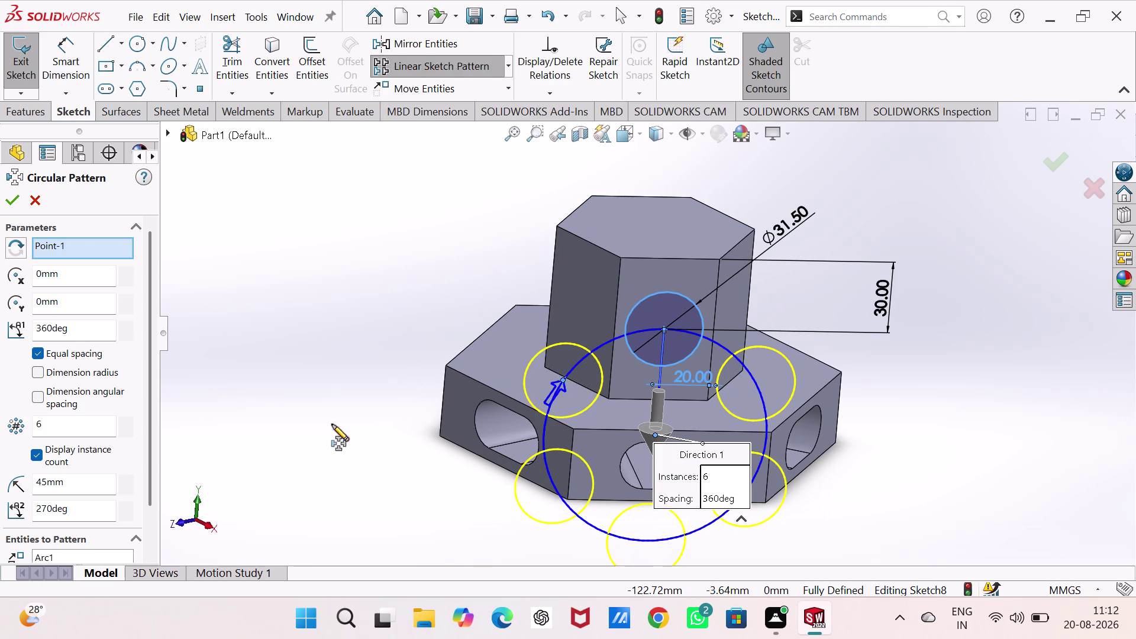
click(36, 196)
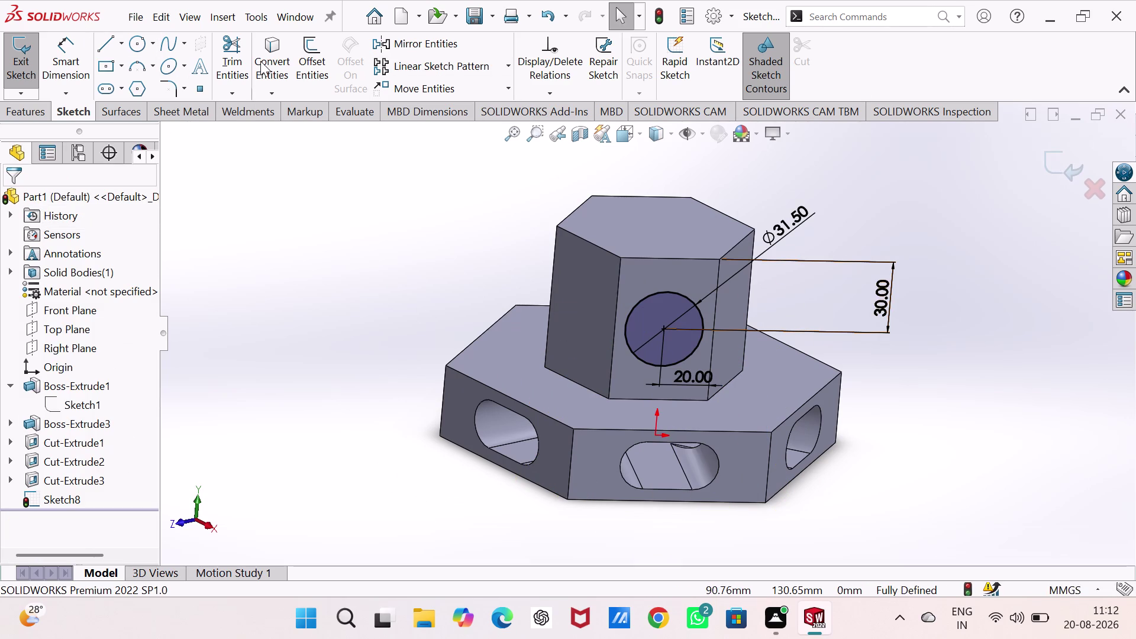
Exit the sketch and cut the circle Through All the hex boss as Cut-Extrude4.
click(20, 66)
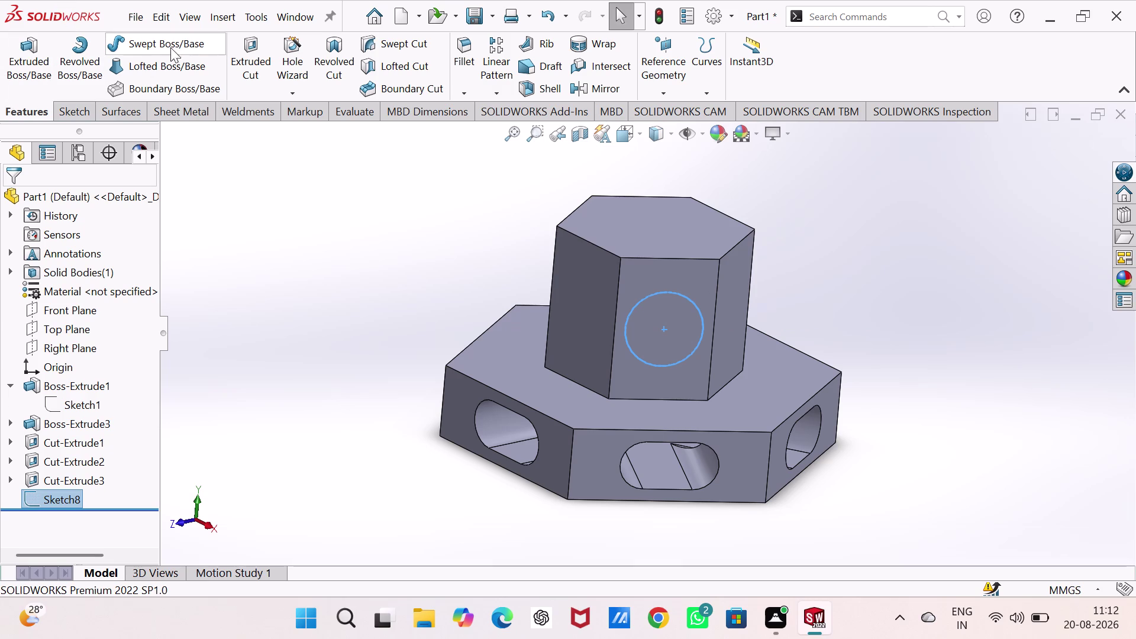
click(259, 43)
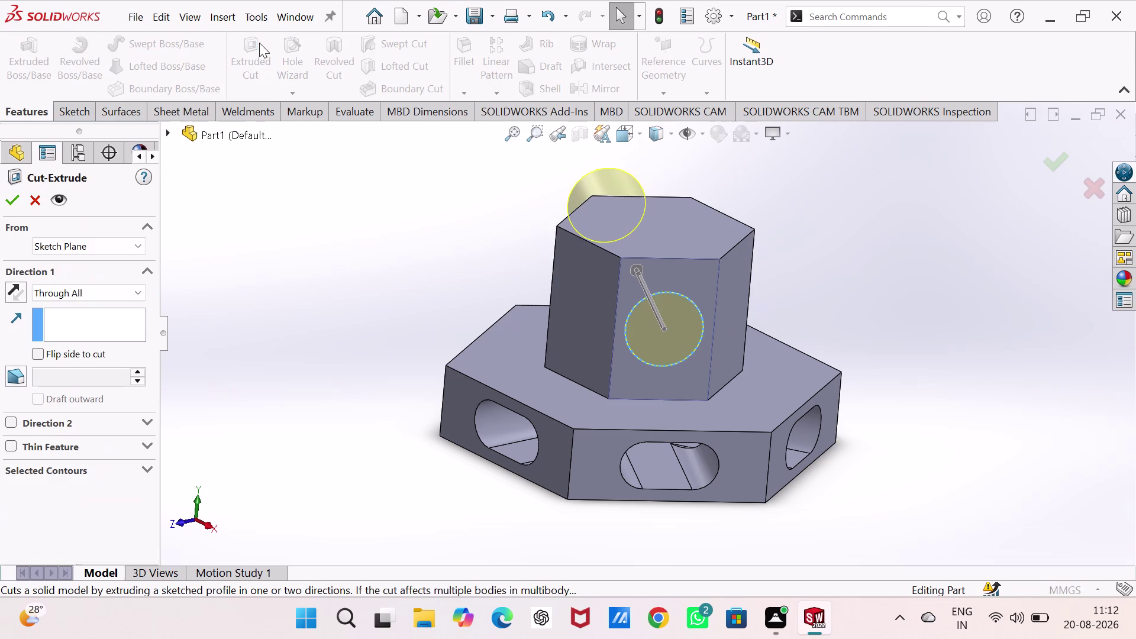
click(12, 198)
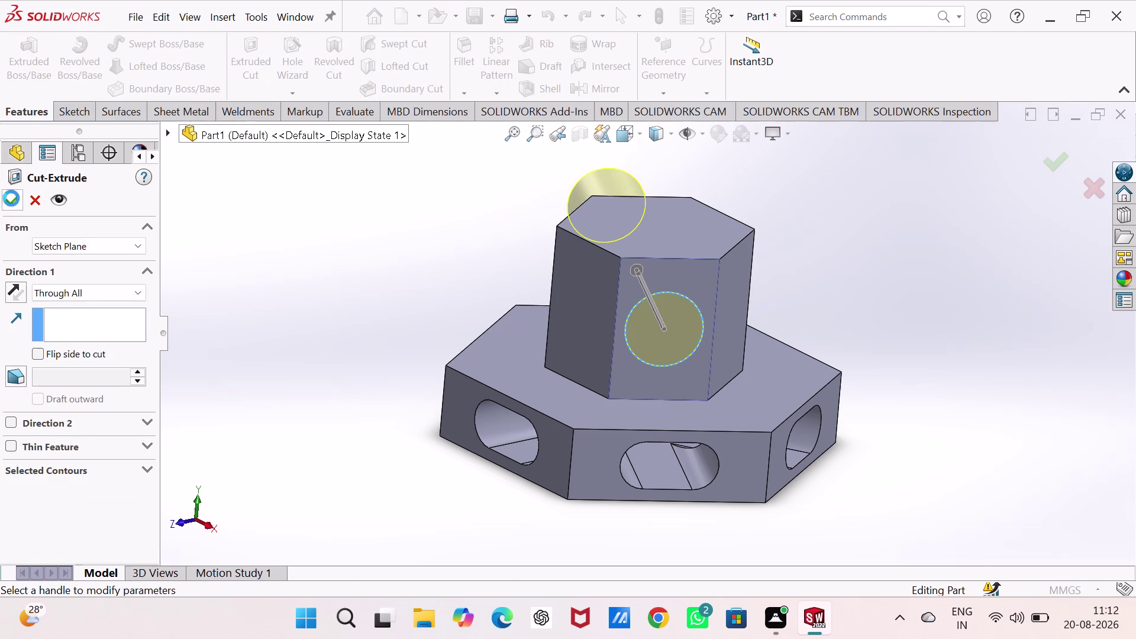
click(337, 227)
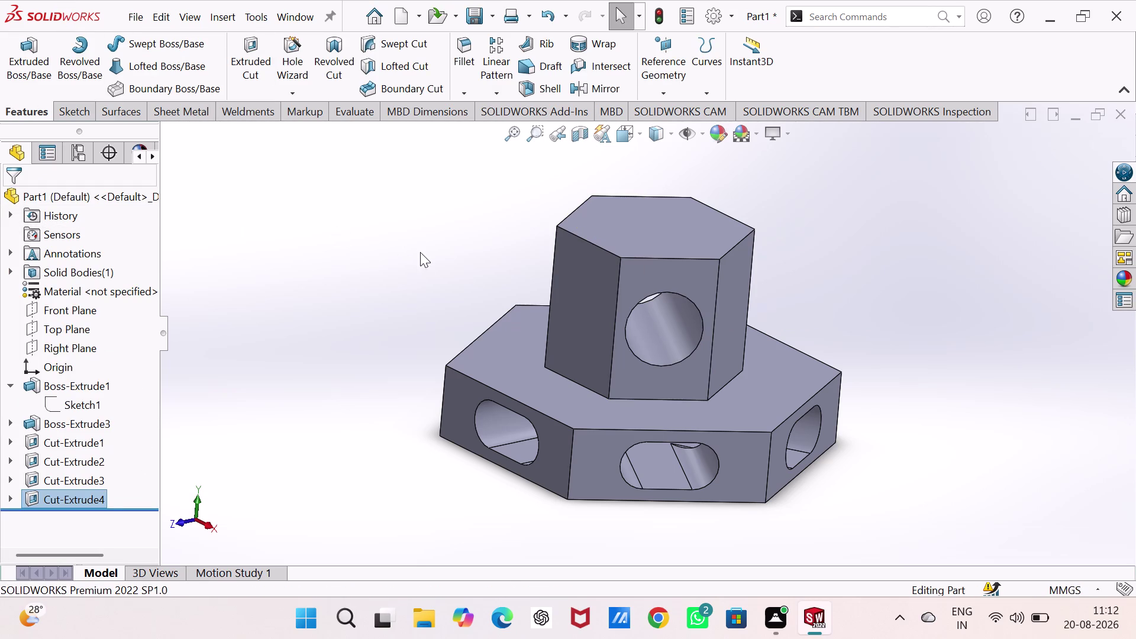
click(690, 322)
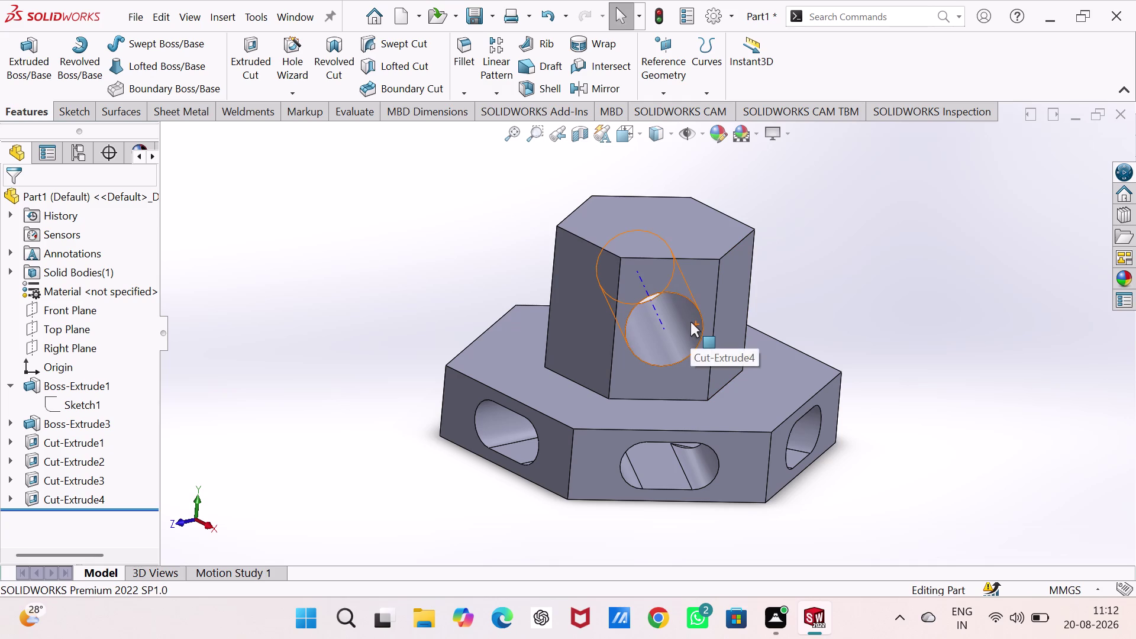
click(1008, 376)
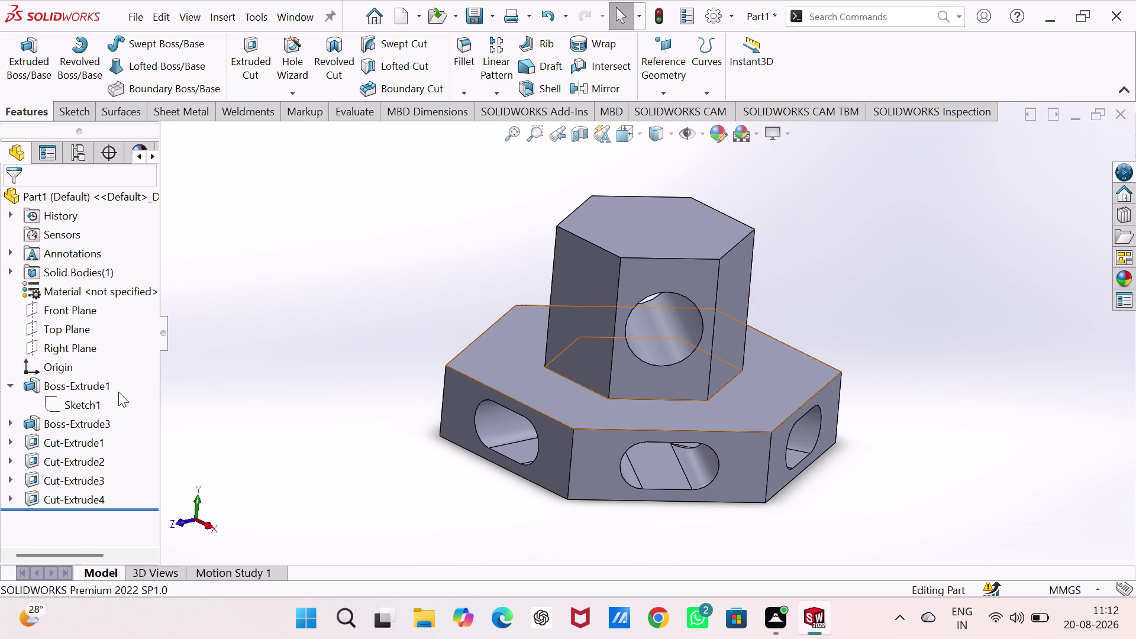
click(71, 503)
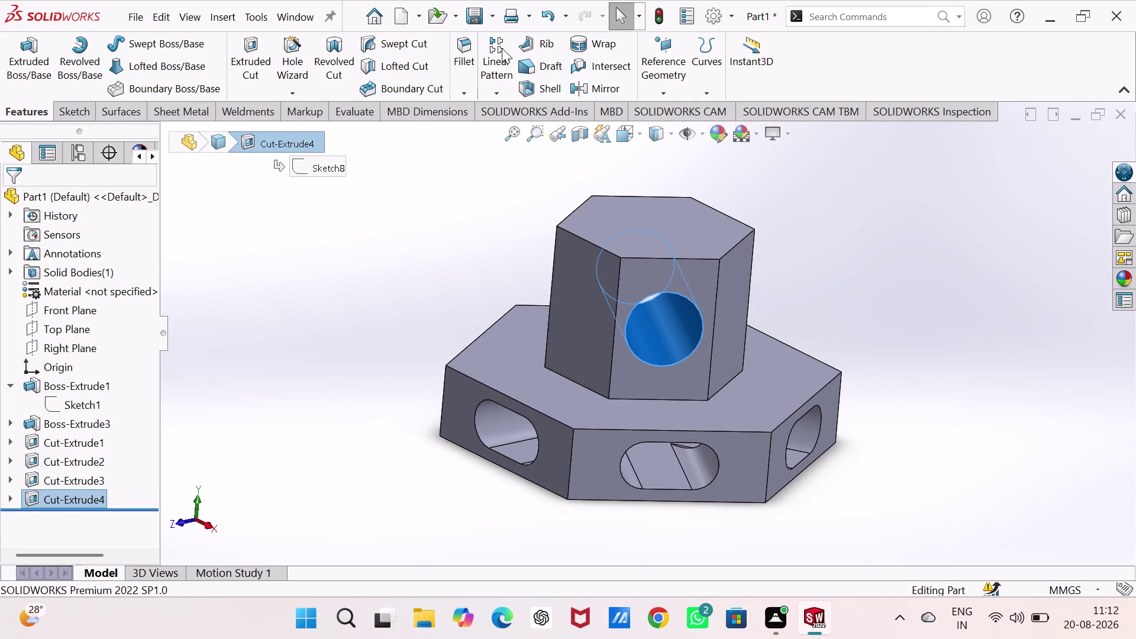
click(492, 90)
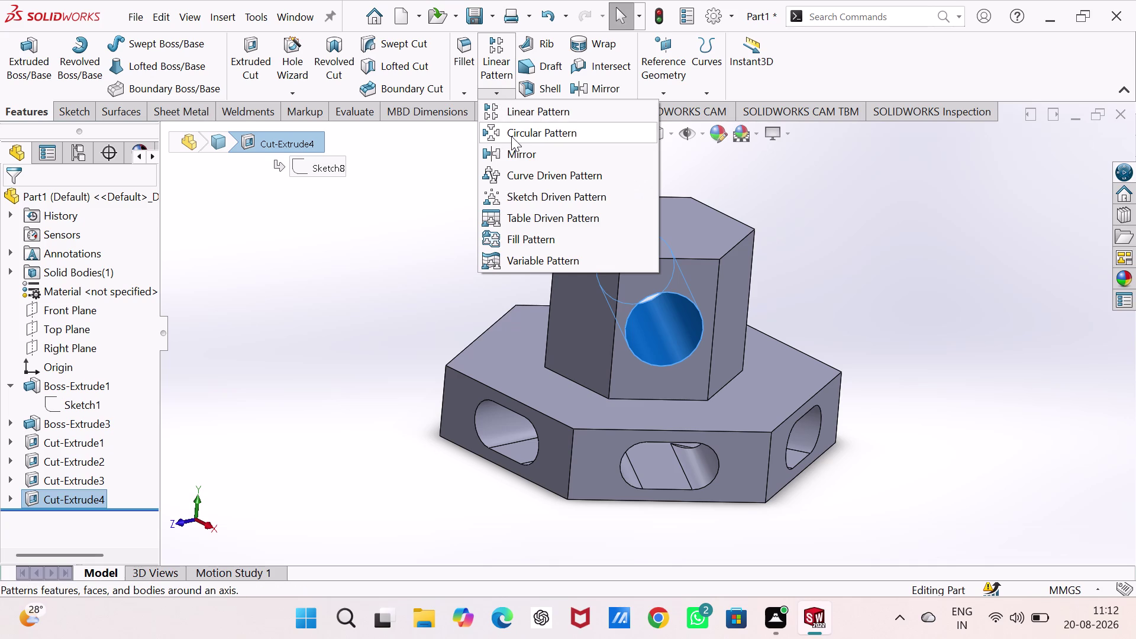
click(512, 136)
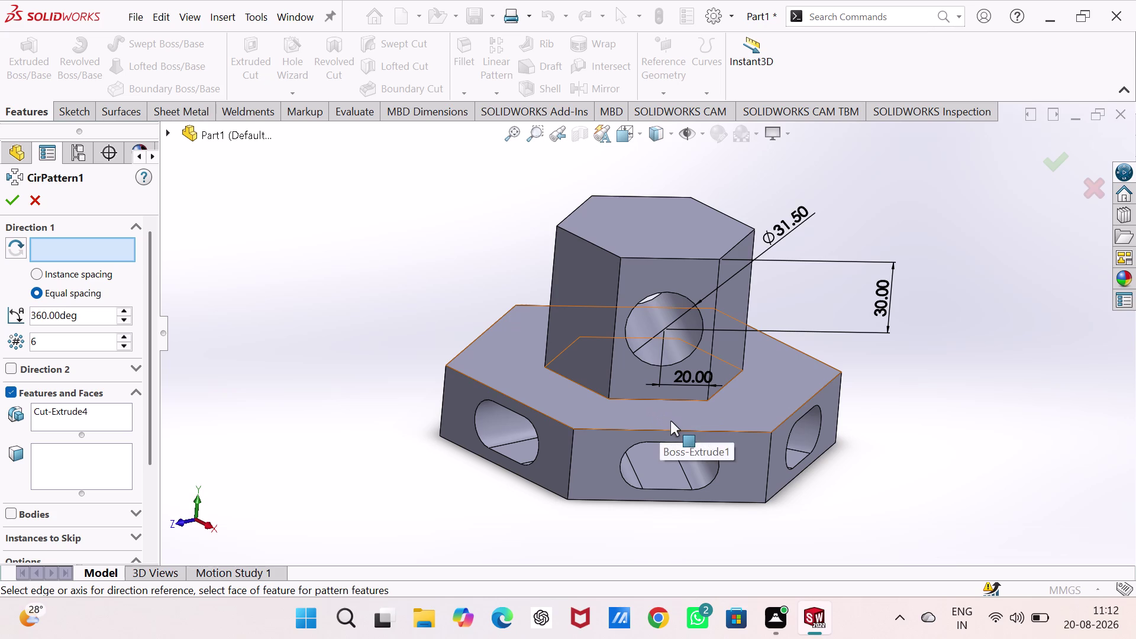
click(671, 421)
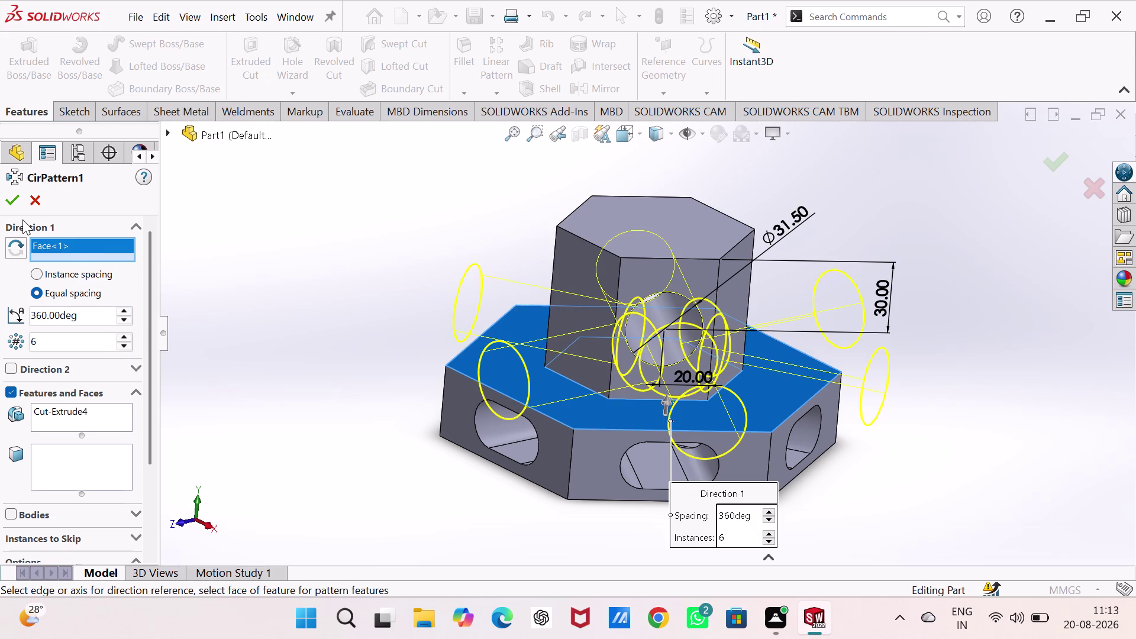
click(373, 274)
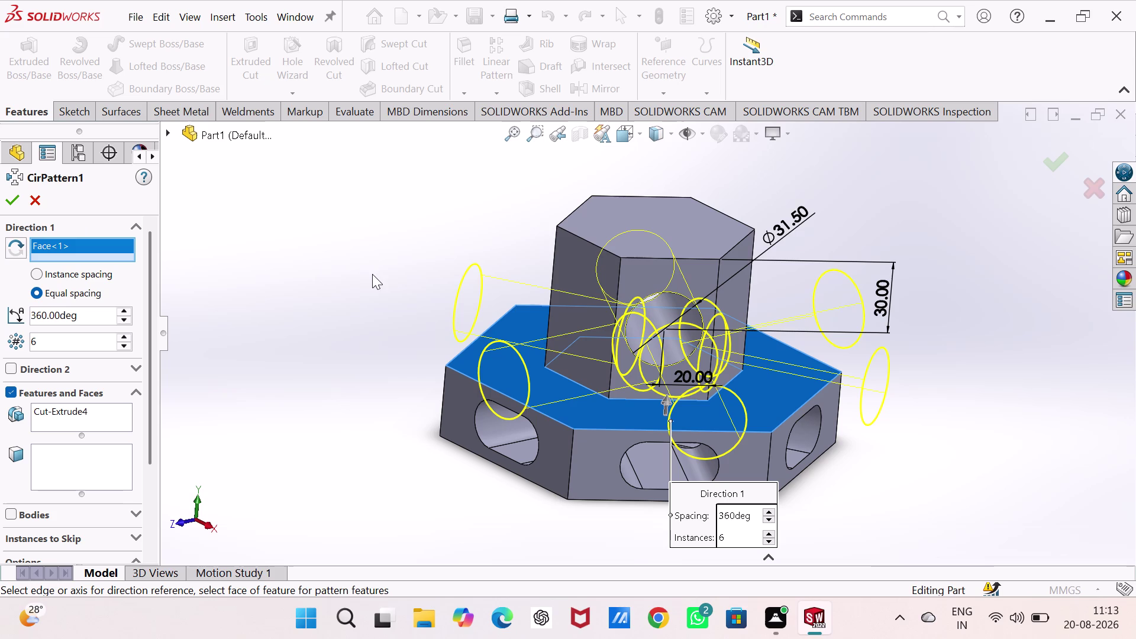
middle_drag(378, 341, 289, 306)
right_drag(378, 341, 289, 306)
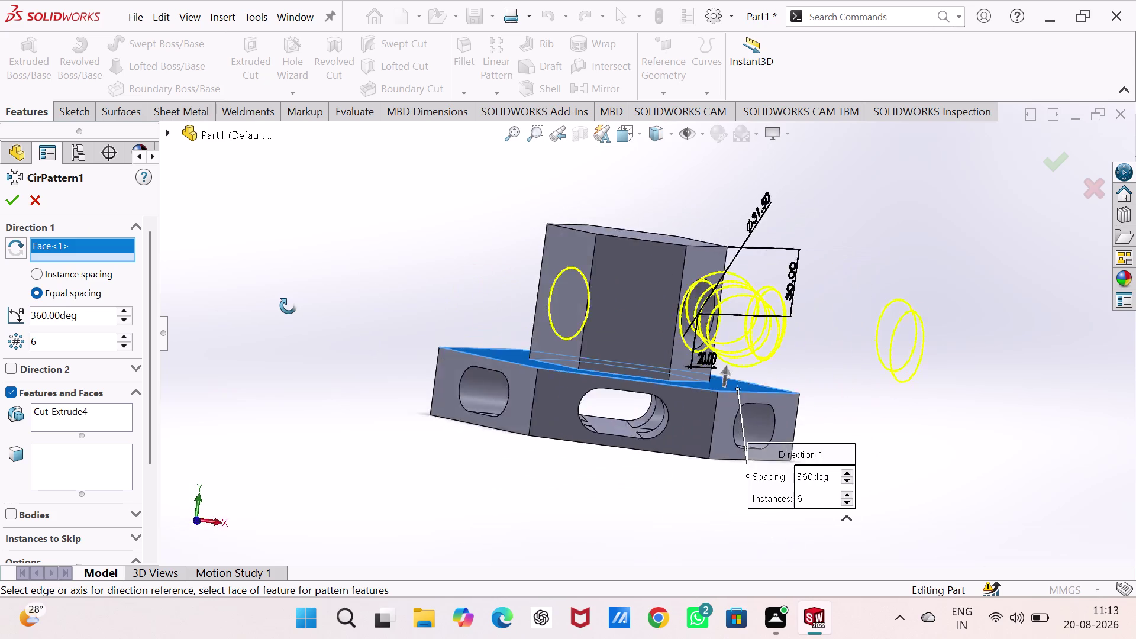
right_drag(289, 306, 291, 306)
middle_drag(288, 306, 290, 306)
middle_drag(291, 307, 365, 353)
right_drag(293, 307, 365, 353)
click(9, 198)
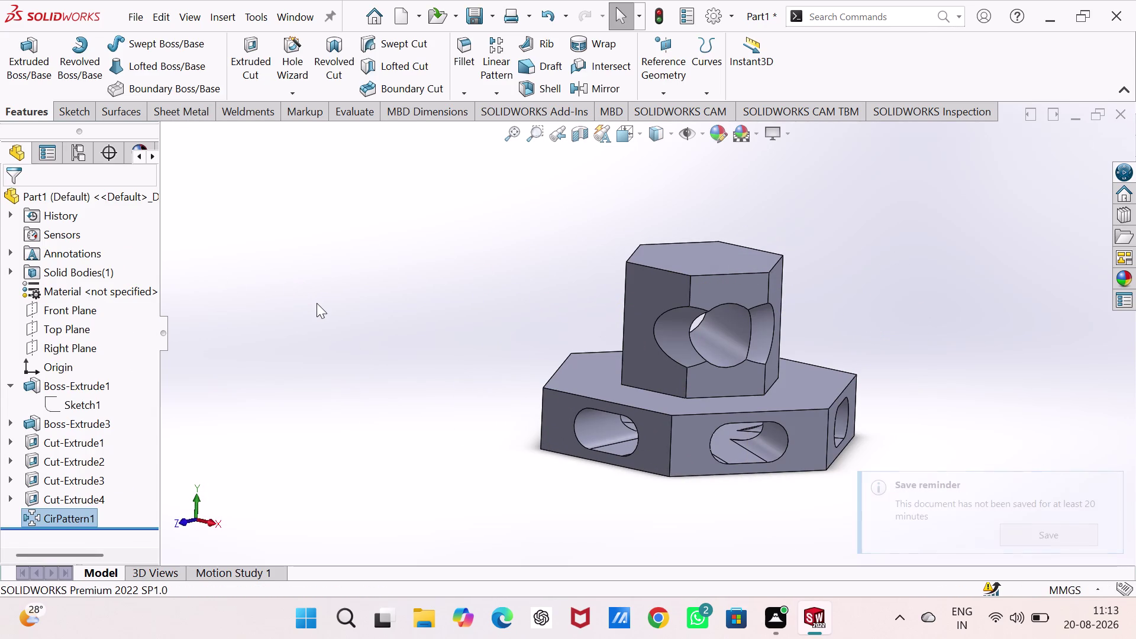
key(ctrl+z)
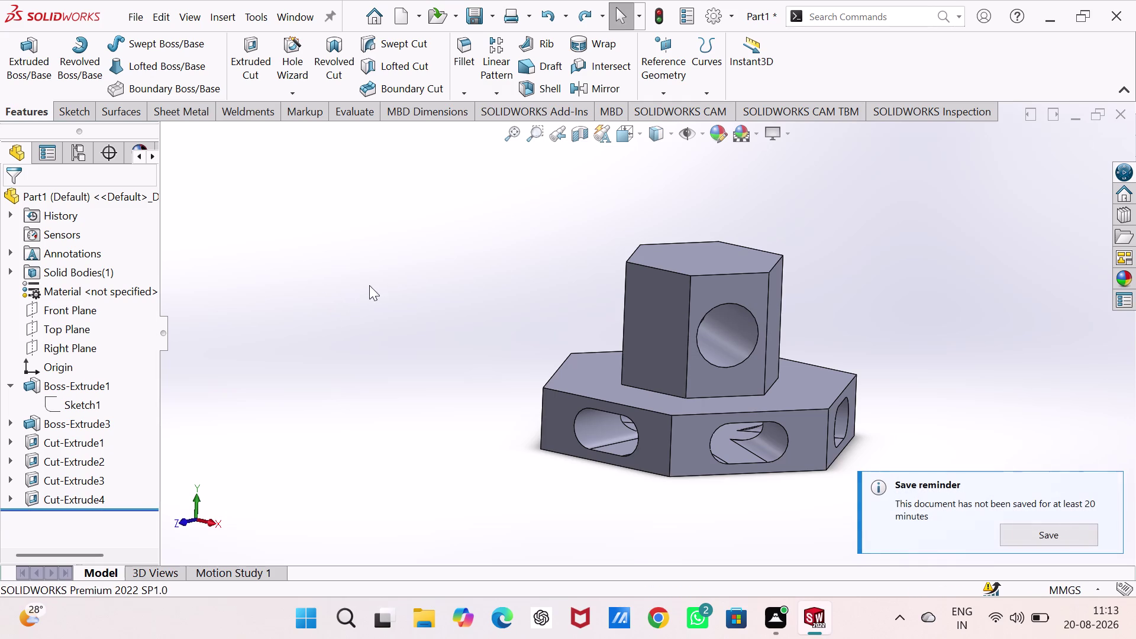
Start a sketch on a side face of the hex block and draw a circle above the origin.
click(370, 286)
click(670, 313)
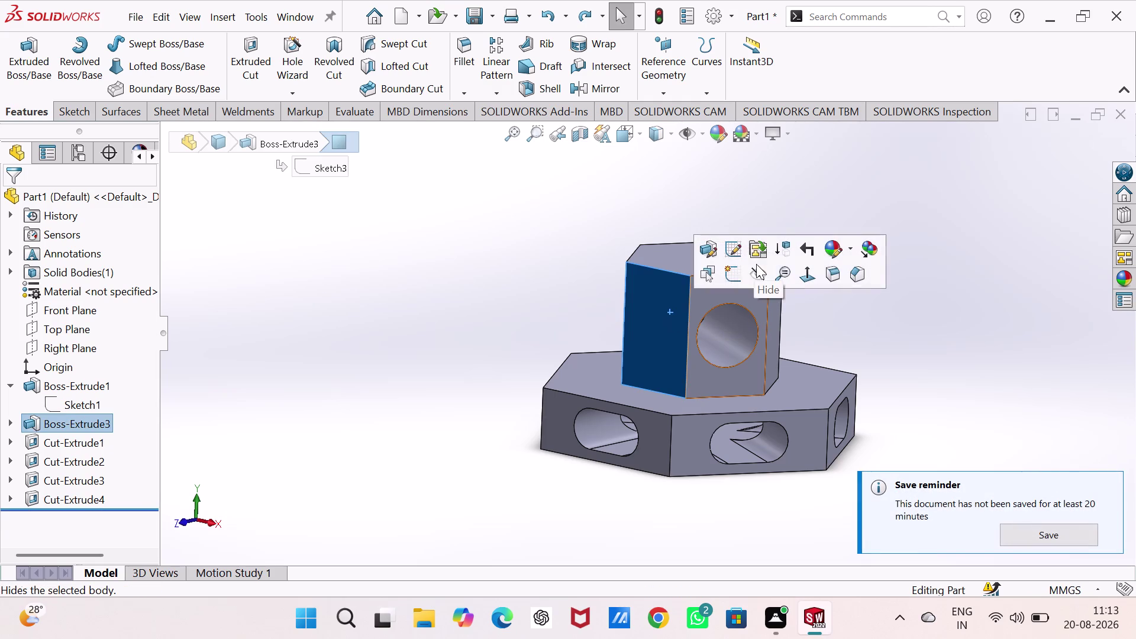
click(730, 272)
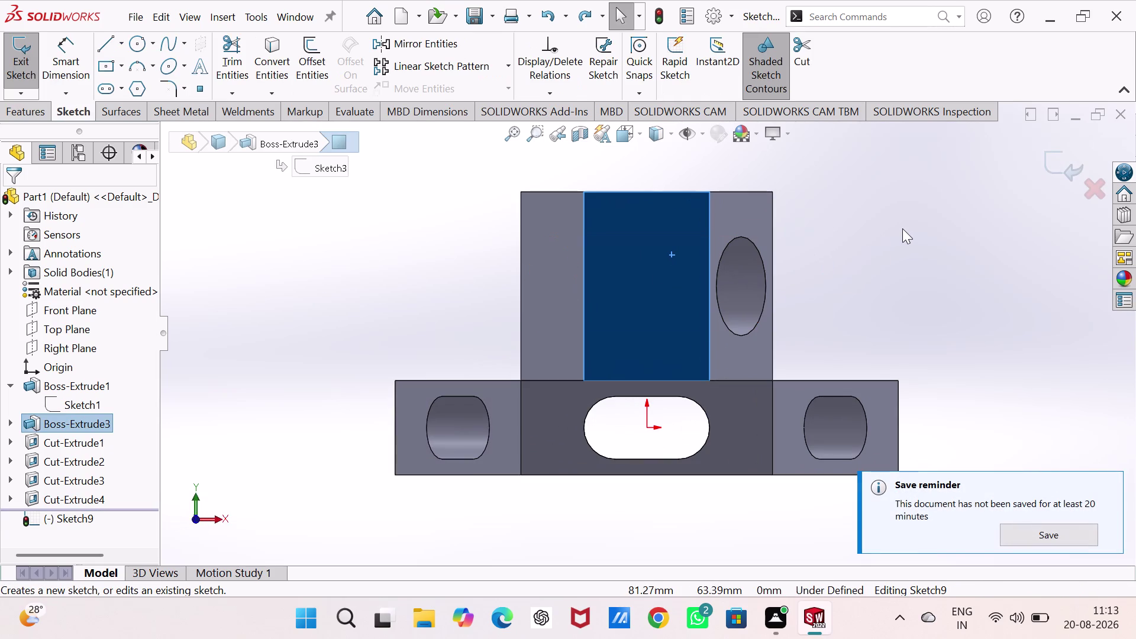
click(902, 228)
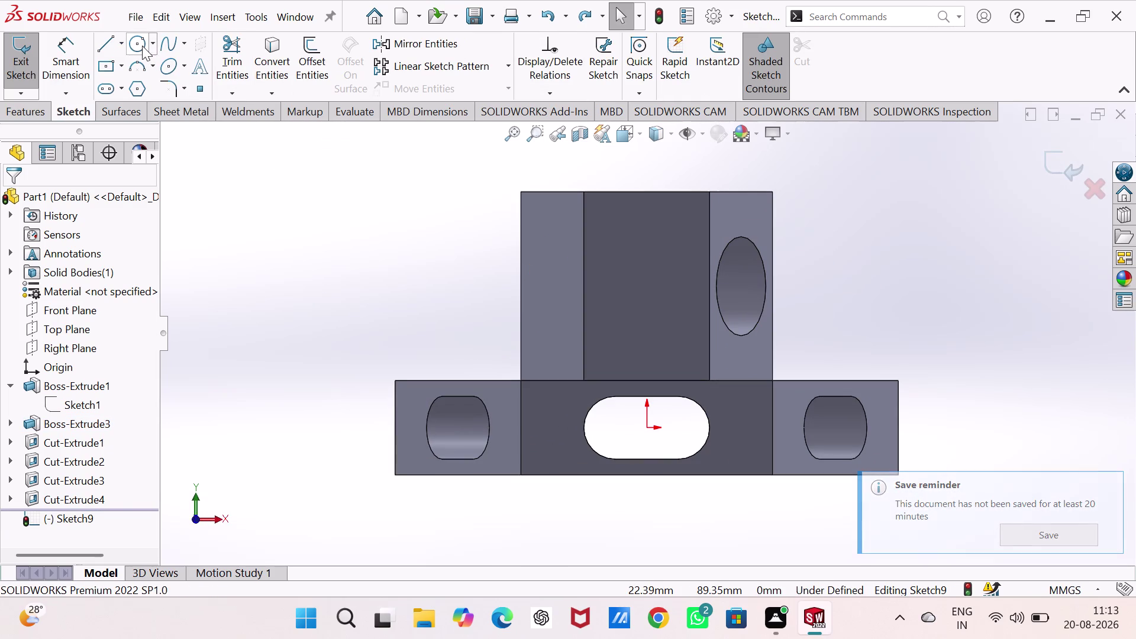
click(136, 45)
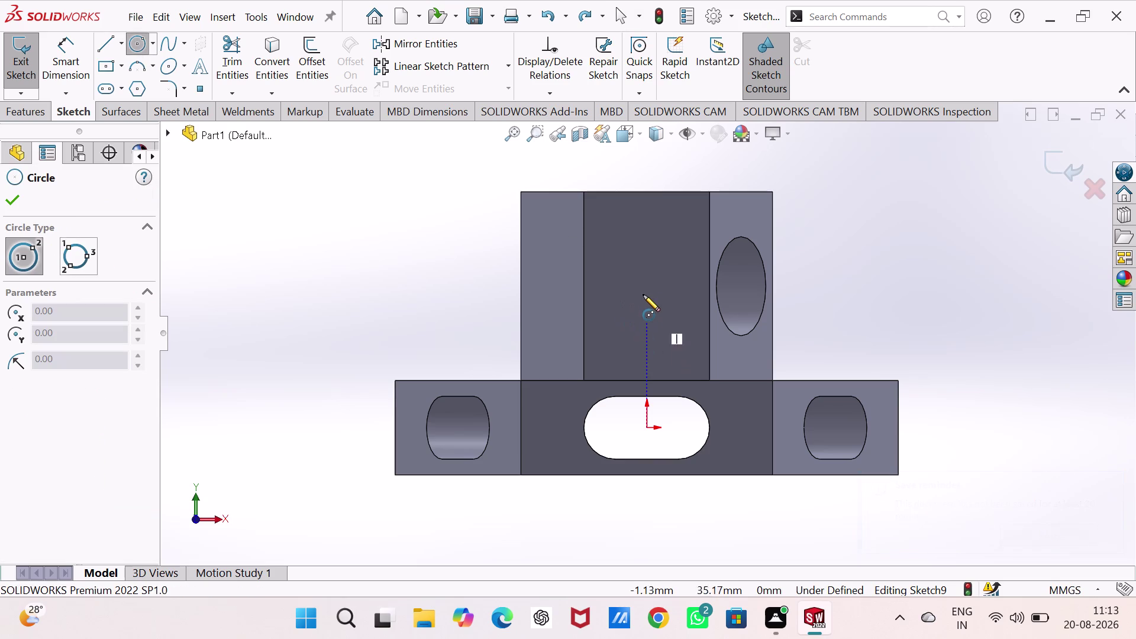
click(644, 288)
click(657, 322)
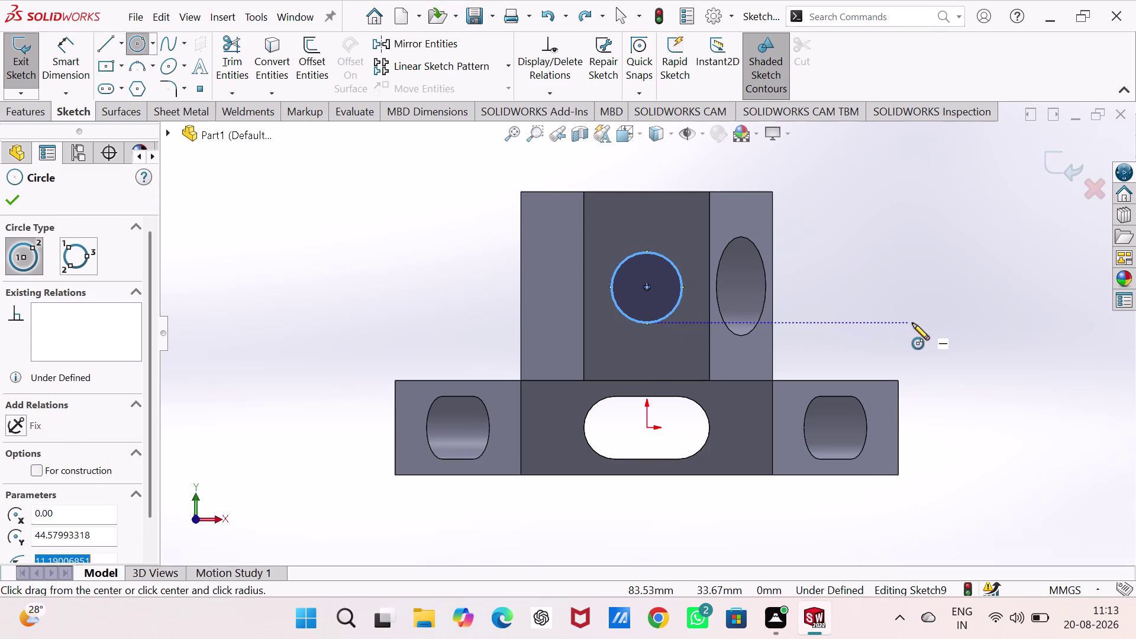
Give the circle a 31.5 mm diameter dimension.
right_drag(913, 323, 925, 196)
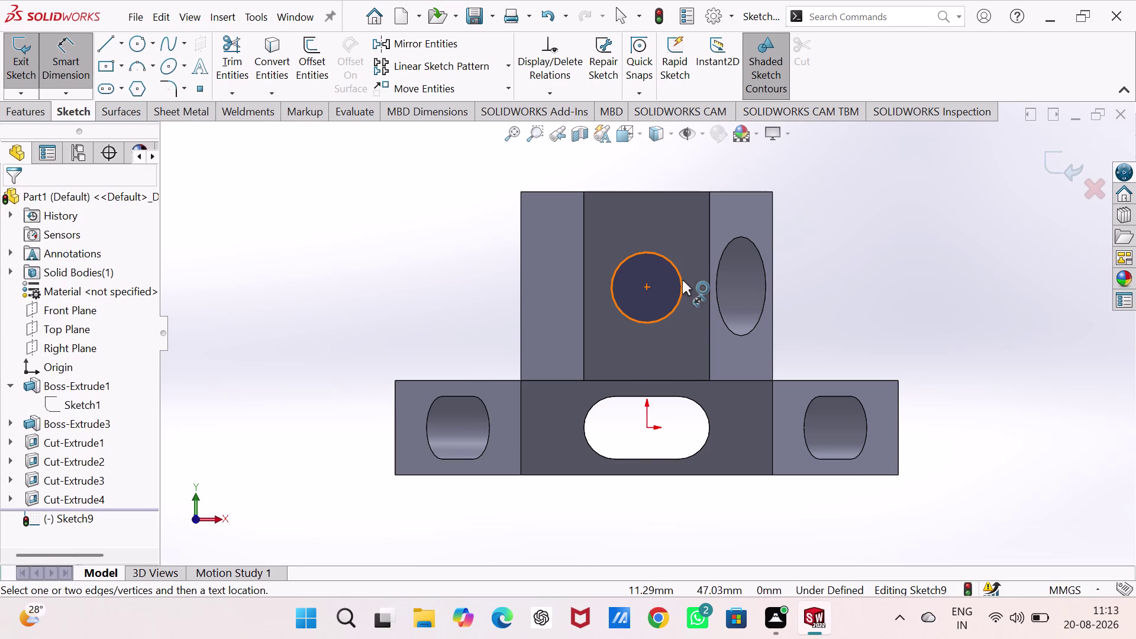
drag(682, 280, 700, 269)
click(863, 194)
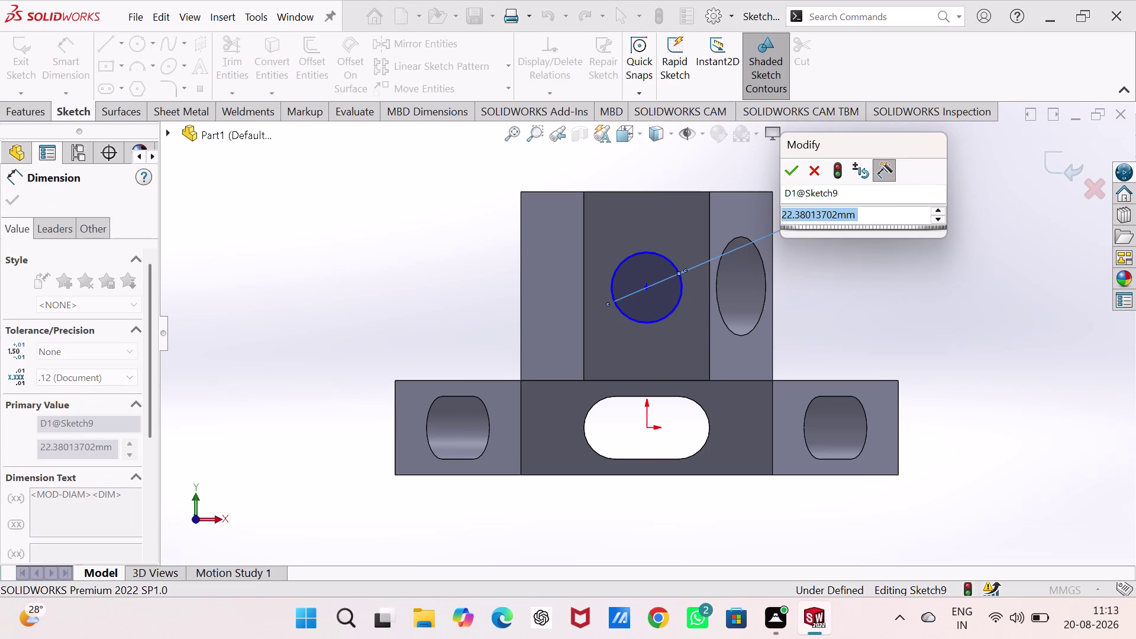
text(31)
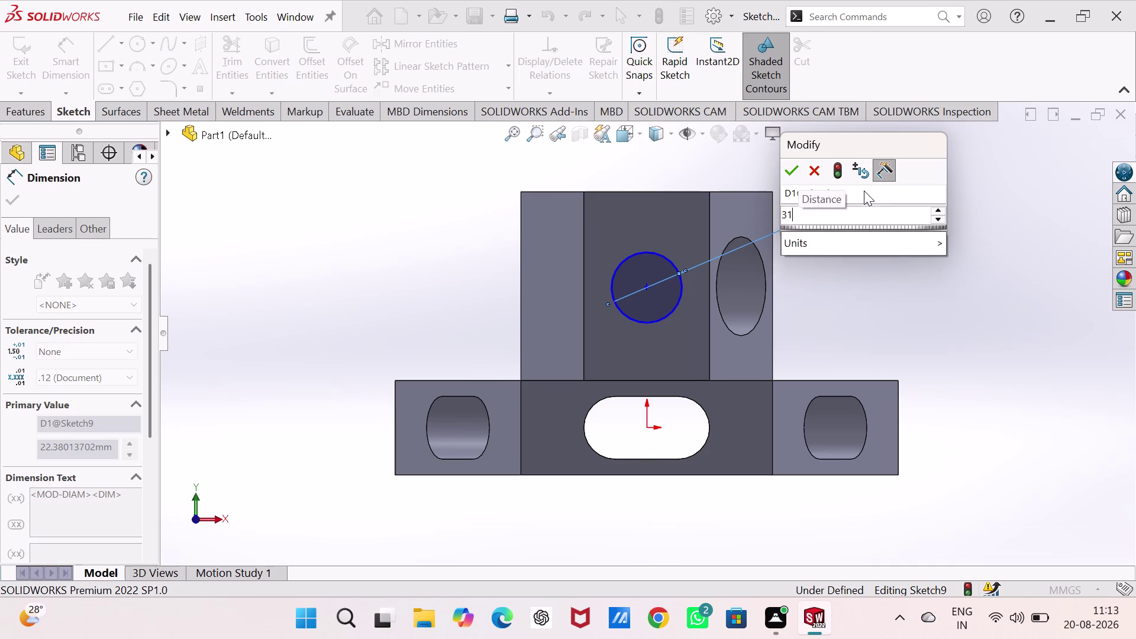
text(,)
key(BackSpace)
text(.)
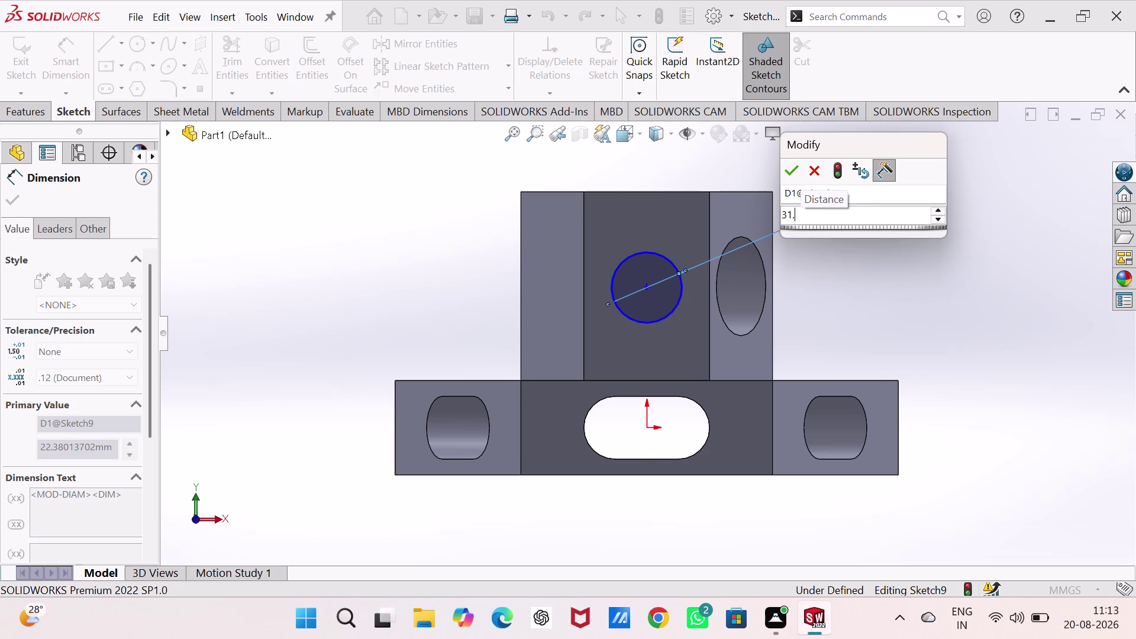
text(5)
key(Return)
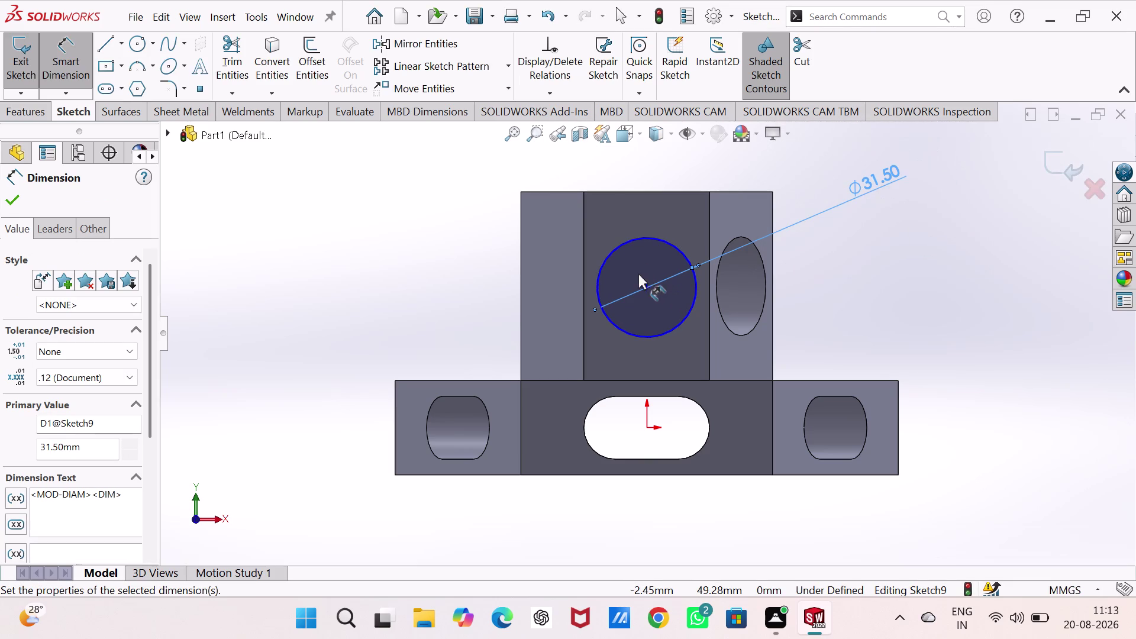
Locate the circle centre 20 mm from the right edge and 30 mm from the top edge.
click(647, 286)
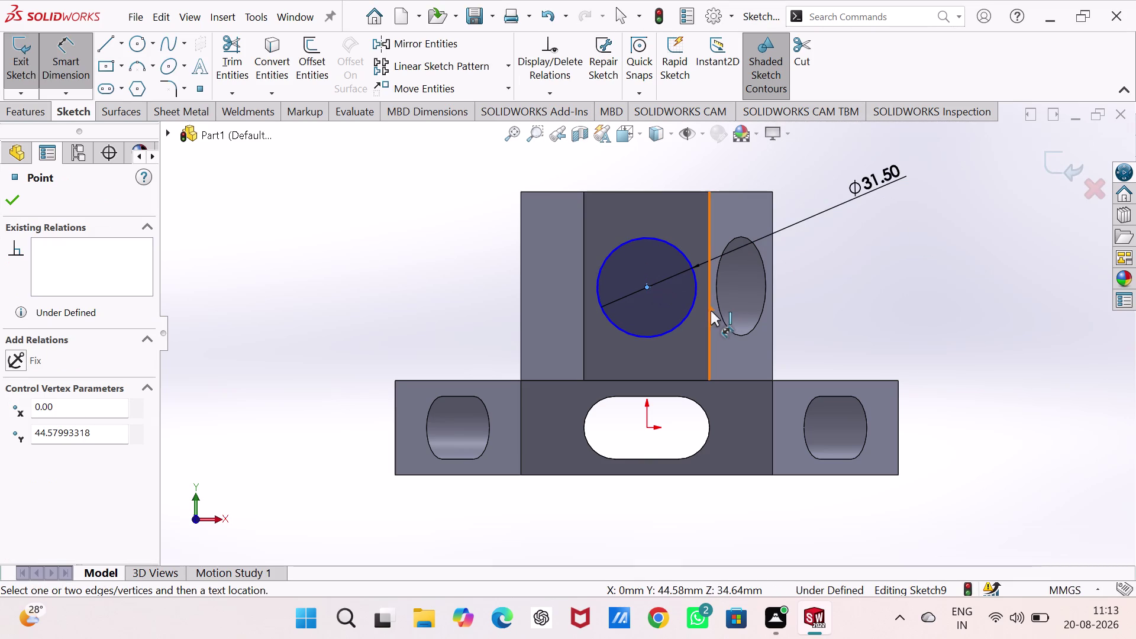
click(709, 310)
click(696, 366)
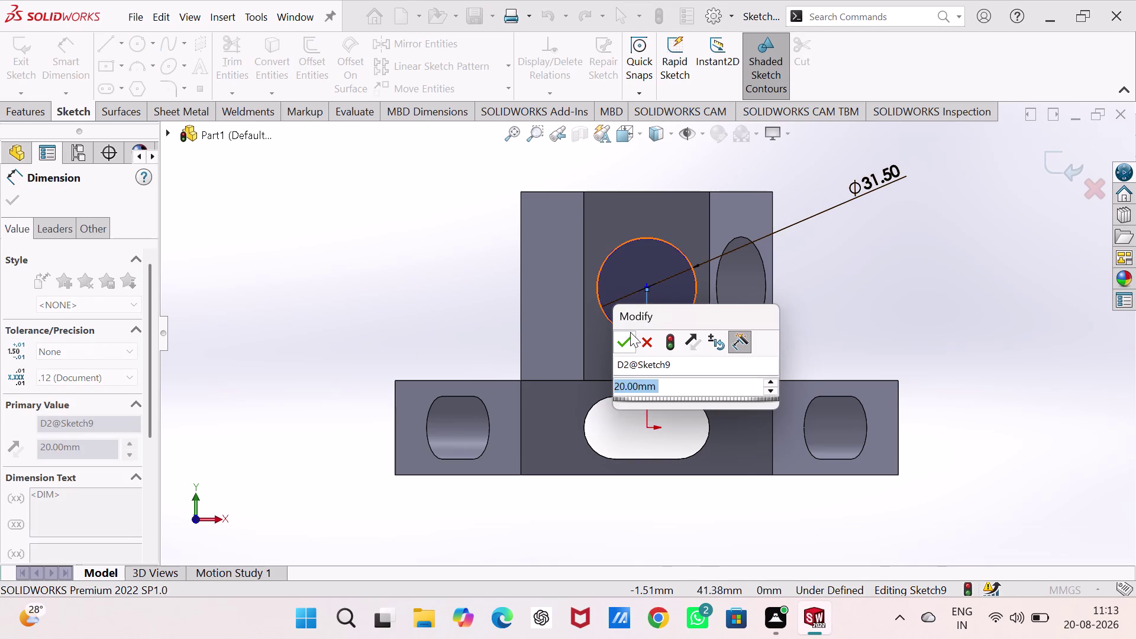
click(627, 341)
click(646, 285)
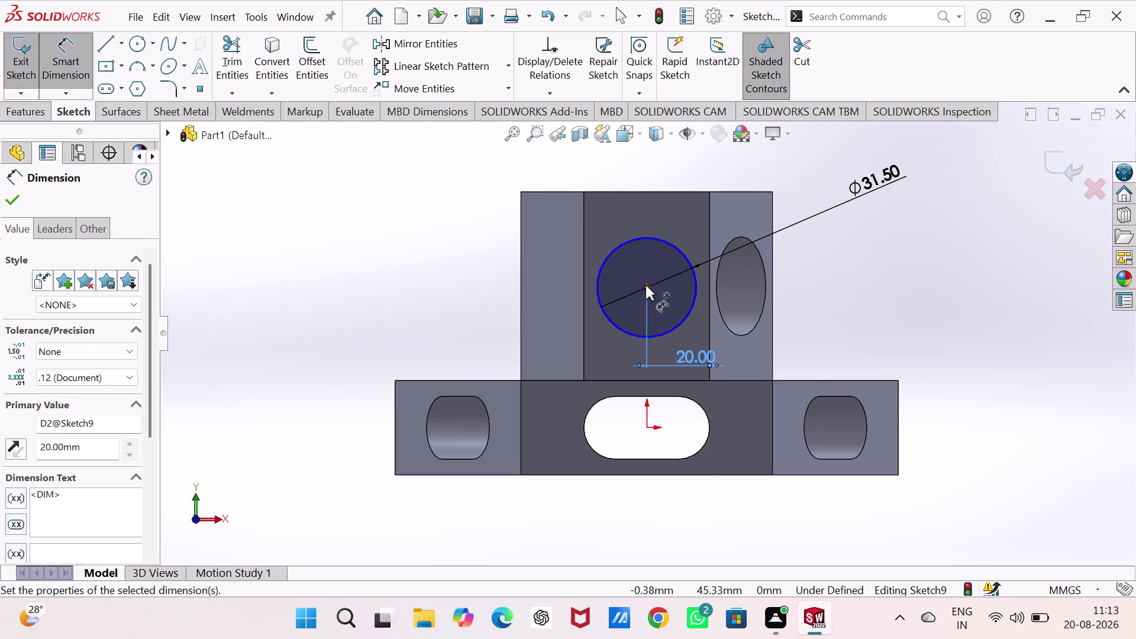
click(650, 191)
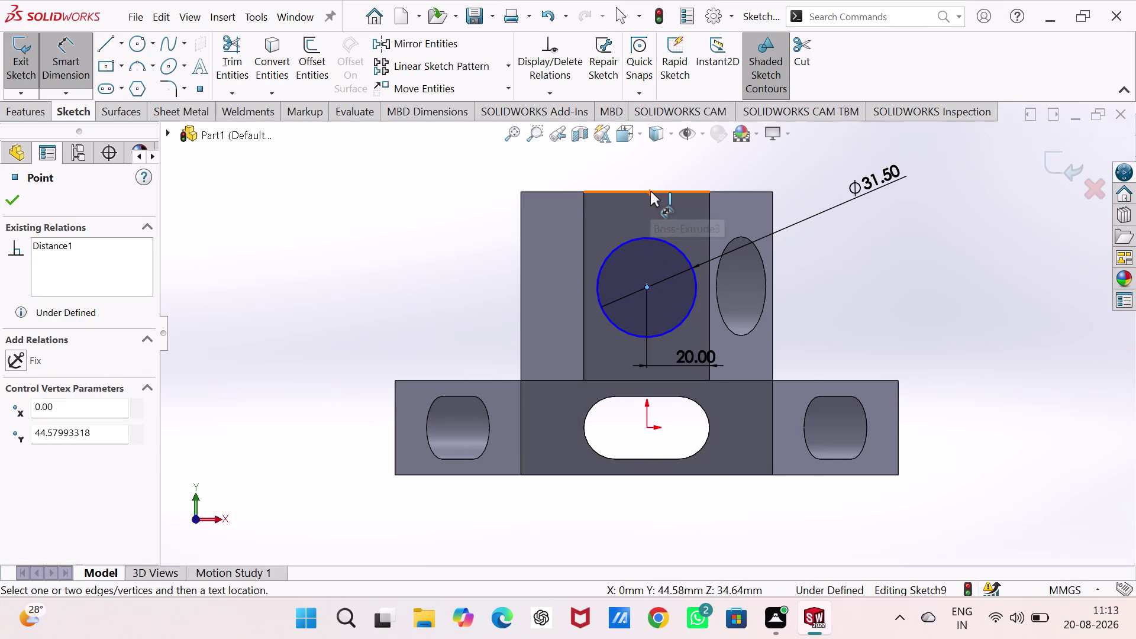
click(812, 247)
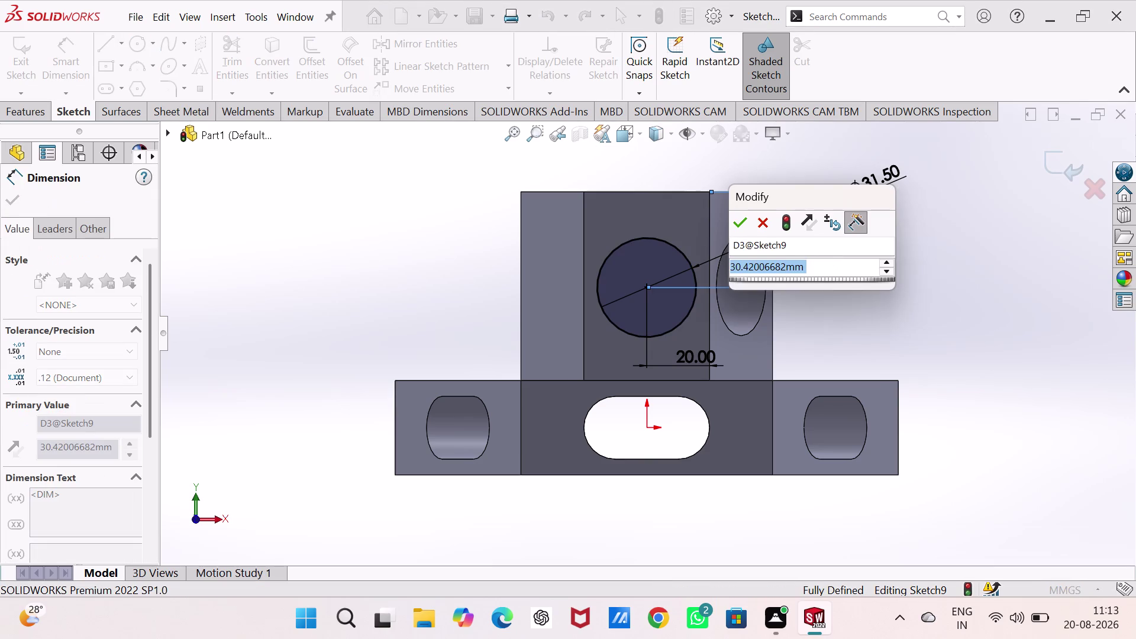
key(3)
key(0)
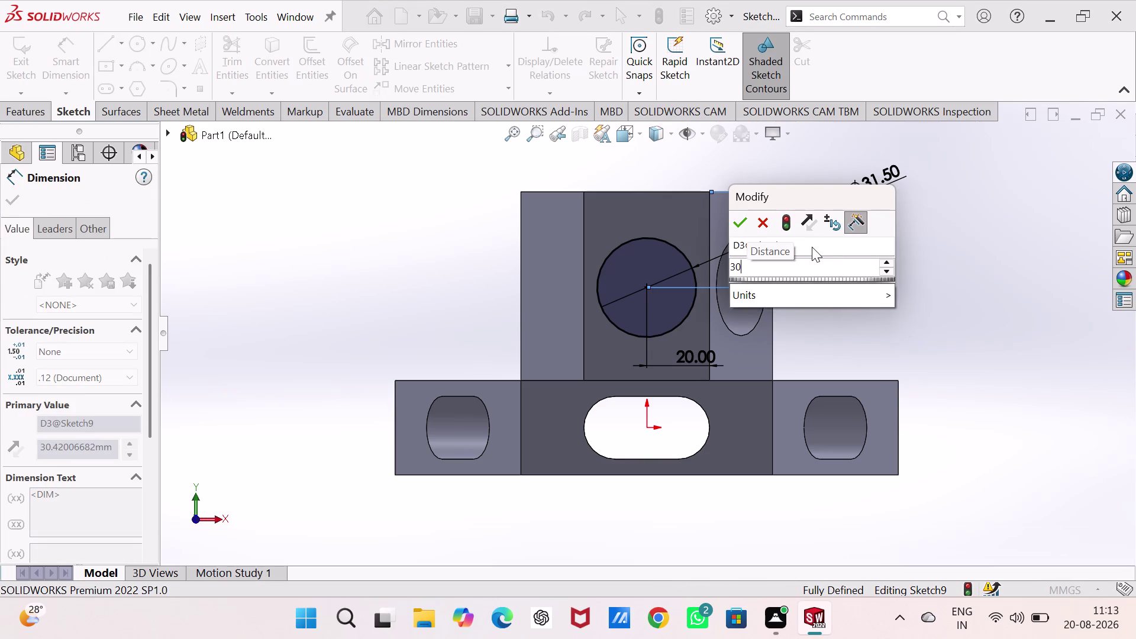
key(Return)
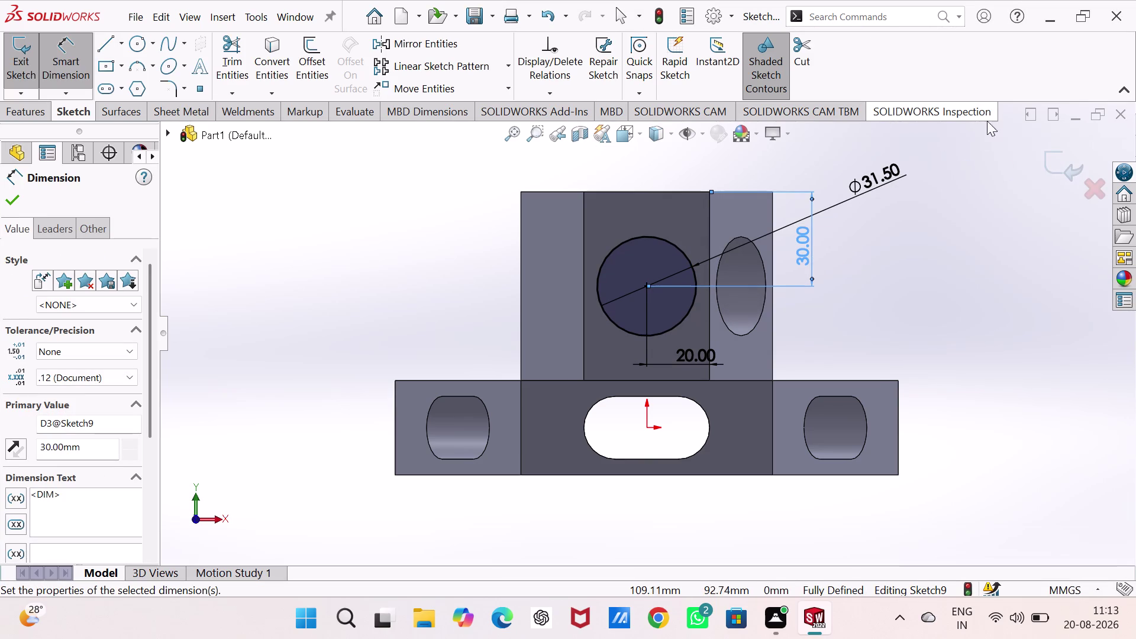
click(11, 108)
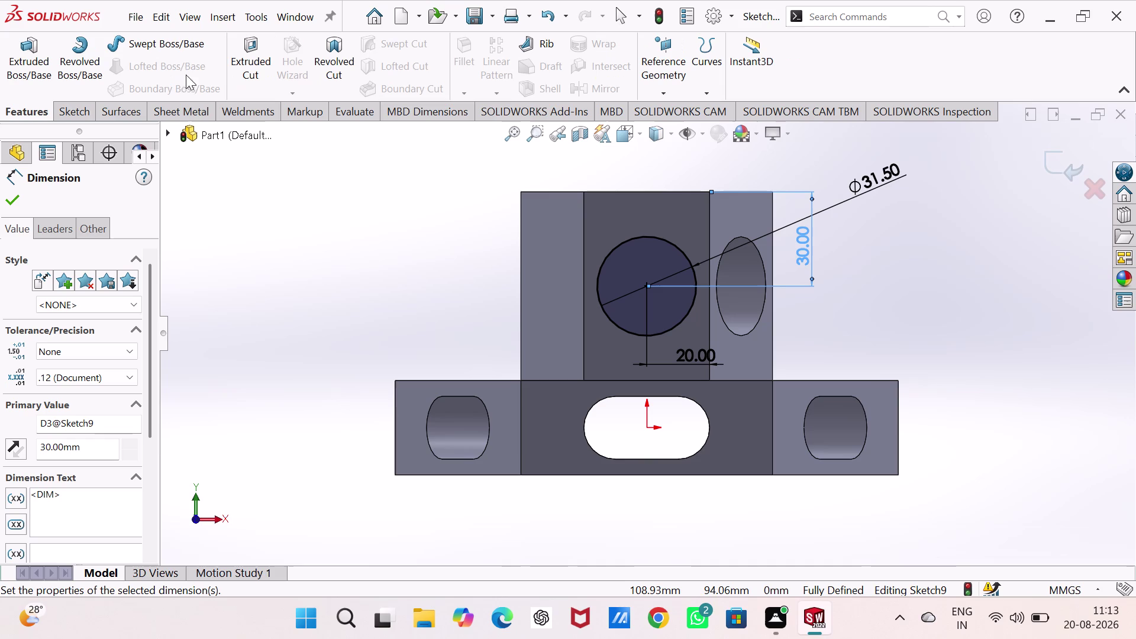
Finish the Through All cut of the 31.5 mm circle and select the next block face.
click(241, 47)
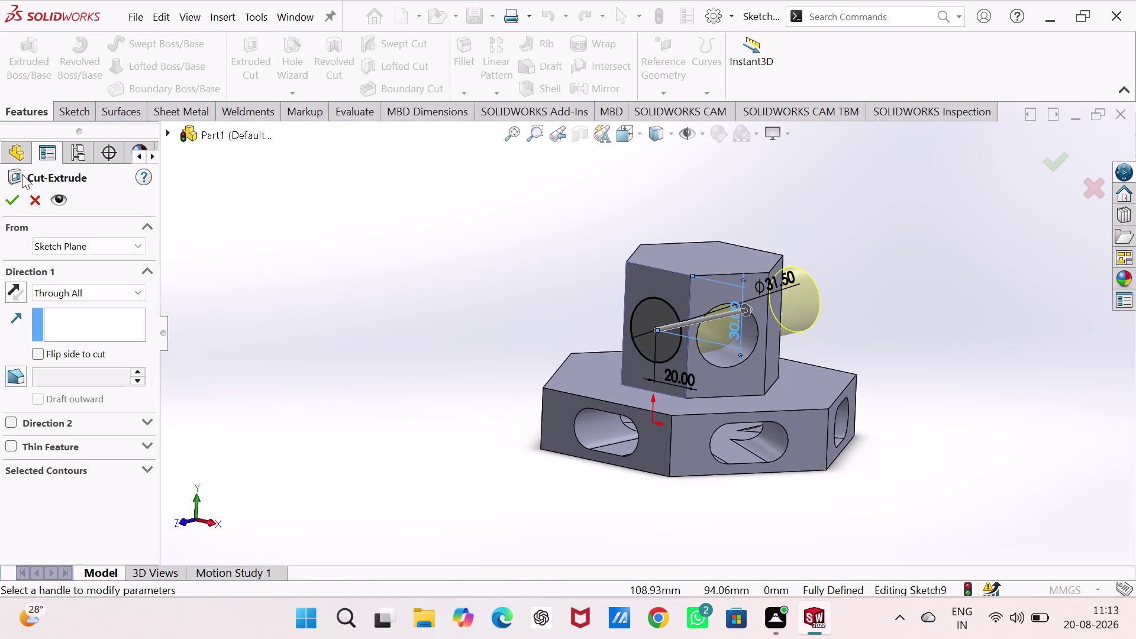
click(6, 192)
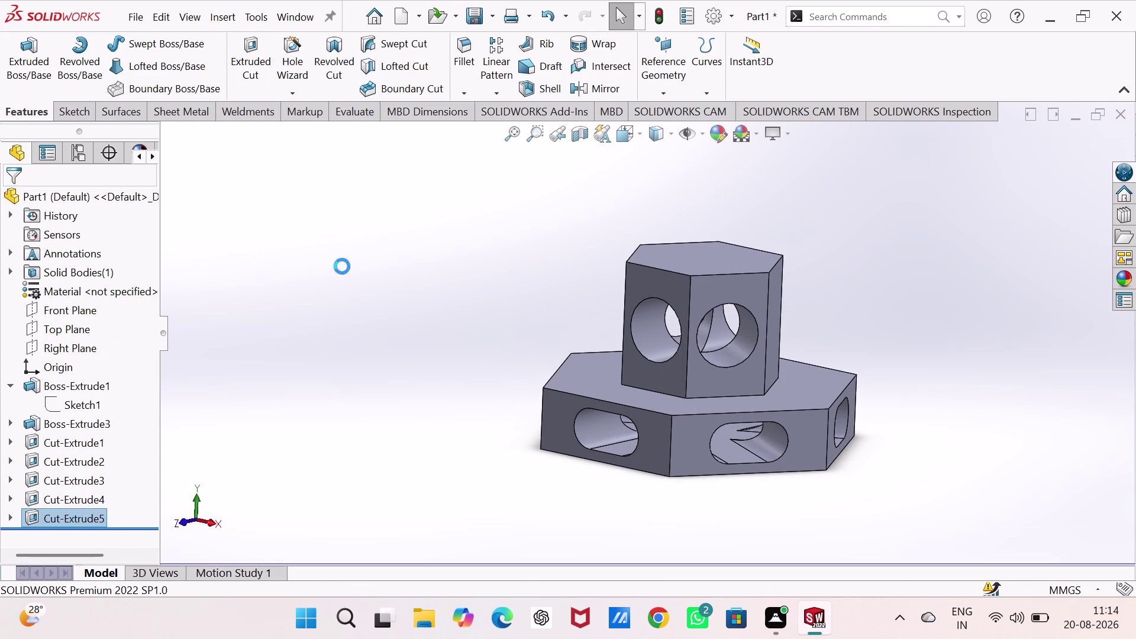
click(342, 266)
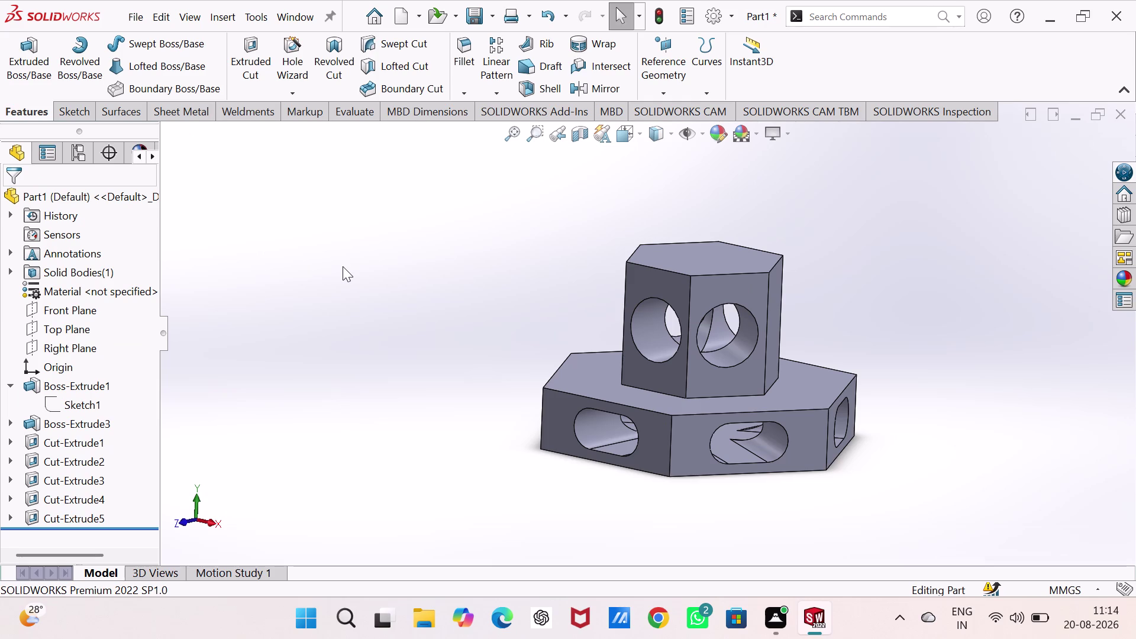
click(776, 325)
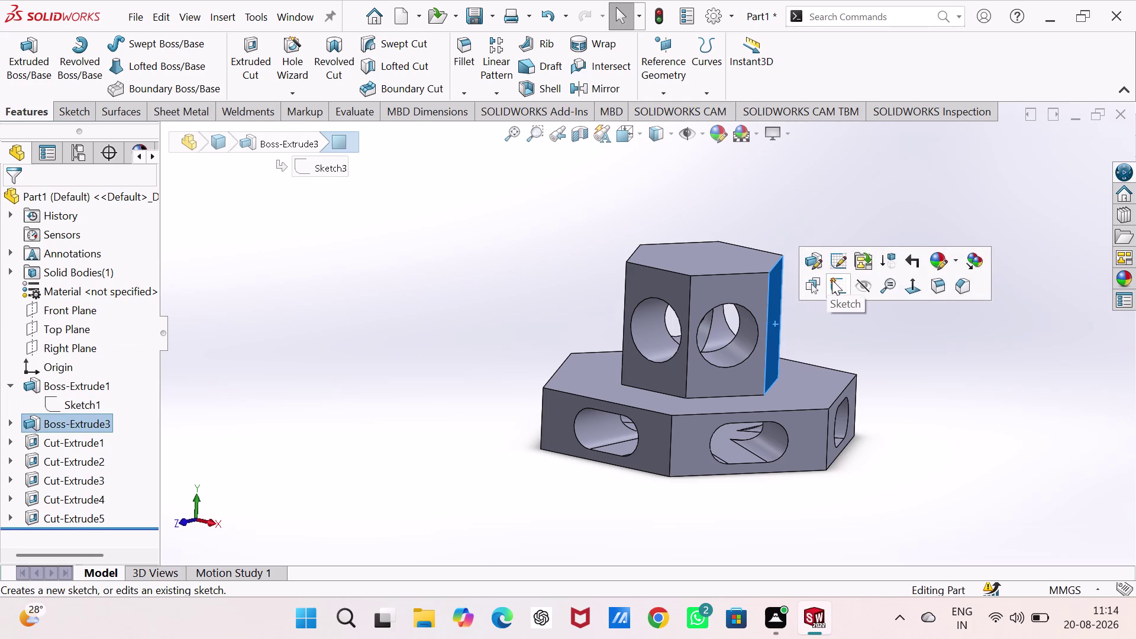
Start a sketch on the selected hexagon face and draw a circle on it.
click(835, 282)
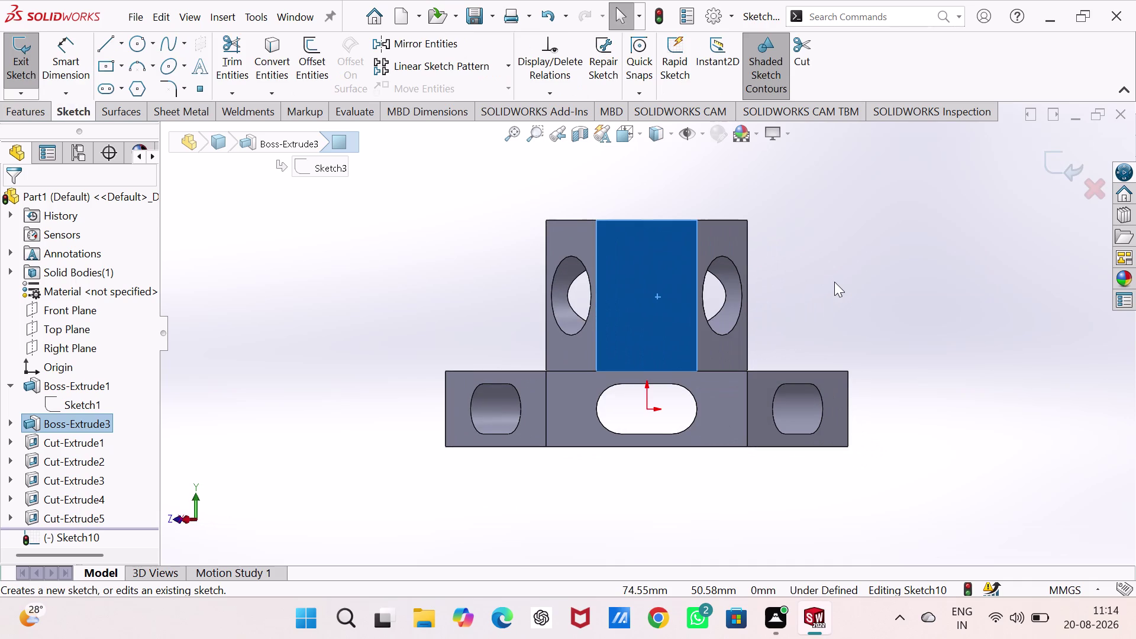
click(140, 40)
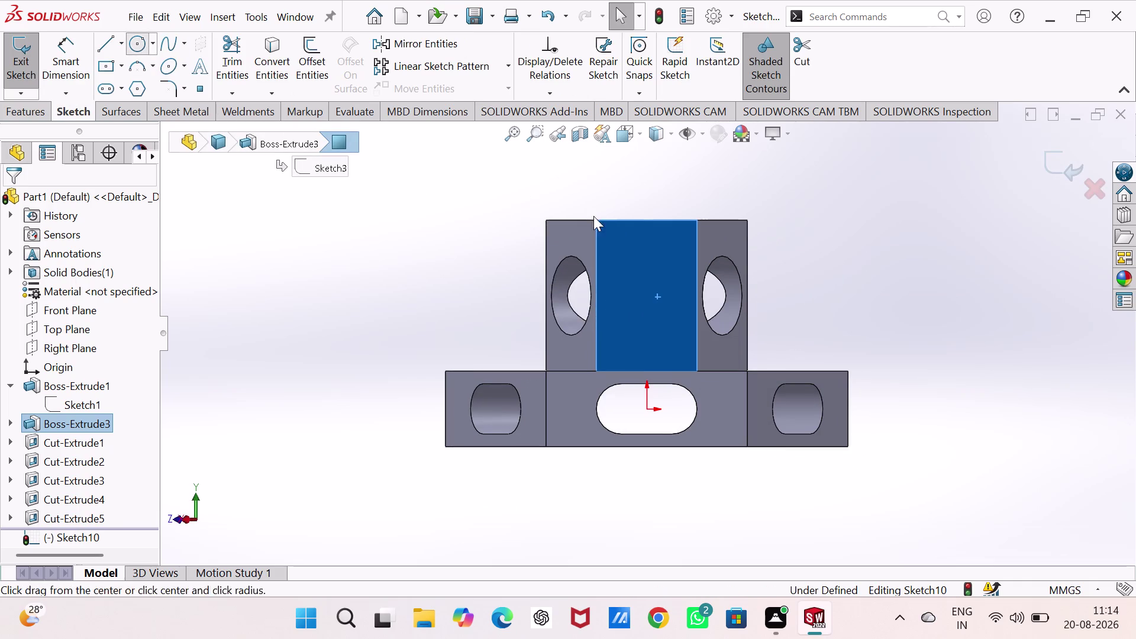
click(653, 298)
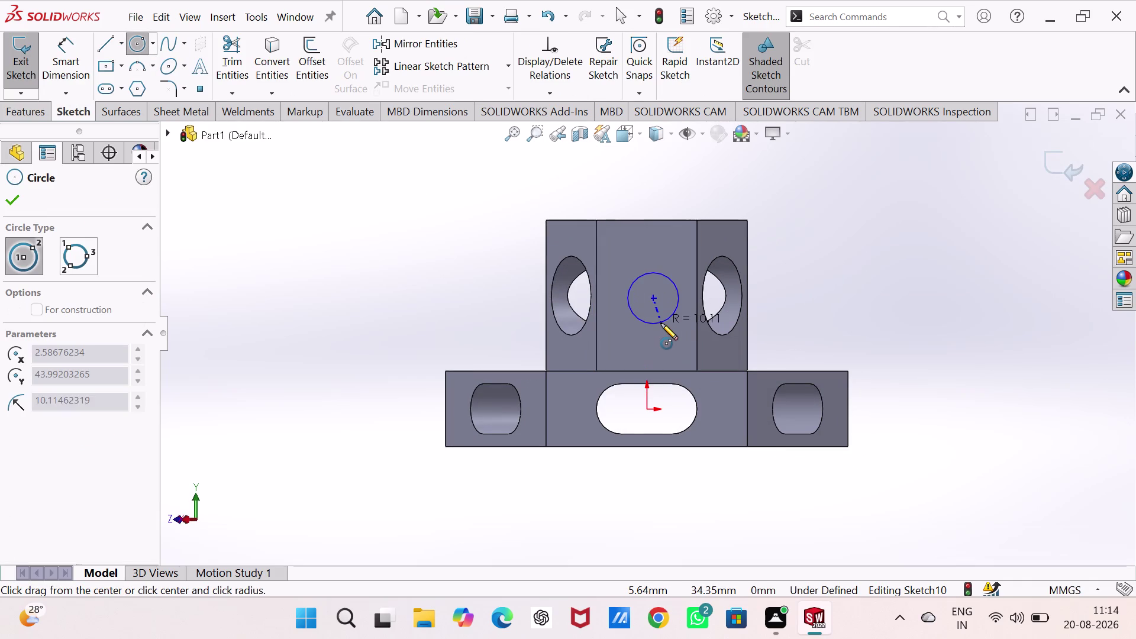
click(662, 324)
Dimension the circle 30 mm from the bottom edge with a 31.5 mm diameter.
right_drag(862, 341, 875, 196)
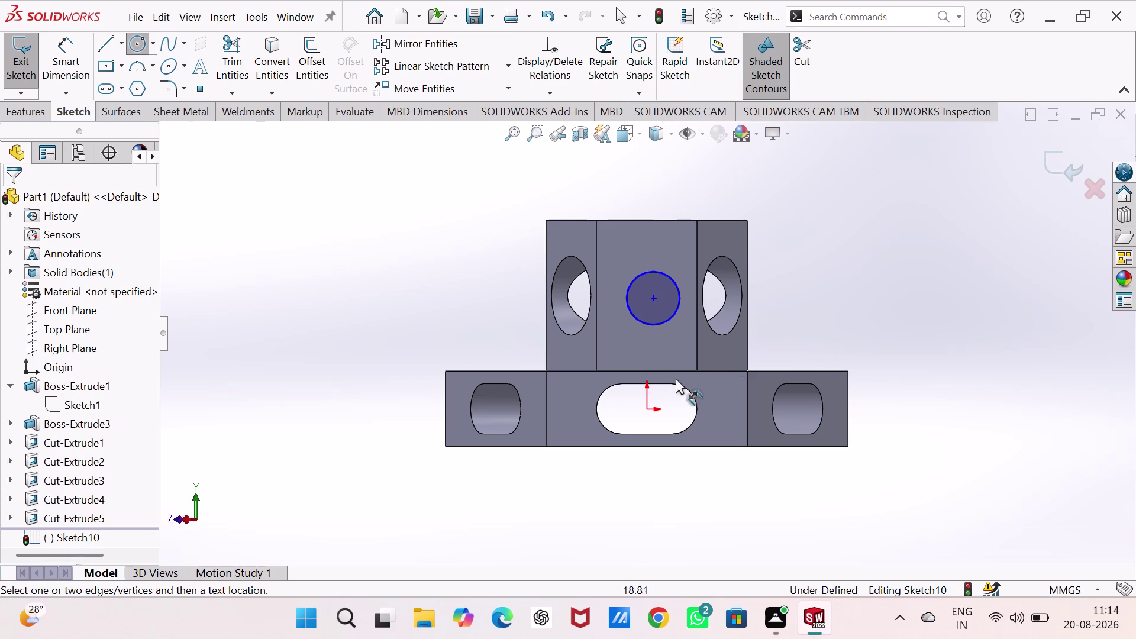
click(648, 371)
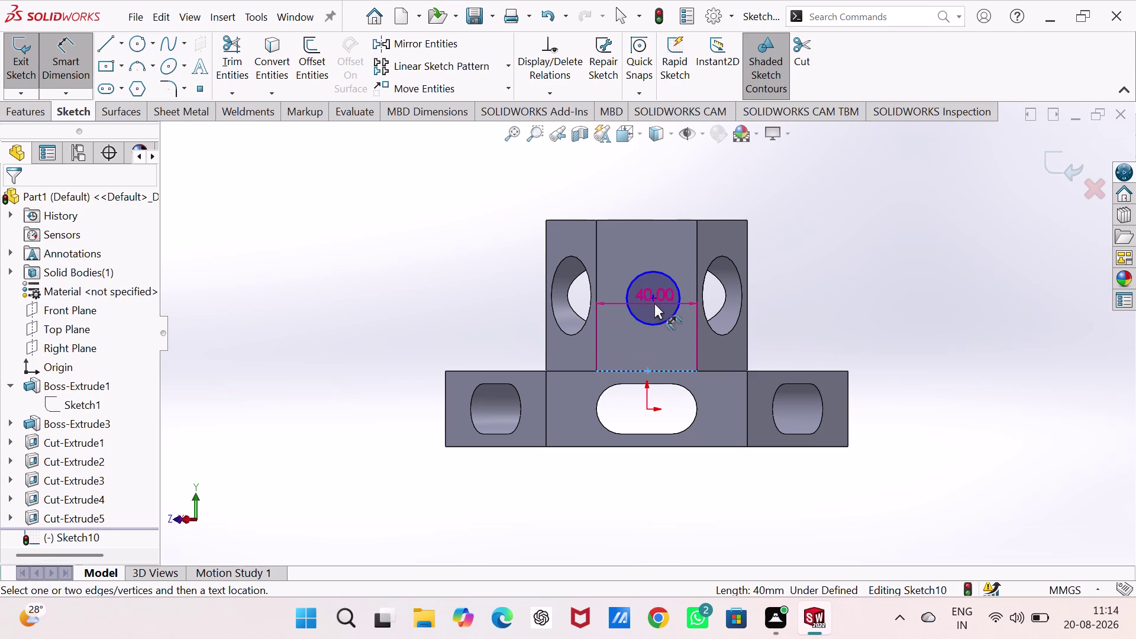
click(653, 299)
click(815, 324)
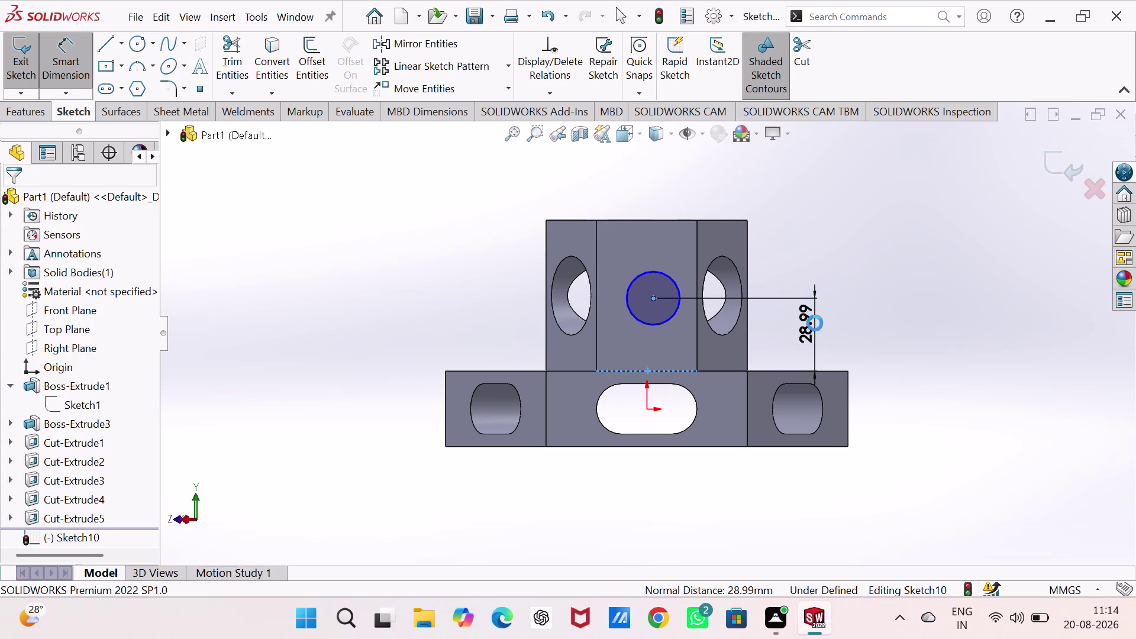
text(30)
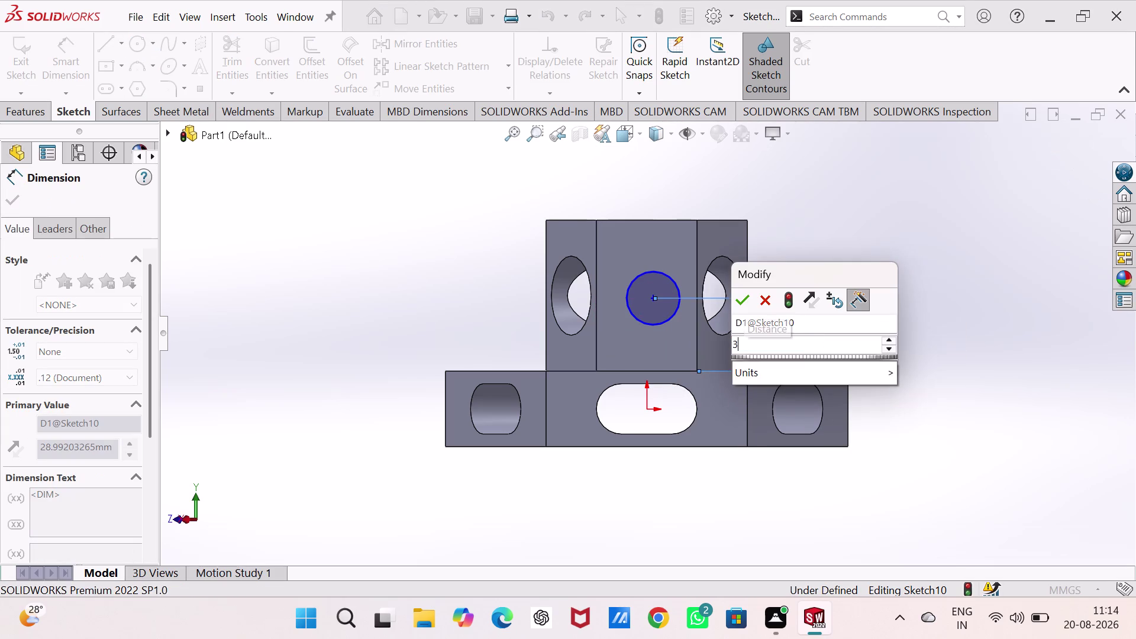
key(Return)
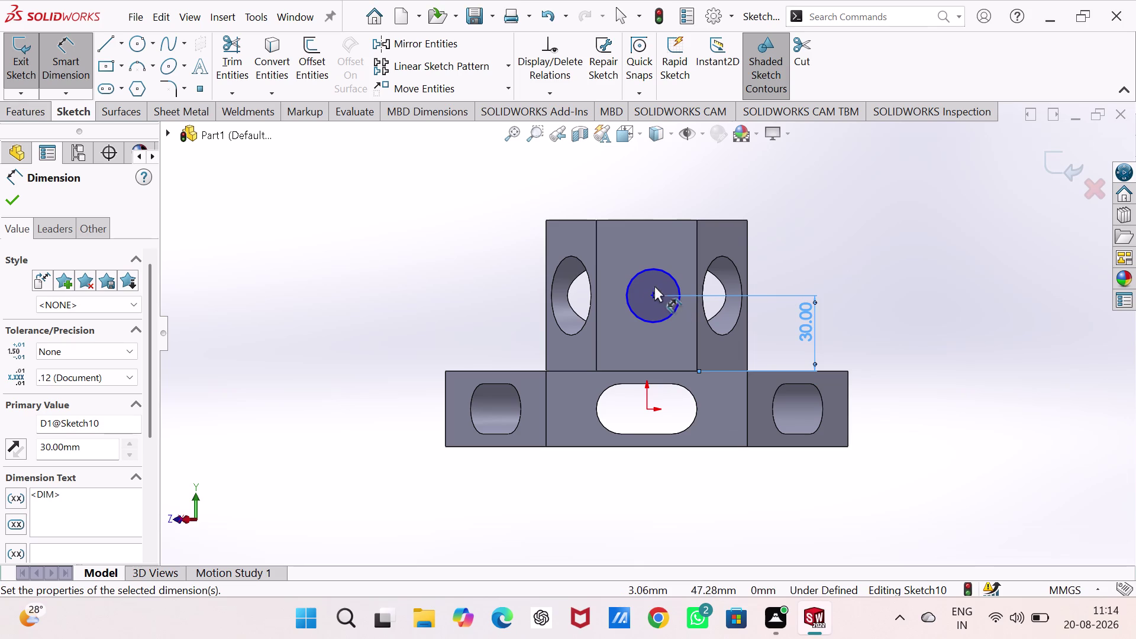
click(658, 271)
click(790, 251)
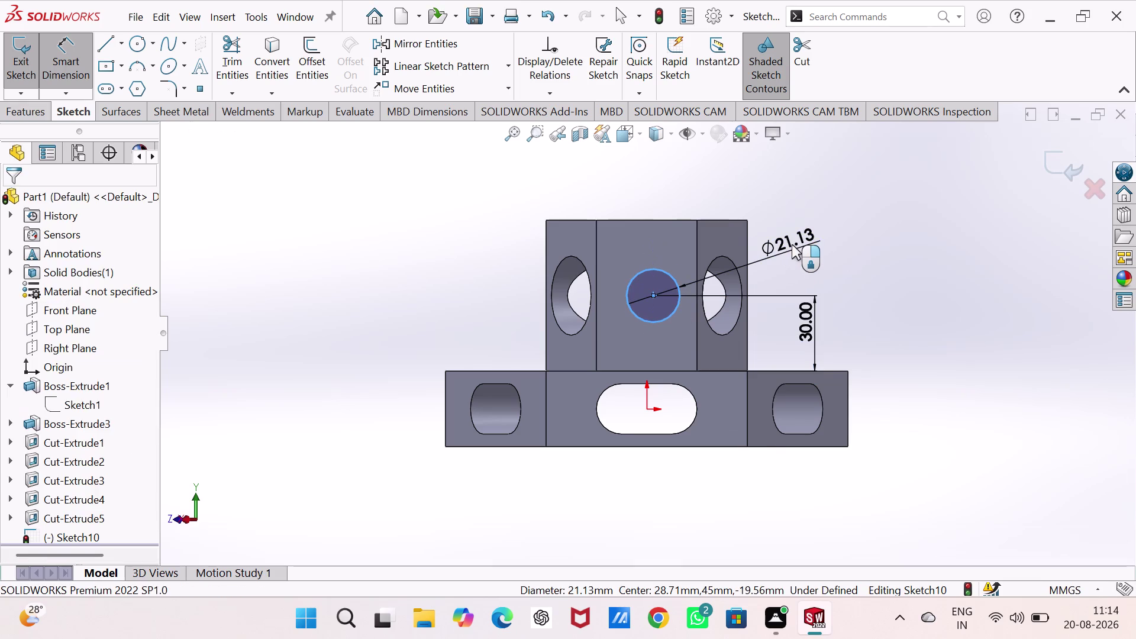
text(31)
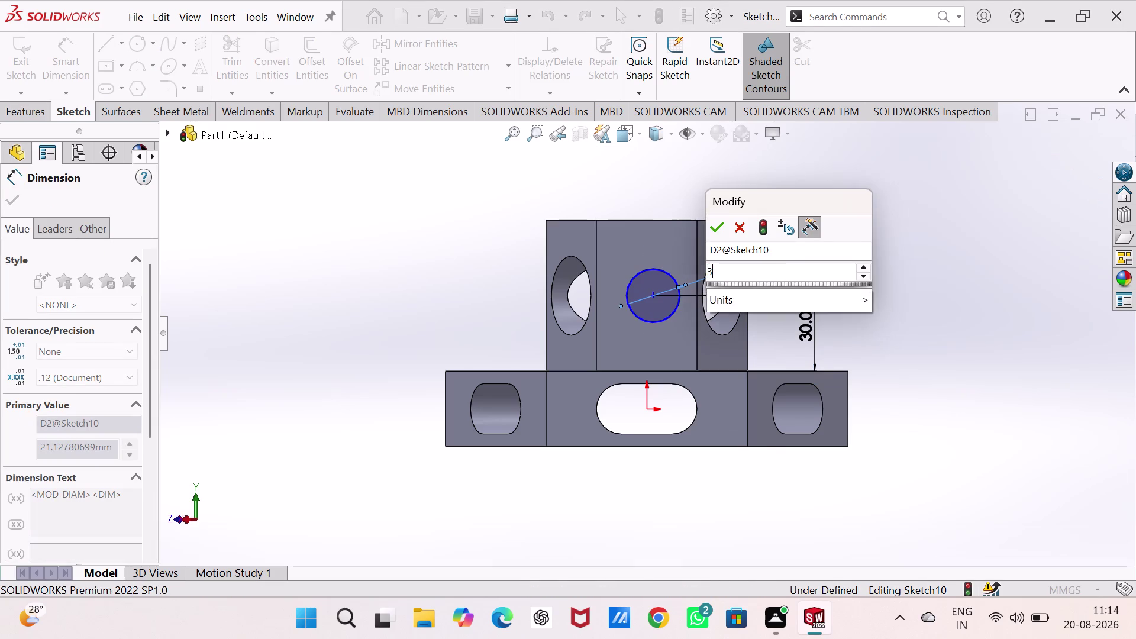
text(.5)
key(Return)
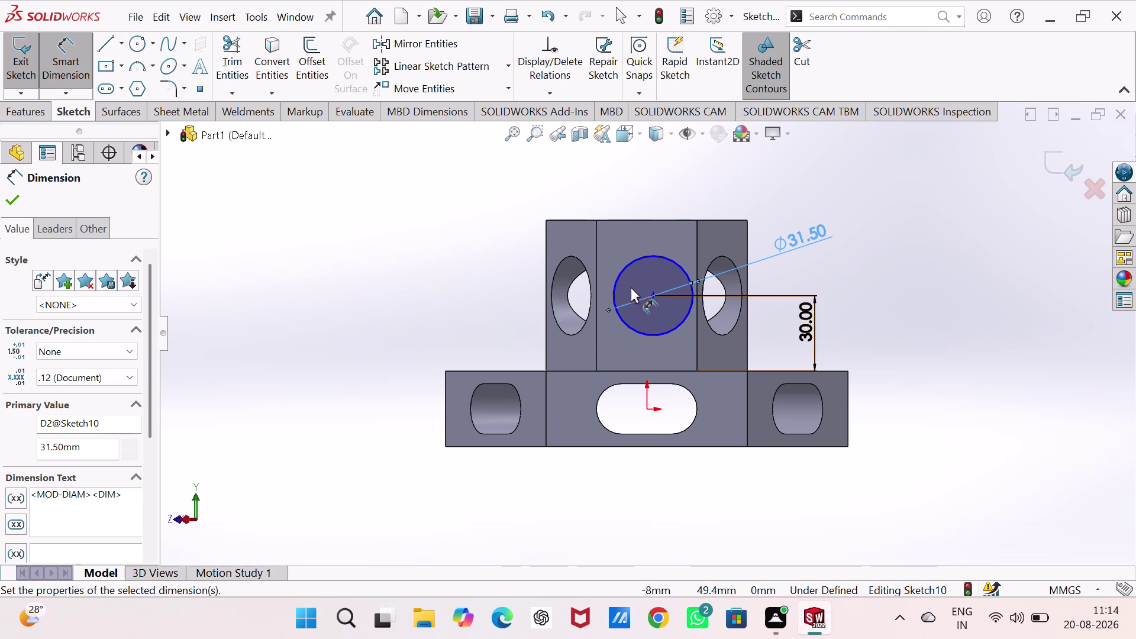
Add a 20 mm horizontal dimension from the vertical edge and exit the sketch.
click(654, 294)
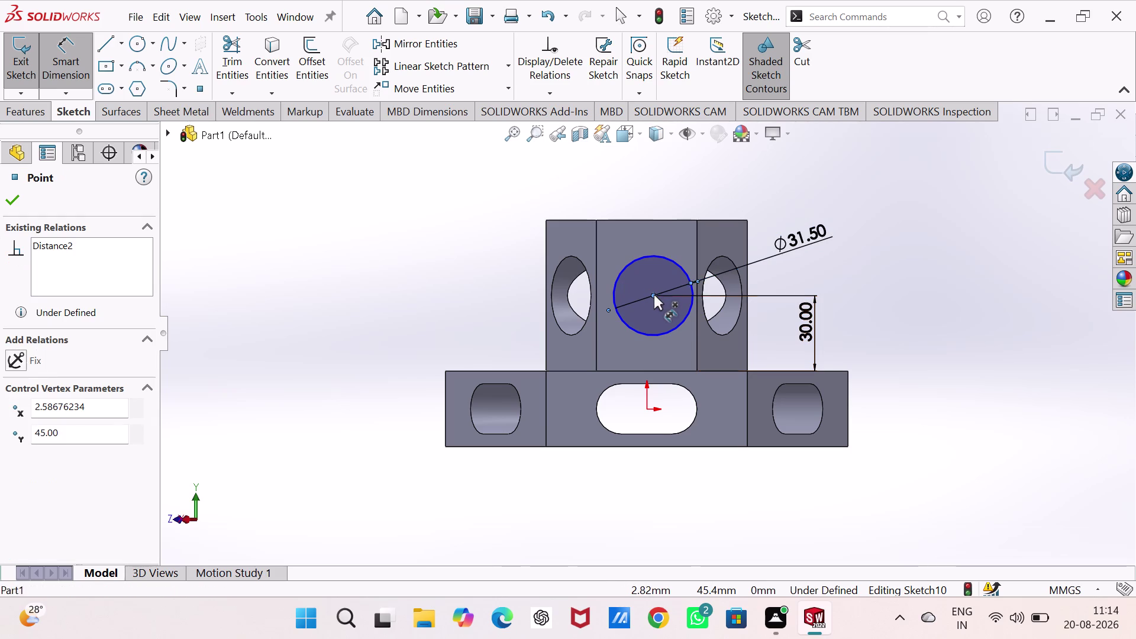
click(696, 330)
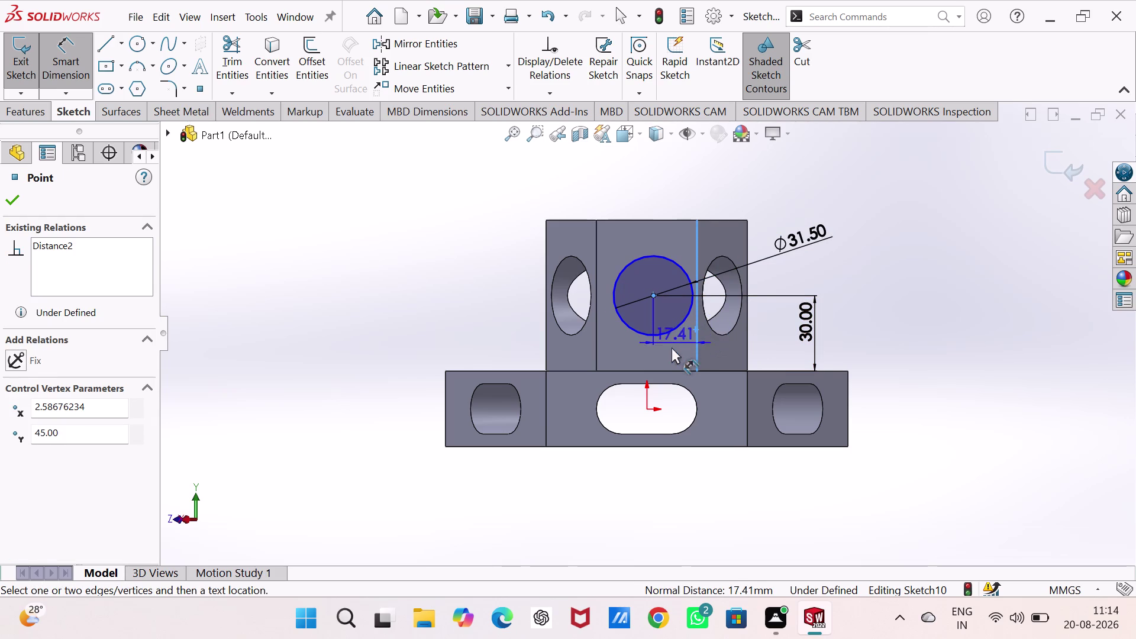
click(669, 351)
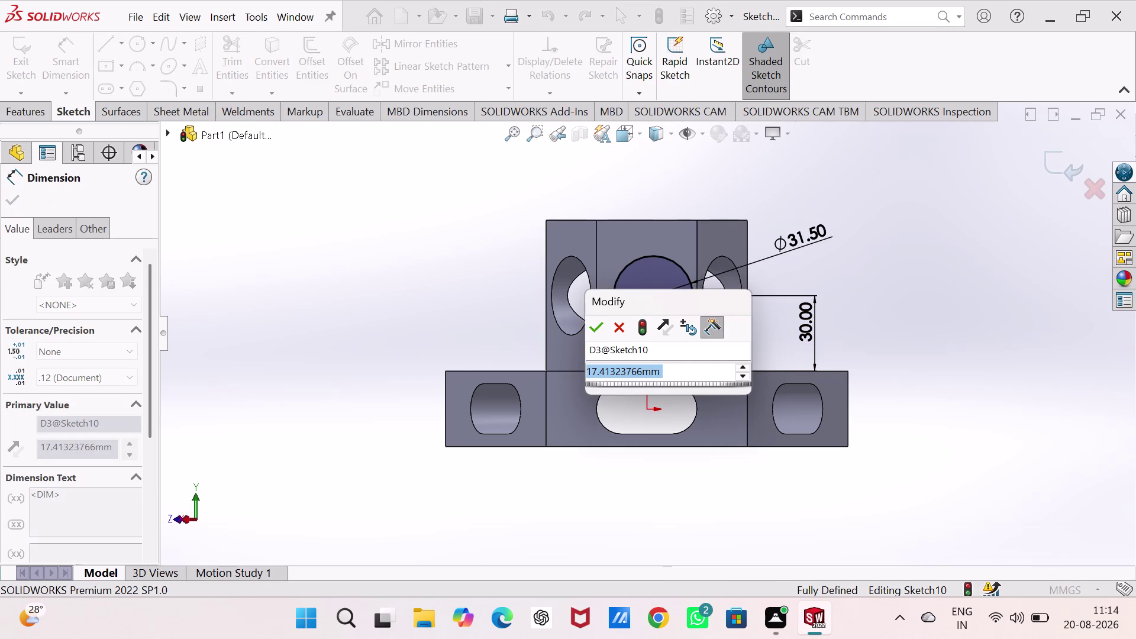
text(20)
key(Return)
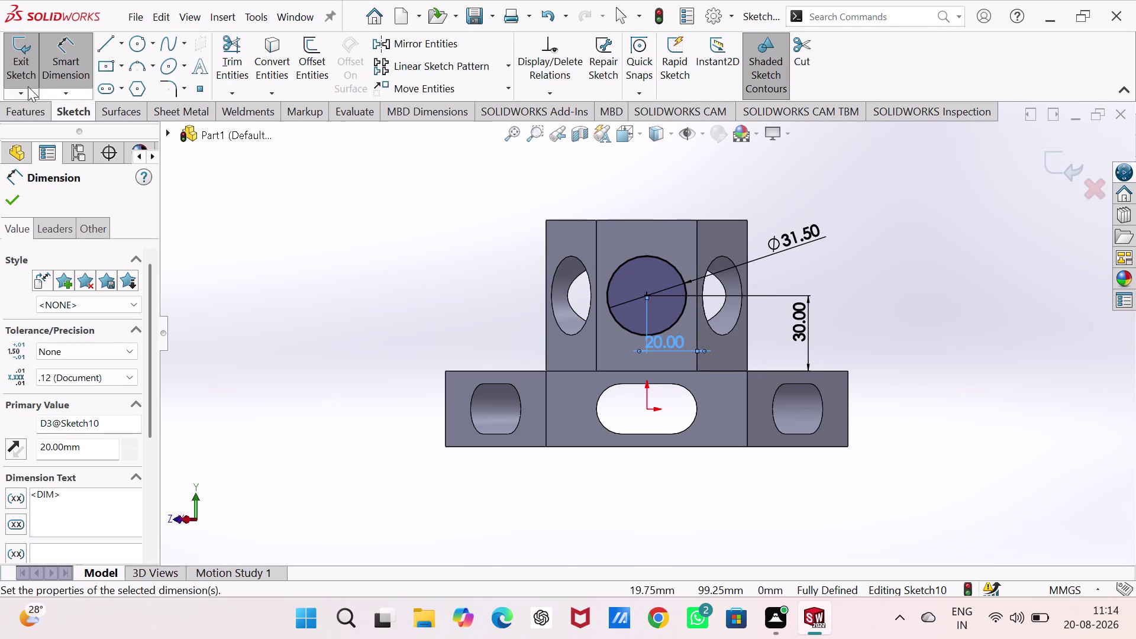
click(18, 58)
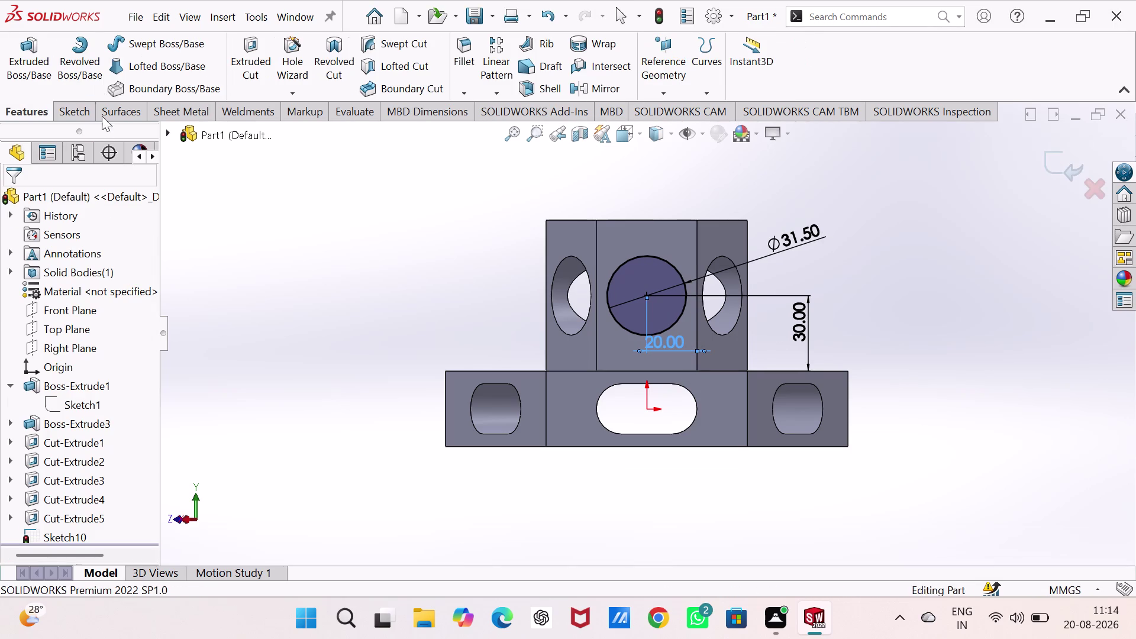
Extrude-cut the Sketch10 circle Through All, then show the Front view.
click(260, 50)
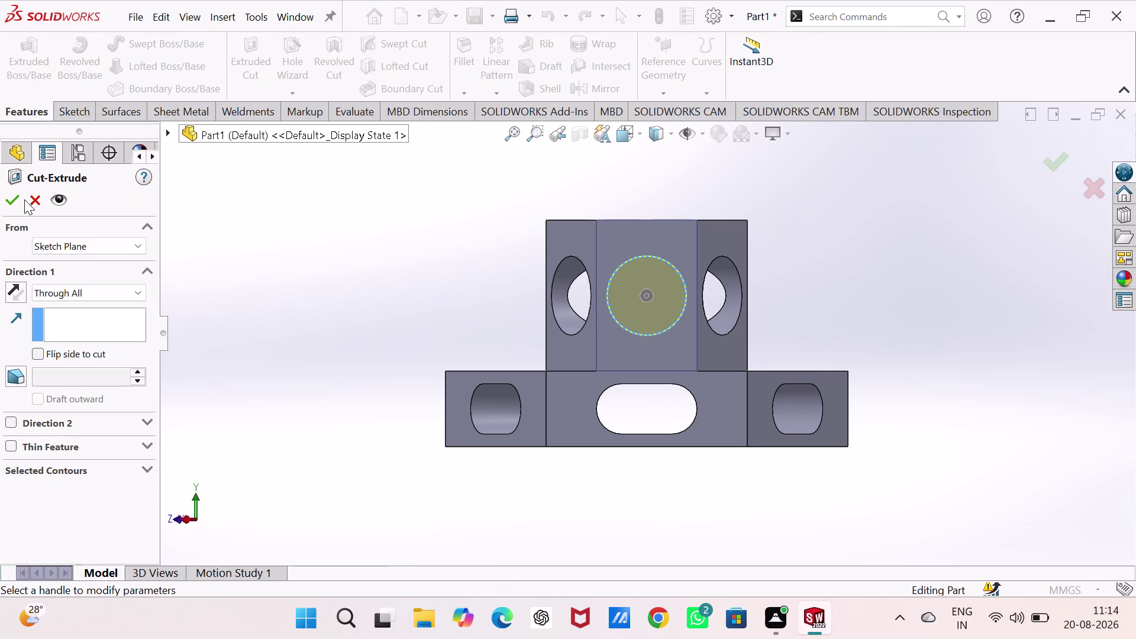
click(19, 197)
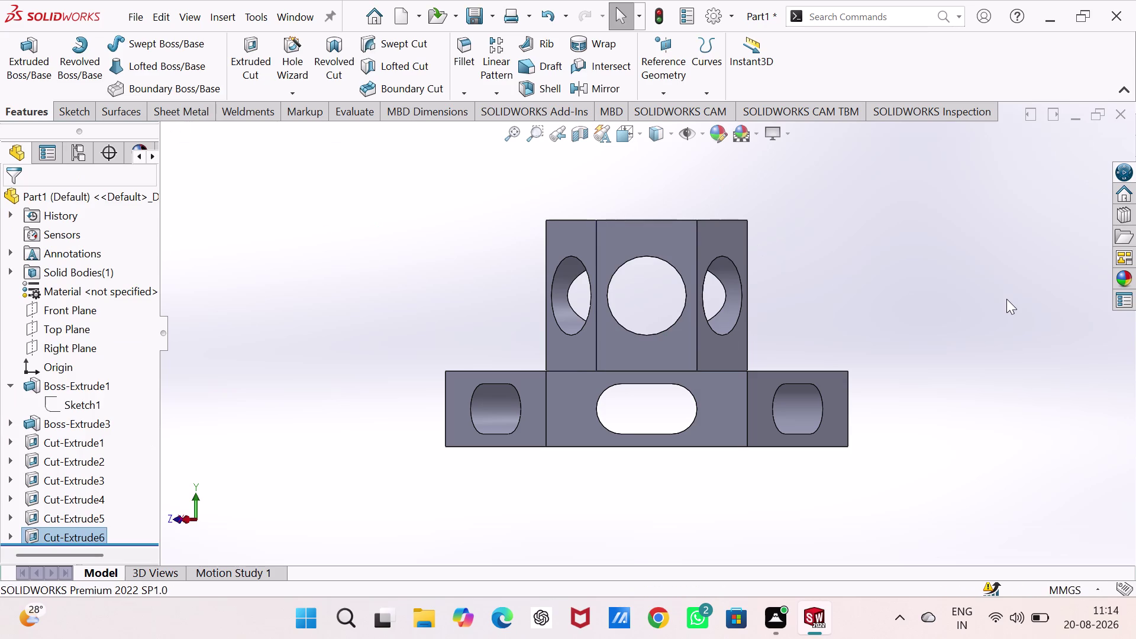
key(ctrl+1)
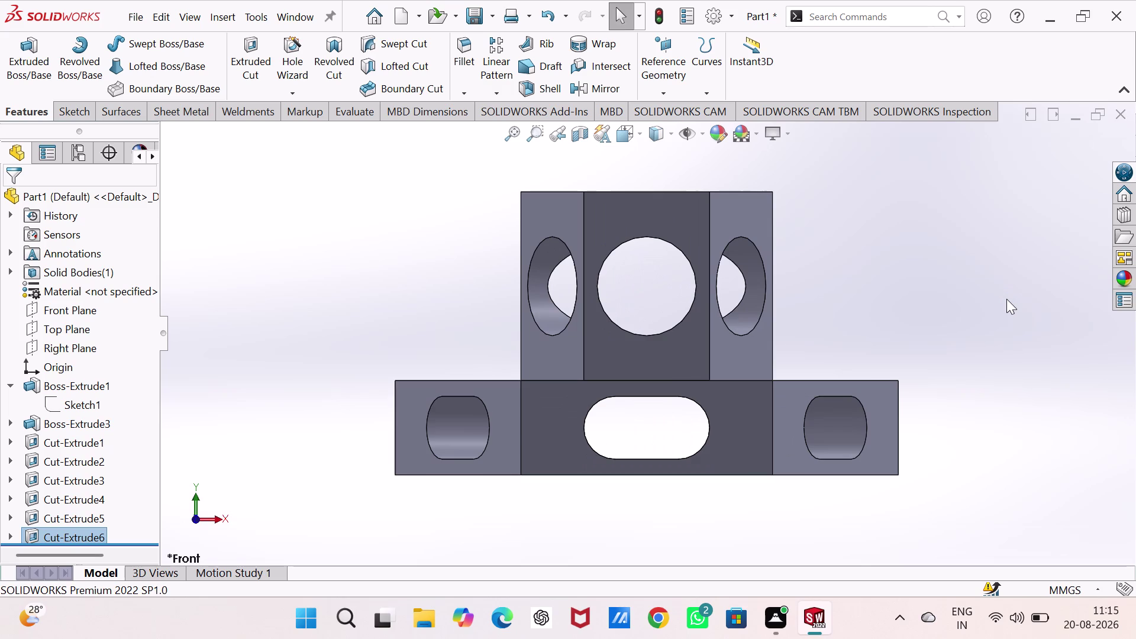
View the bracket from Left, Top and isometric, briefly showing Hidden Lines Visible.
key(ctrl+3)
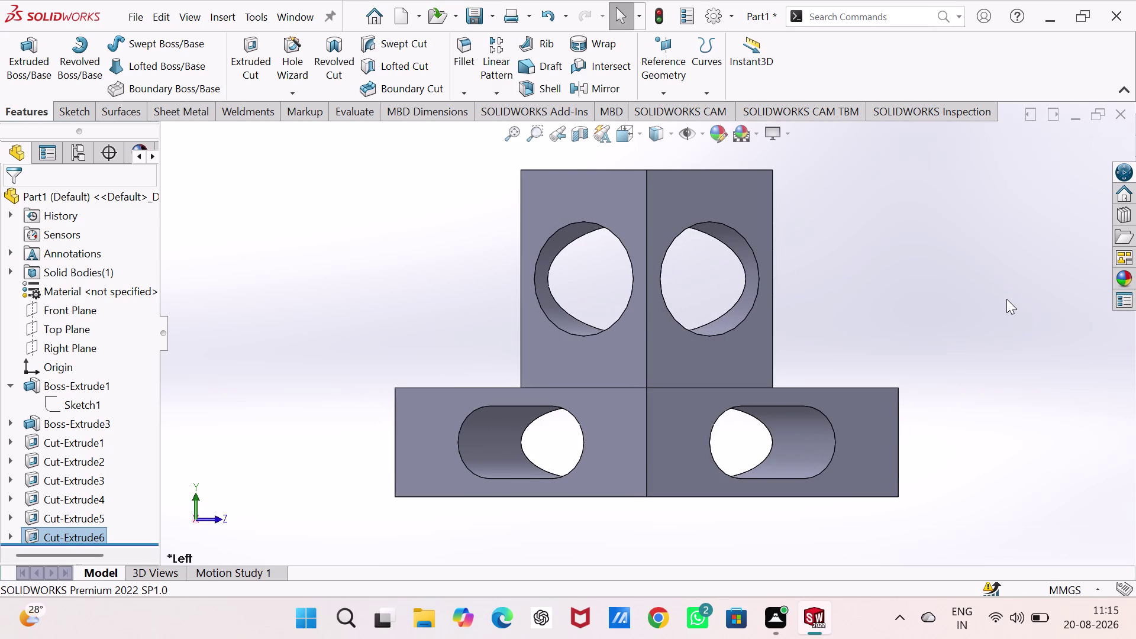
key(ctrl+4)
key(ctrl+5)
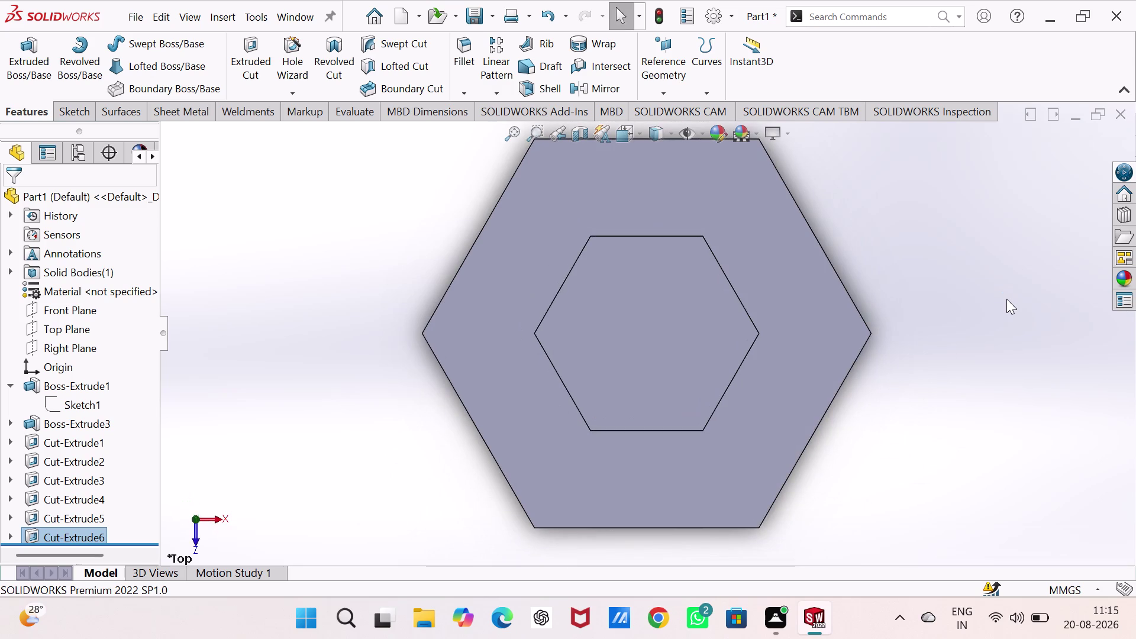
click(671, 138)
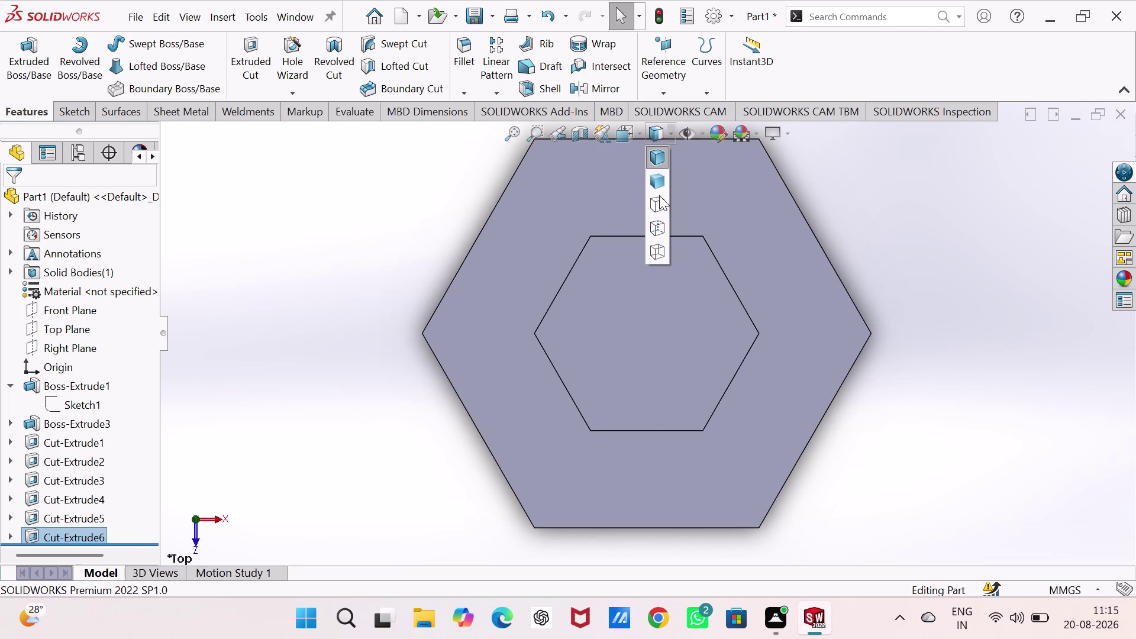
click(655, 221)
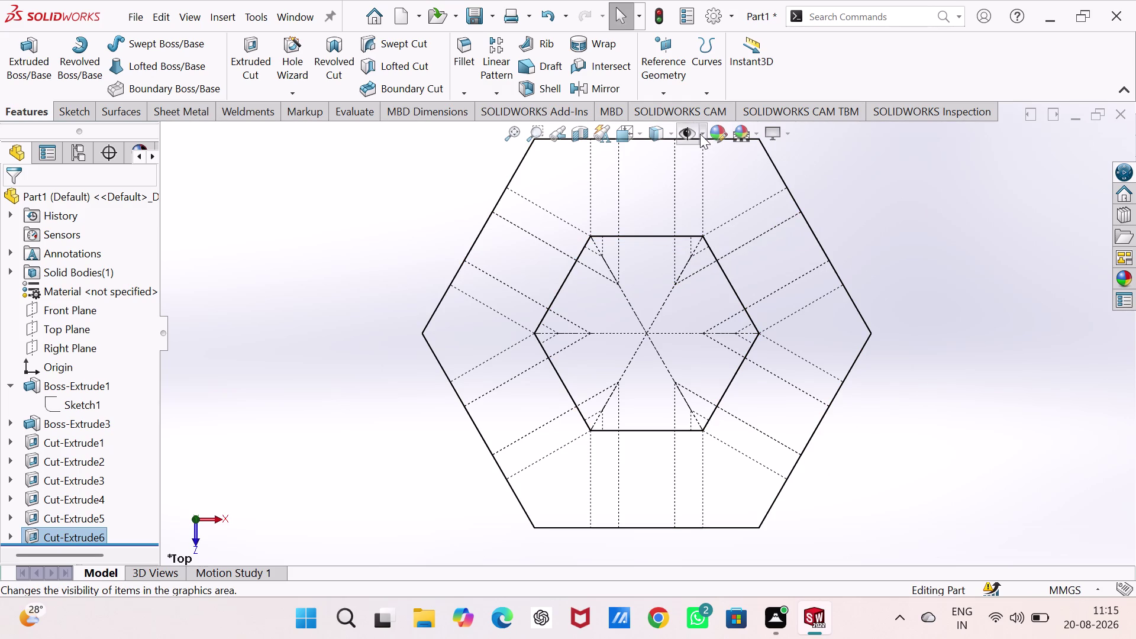
click(668, 134)
click(662, 160)
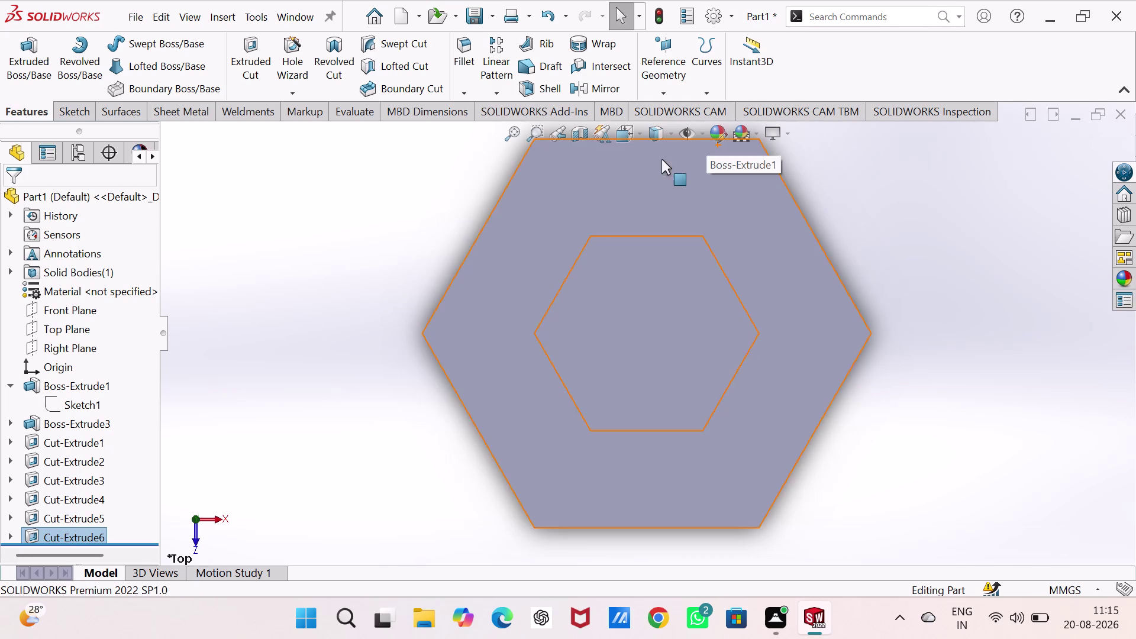
key(ctrl+7)
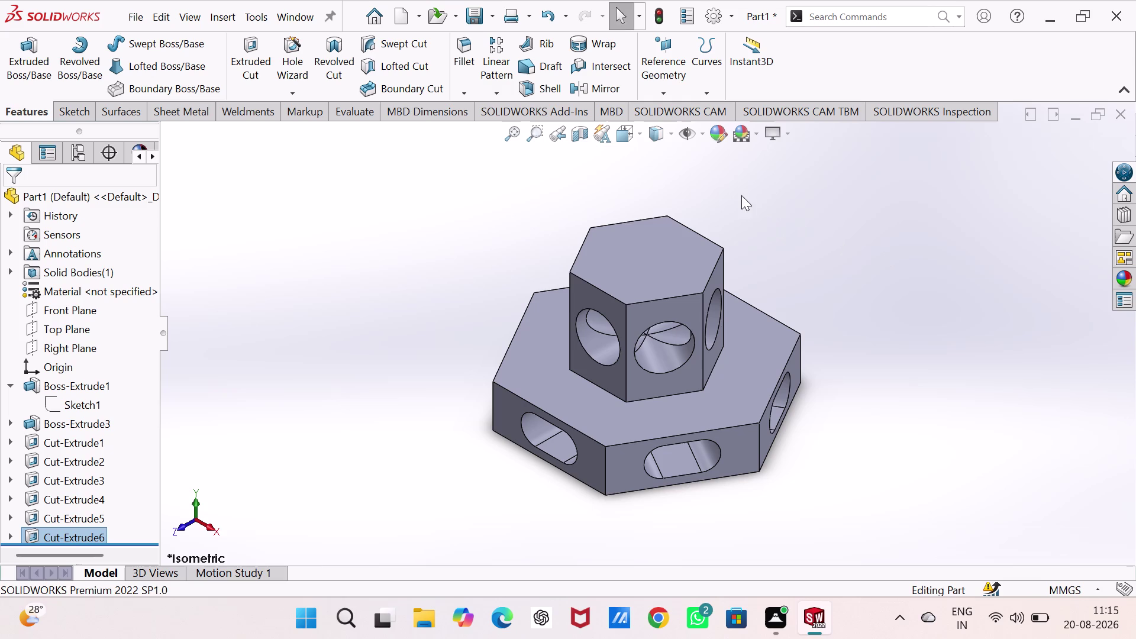
Preview the bracket in Wireframe, Hidden Lines Visible and Hidden Lines Removed styles.
click(667, 133)
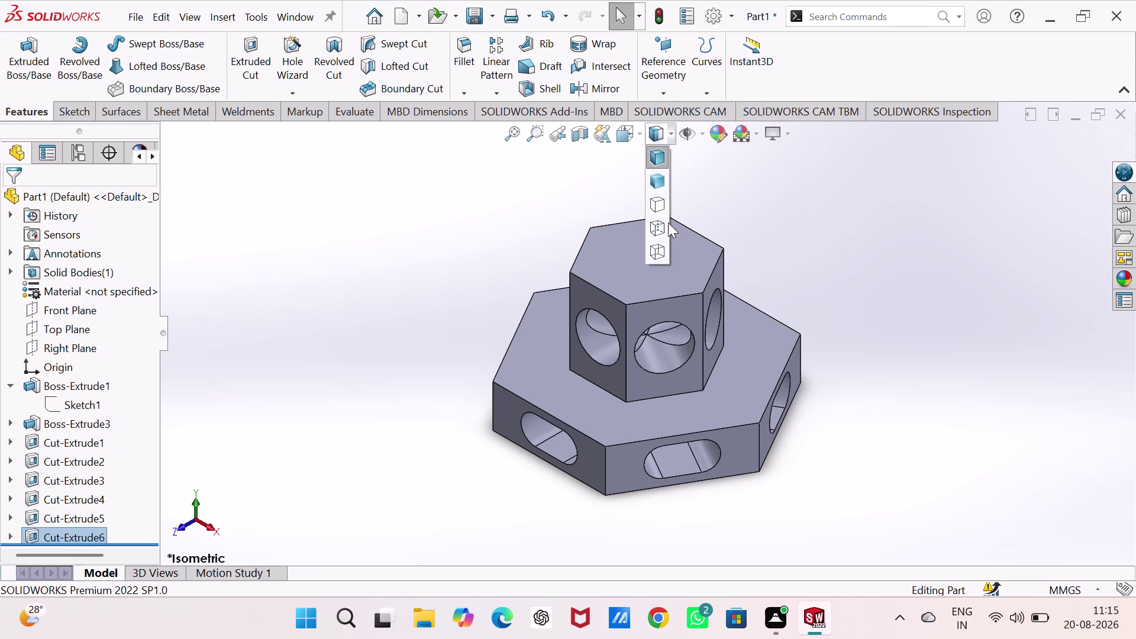
click(662, 244)
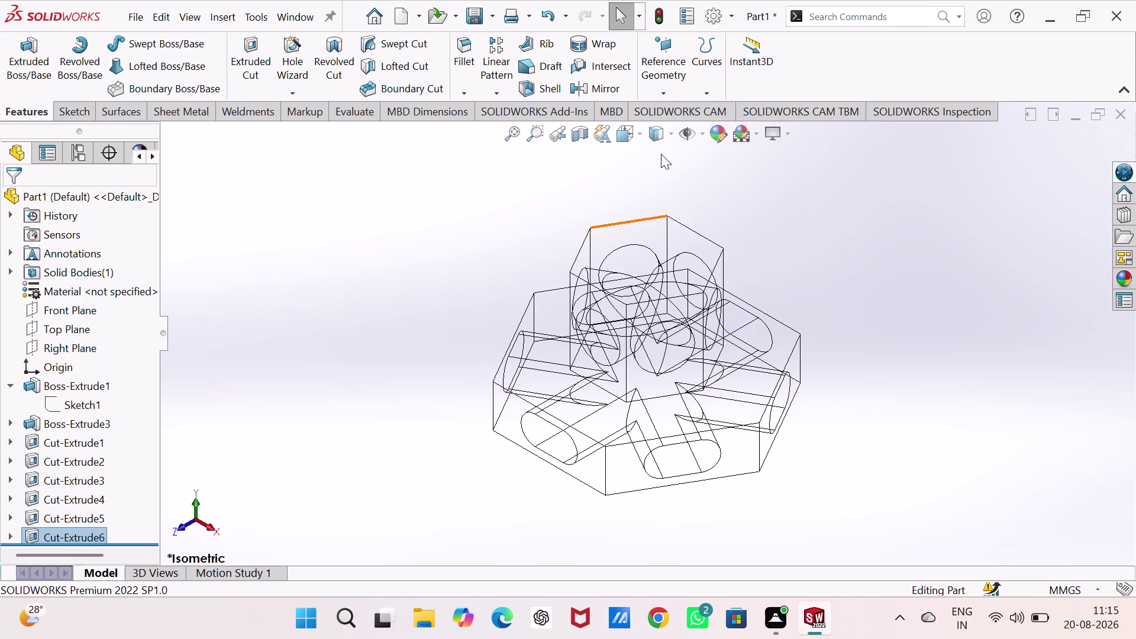
click(670, 133)
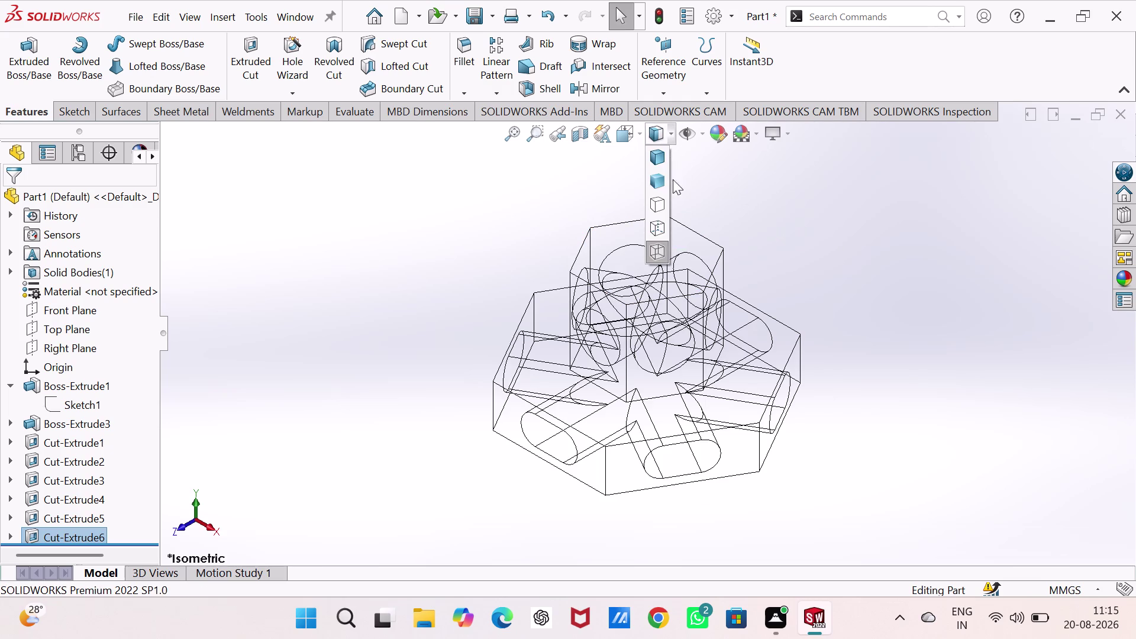
click(661, 220)
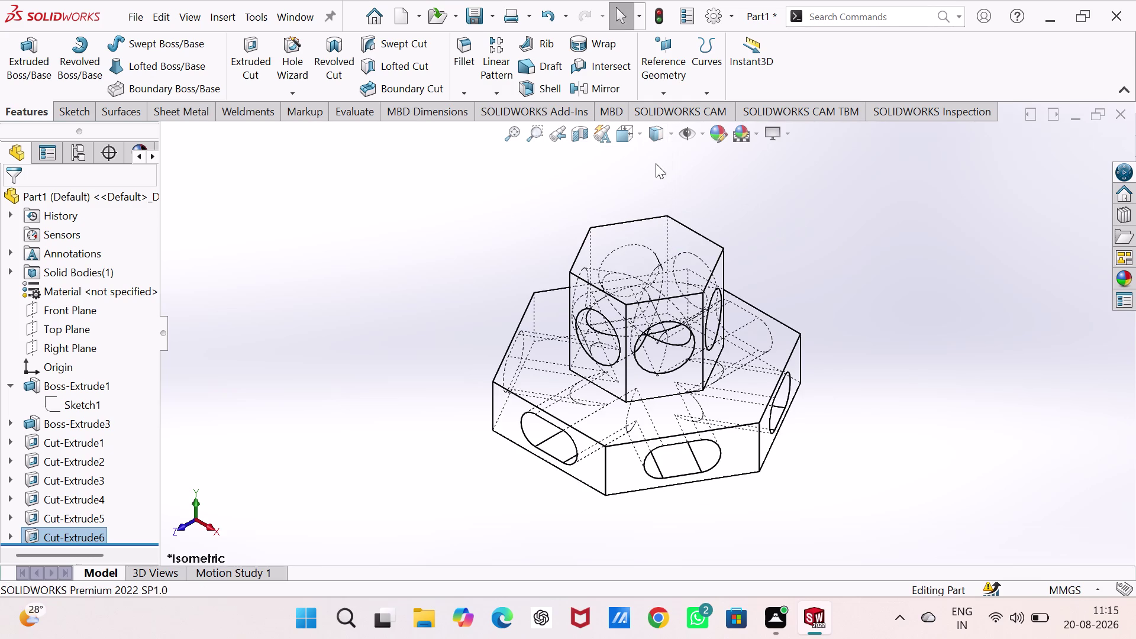
click(666, 136)
click(660, 201)
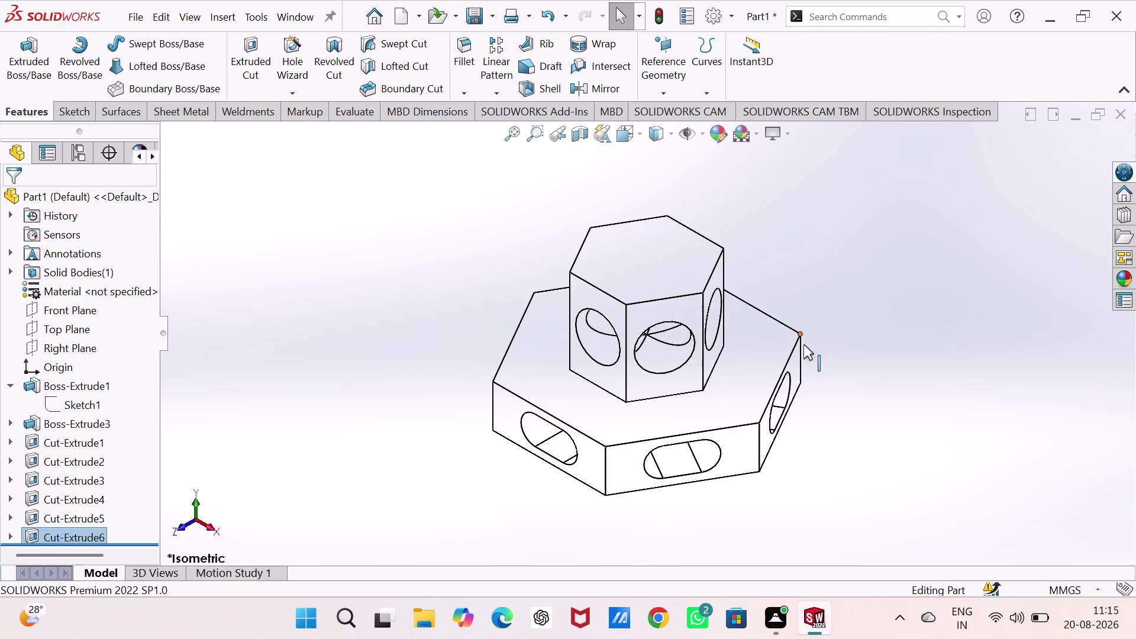
Orbit to a lower side angle and display the bracket Shaded With Edges.
middle_drag(827, 429, 818, 340)
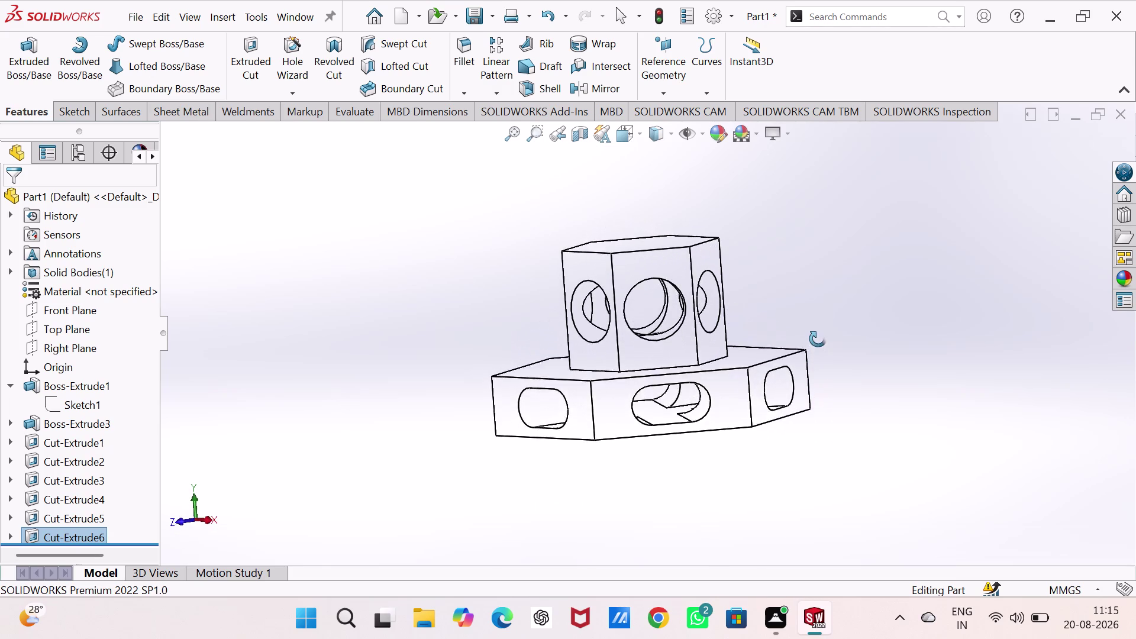
middle_drag(818, 339, 811, 346)
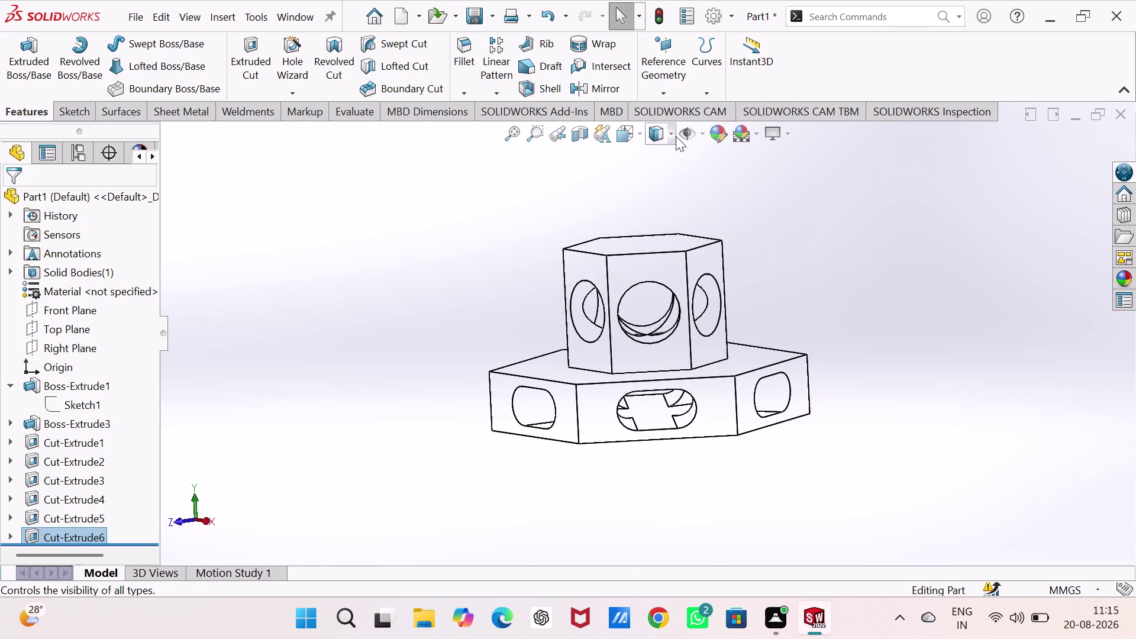
click(673, 134)
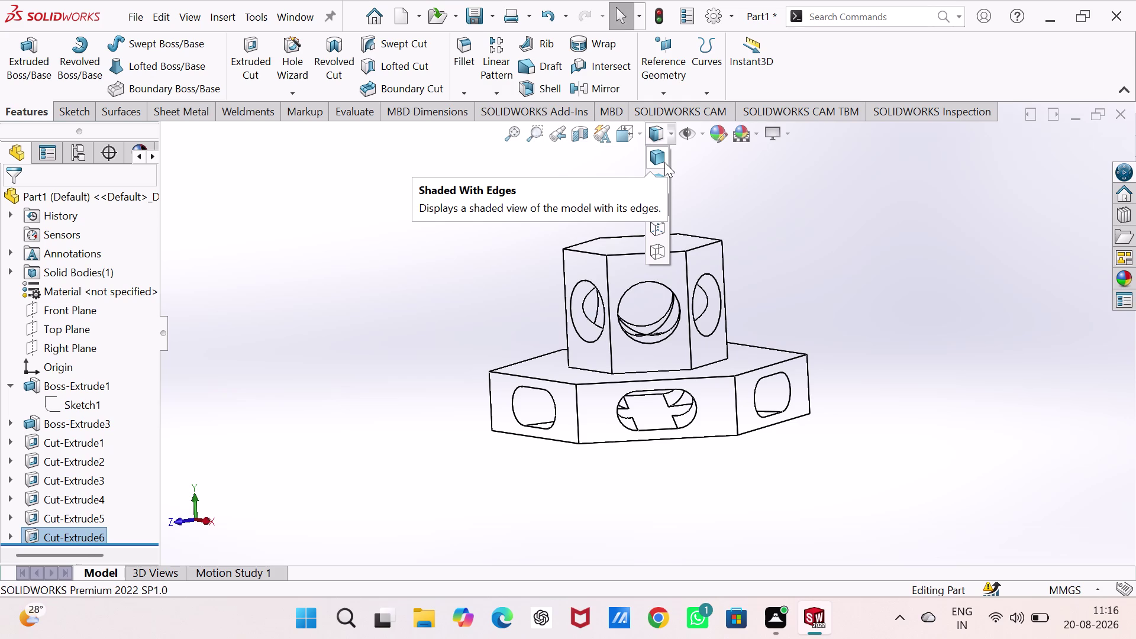
click(665, 162)
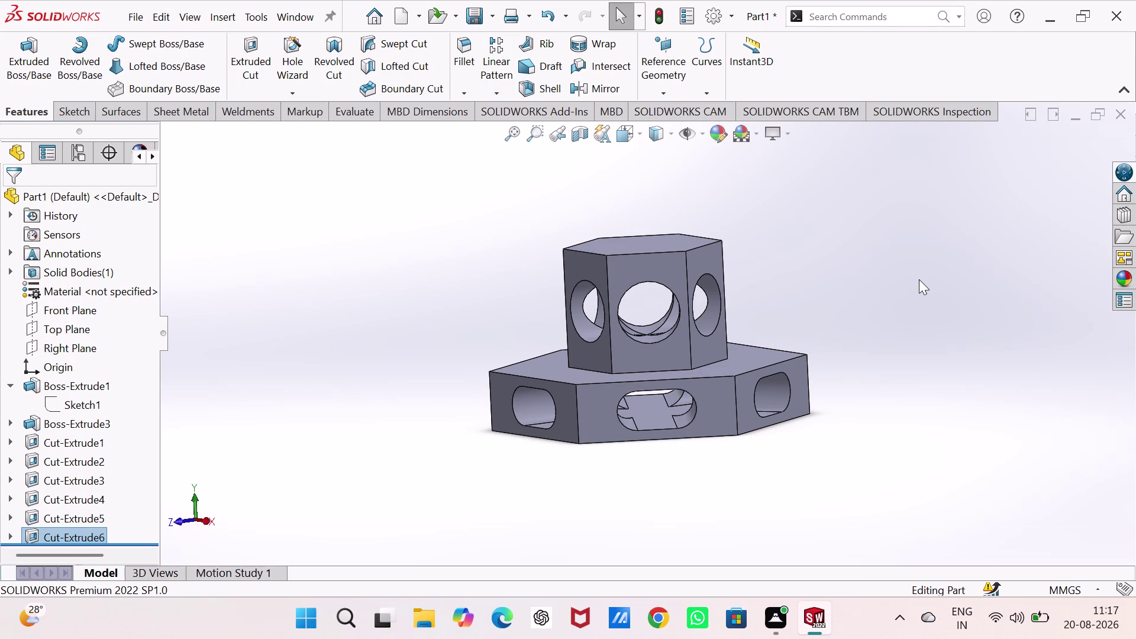
middle_click(776, 280)
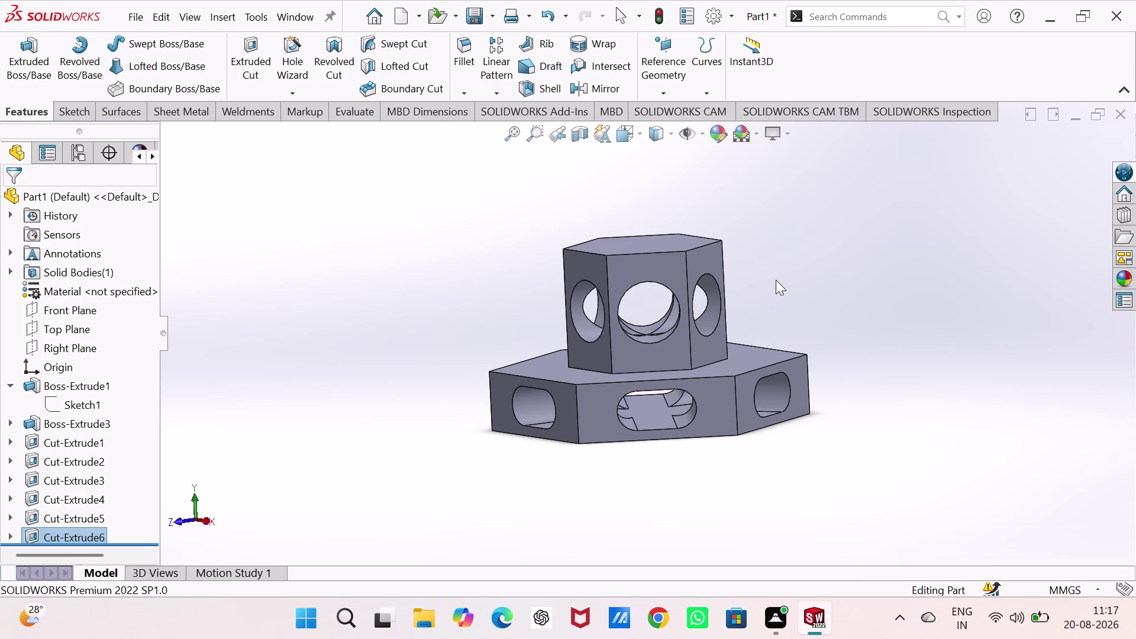
Orbit the bracket to inspect the top boss, its round holes, underside and profile.
middle_drag(776, 280, 797, 305)
scroll(down, 3)
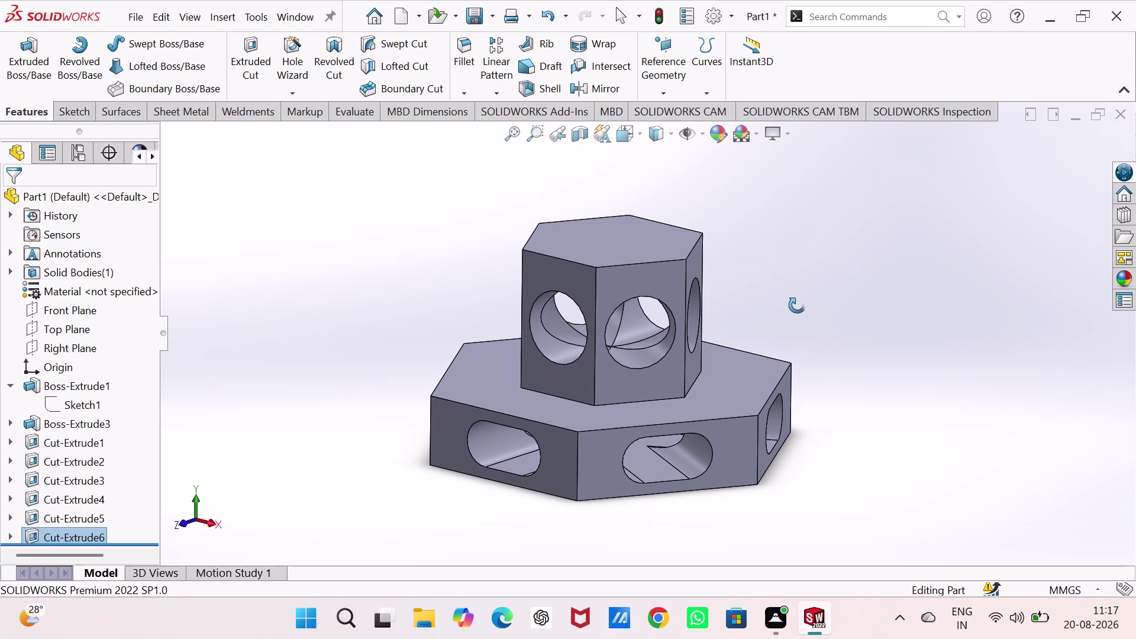
middle_drag(797, 305, 780, 372)
right_drag(779, 373, 810, 356)
middle_drag(779, 373, 878, 376)
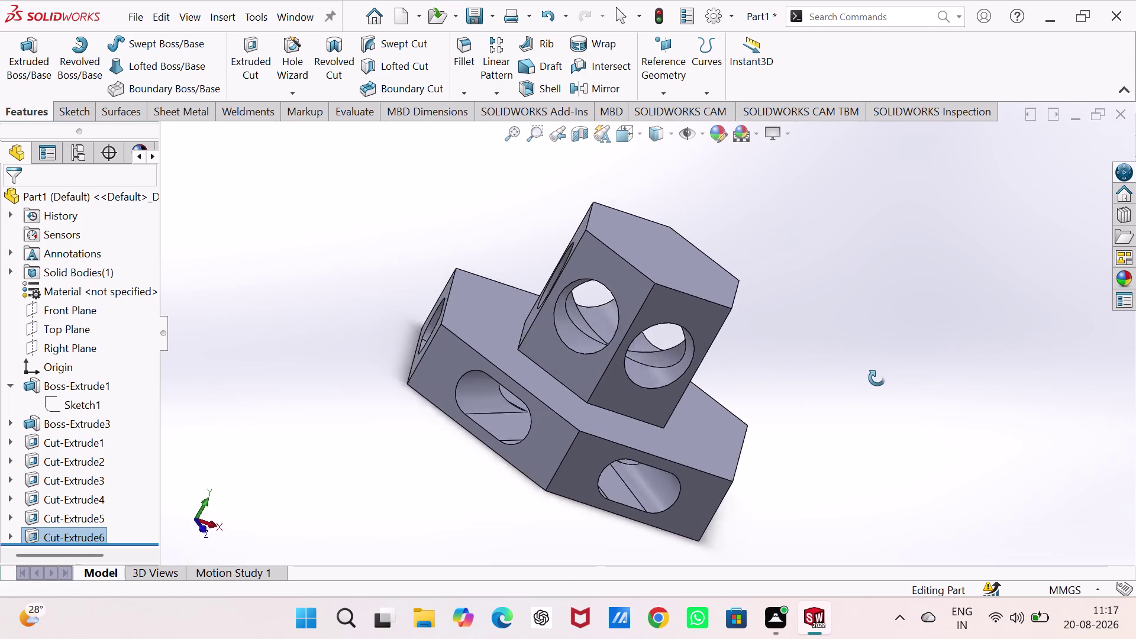
middle_drag(878, 376, 814, 338)
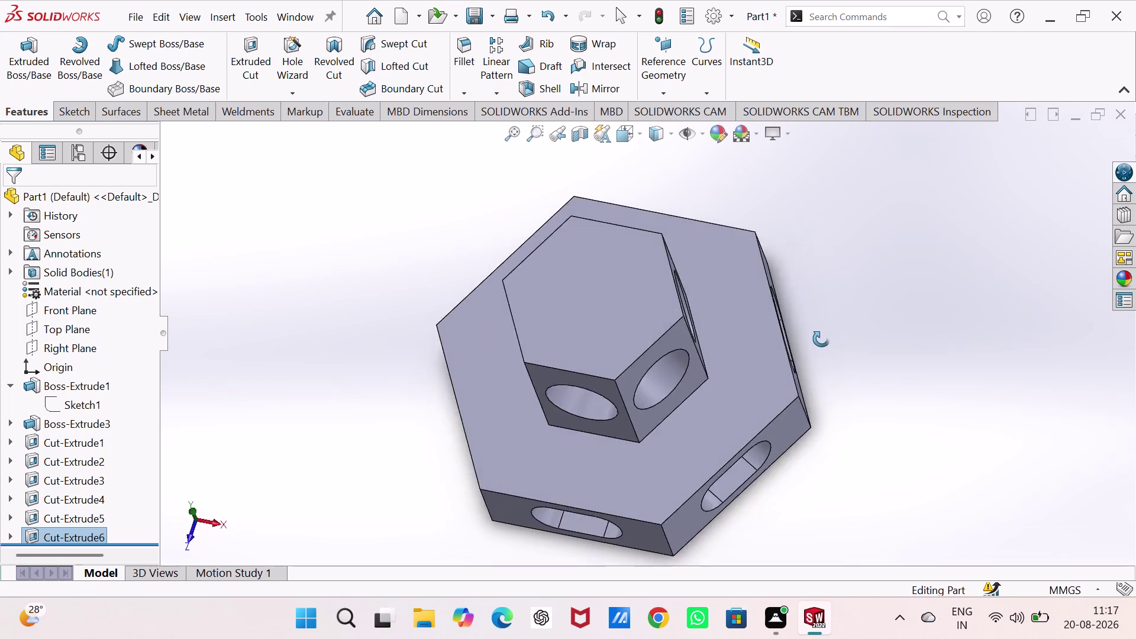
middle_drag(814, 337, 893, 393)
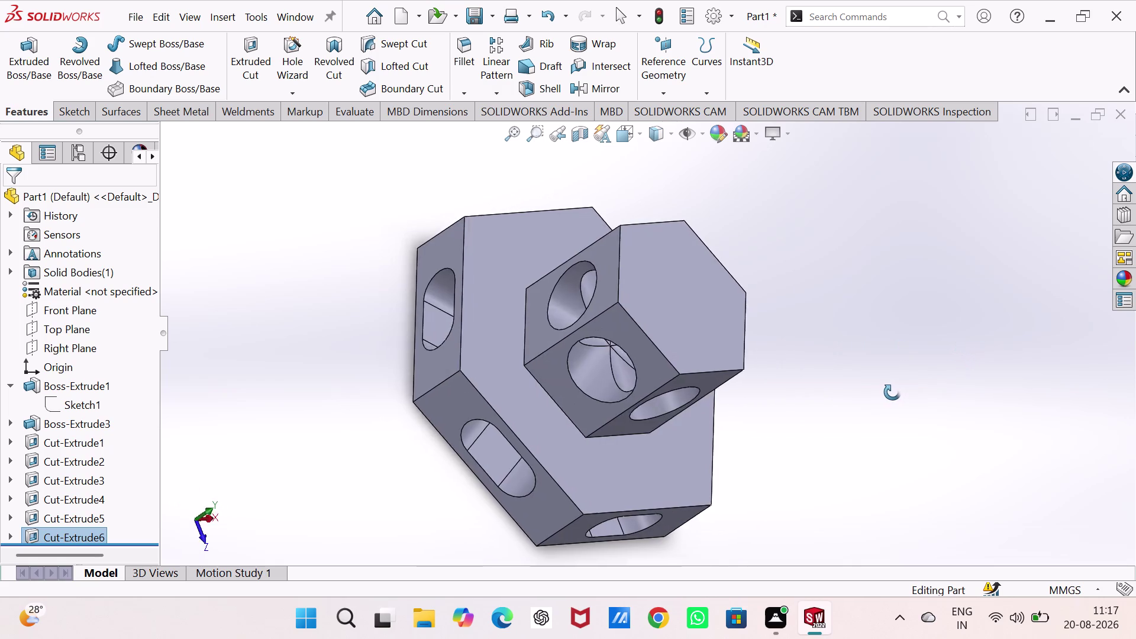
middle_drag(893, 392, 862, 392)
middle_drag(866, 418, 777, 363)
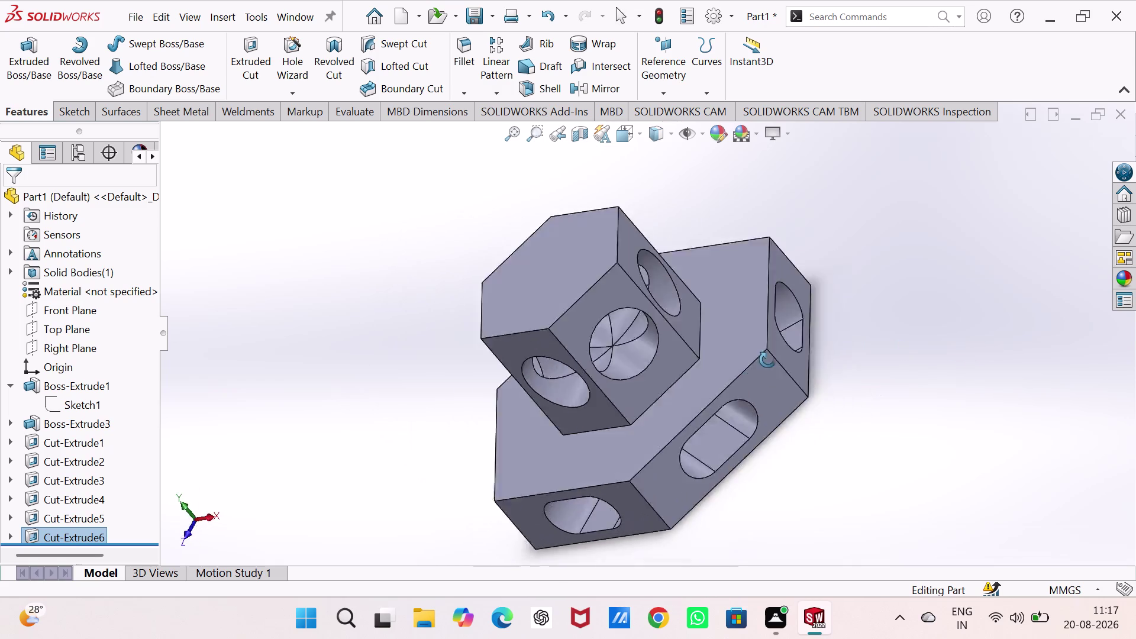
middle_drag(778, 364, 879, 419)
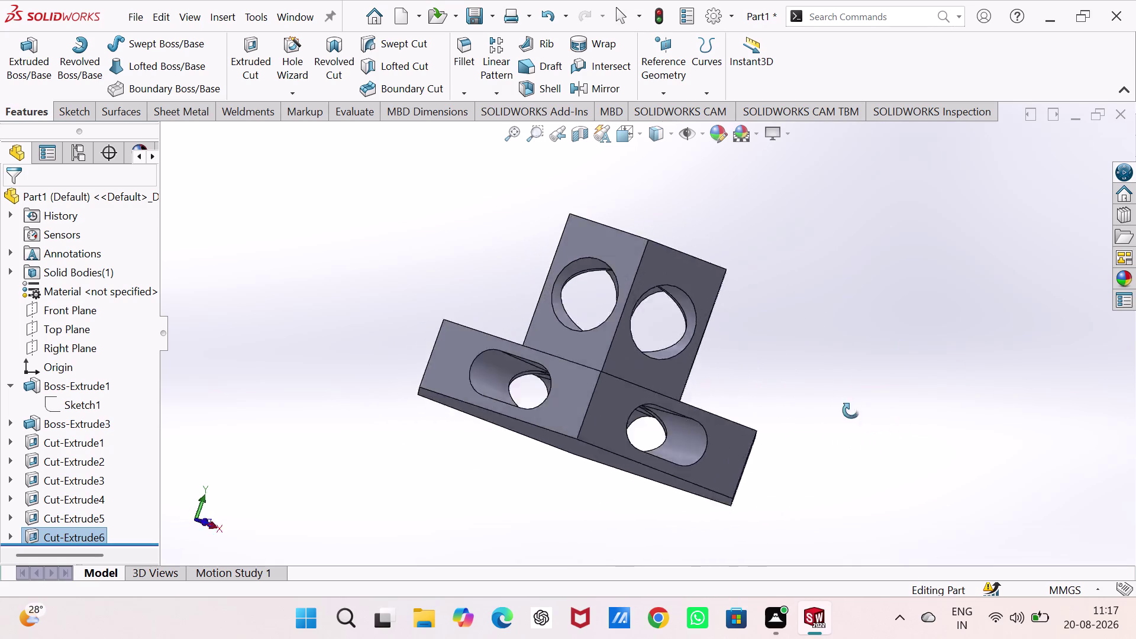
middle_drag(879, 419, 871, 400)
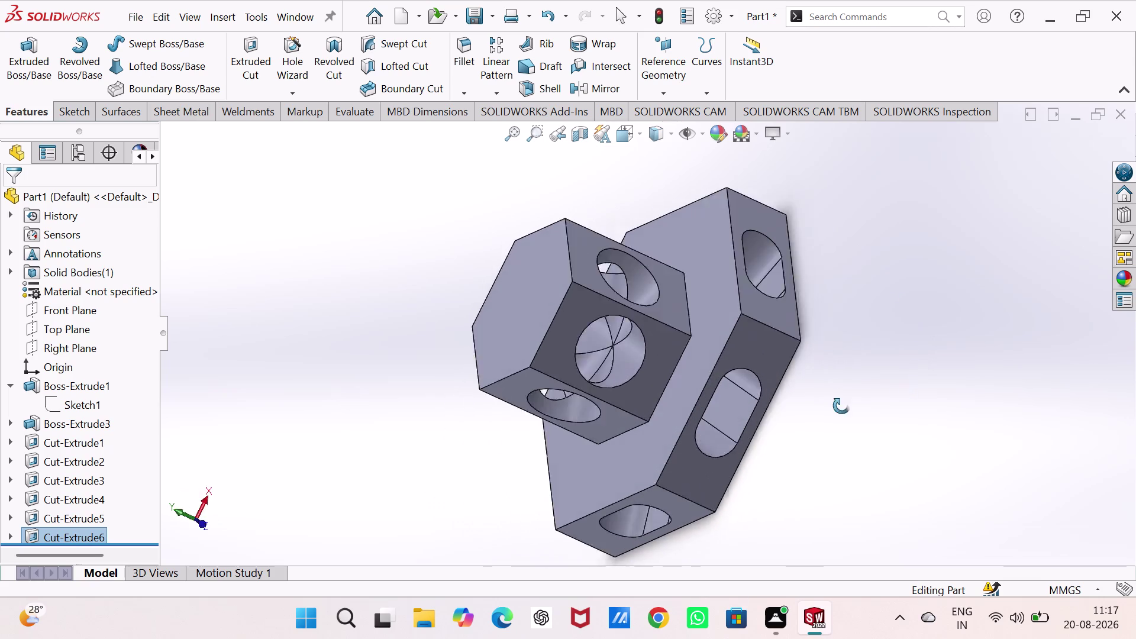
middle_drag(871, 400, 1031, 299)
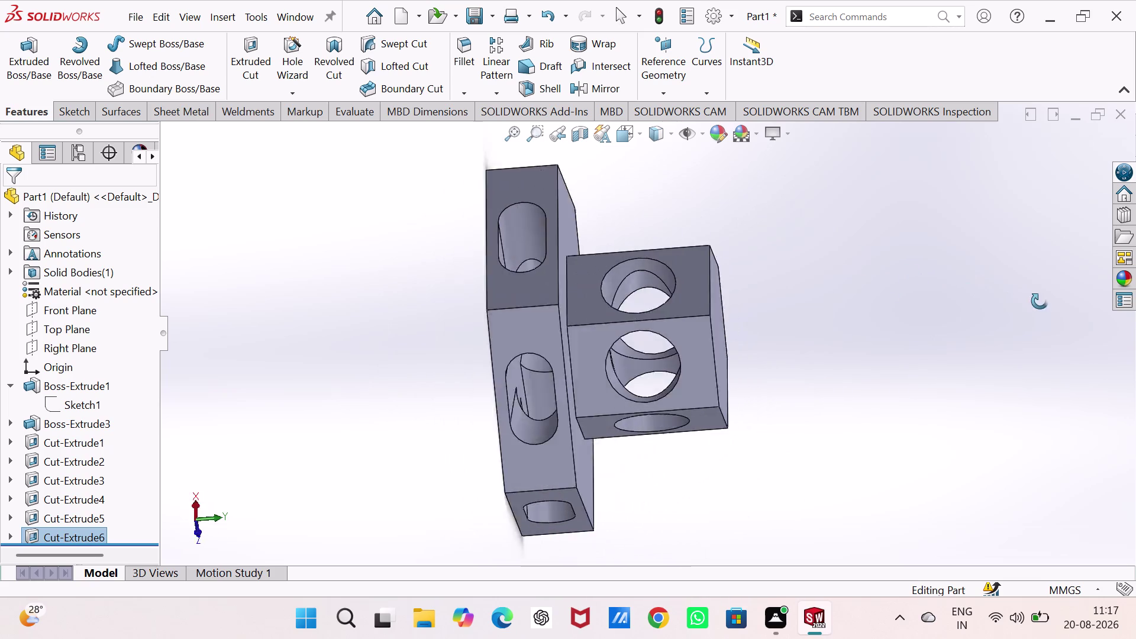
middle_drag(1031, 299, 699, 352)
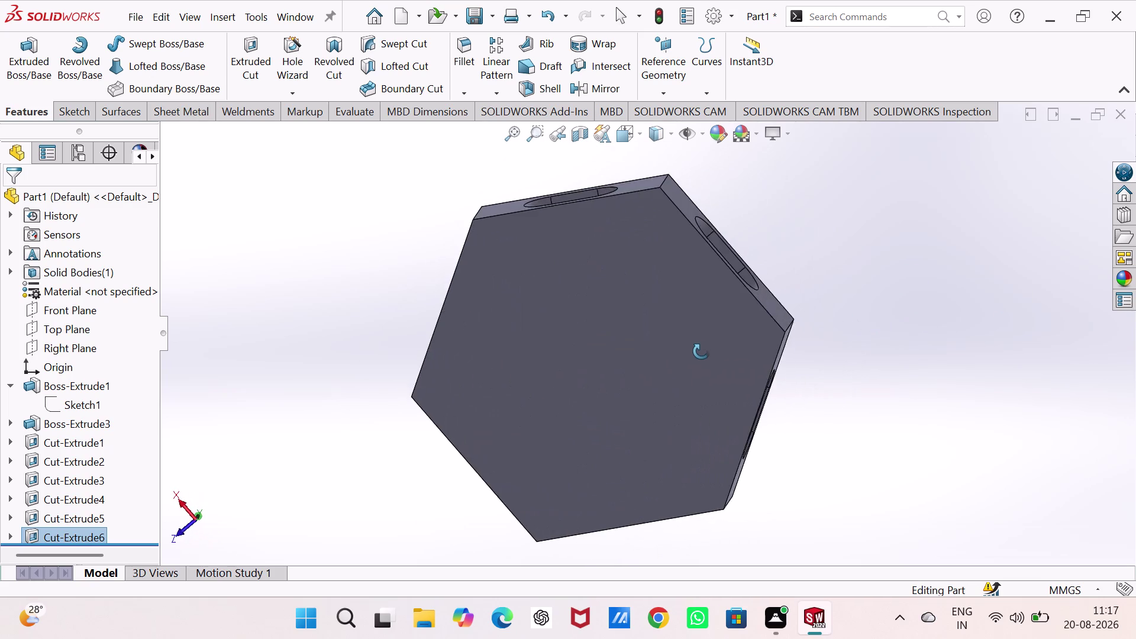
middle_drag(699, 352, 854, 342)
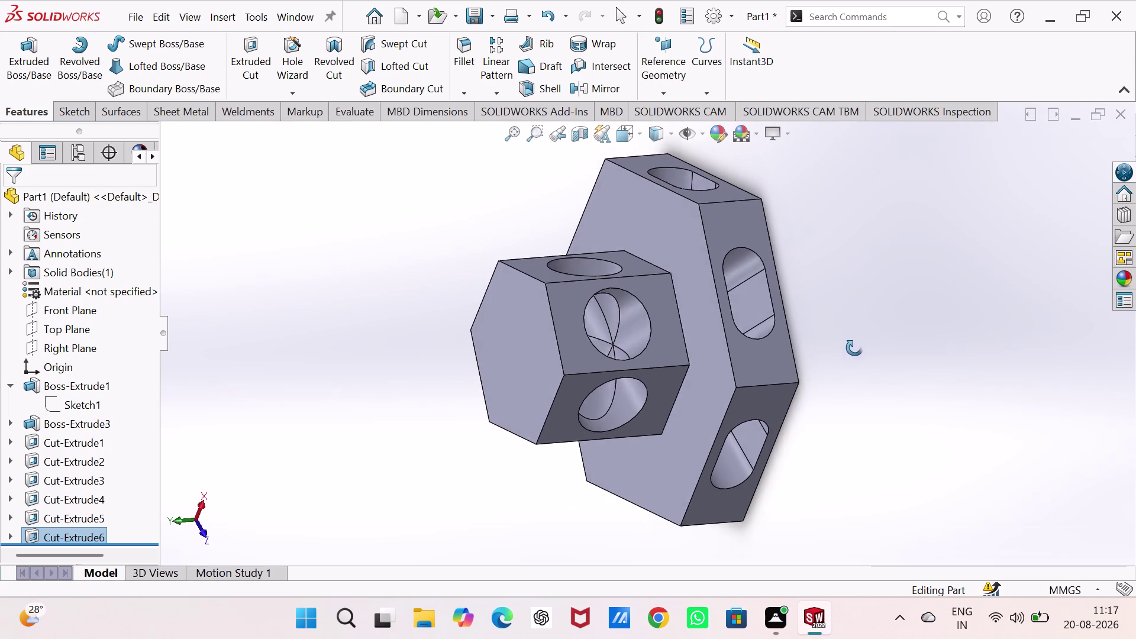
middle_drag(855, 343, 1007, 405)
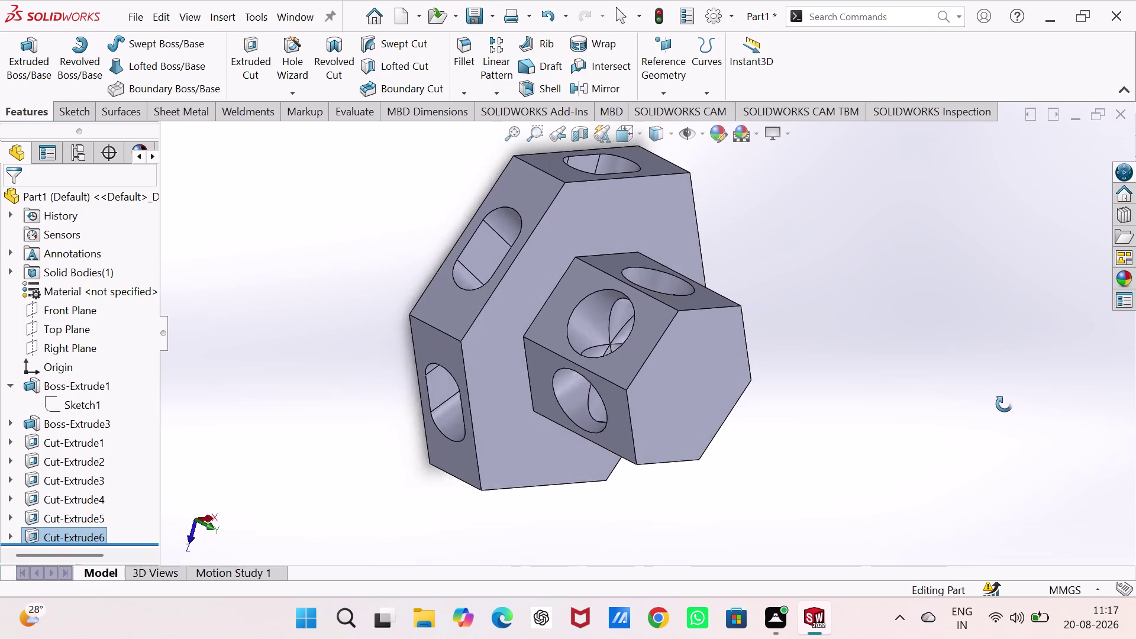
middle_drag(1007, 405, 826, 389)
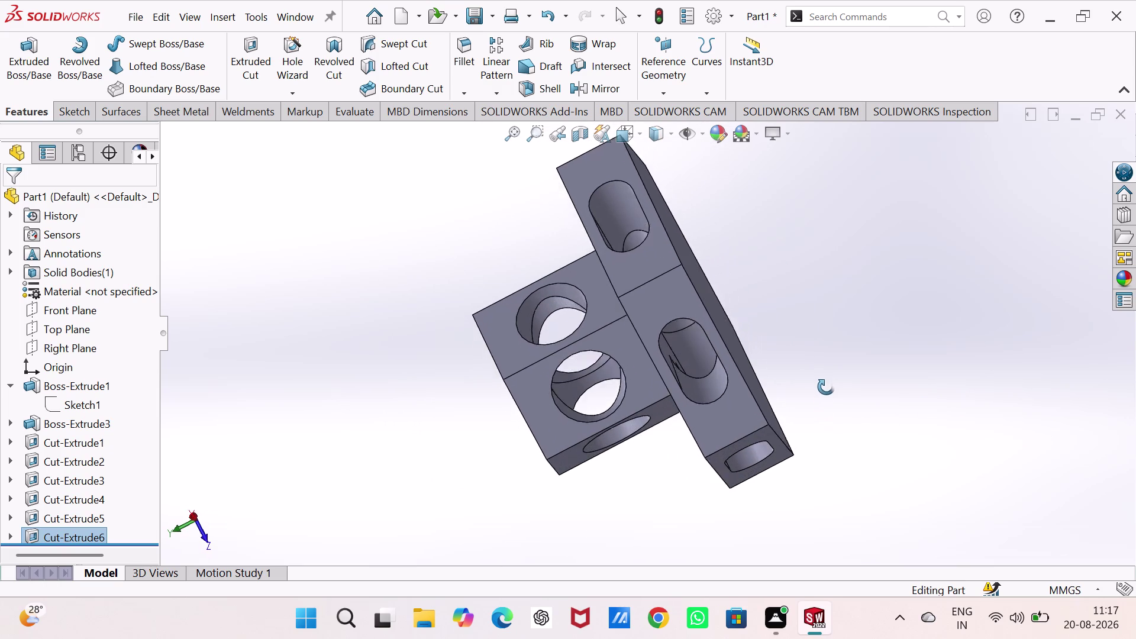
middle_drag(826, 389, 822, 327)
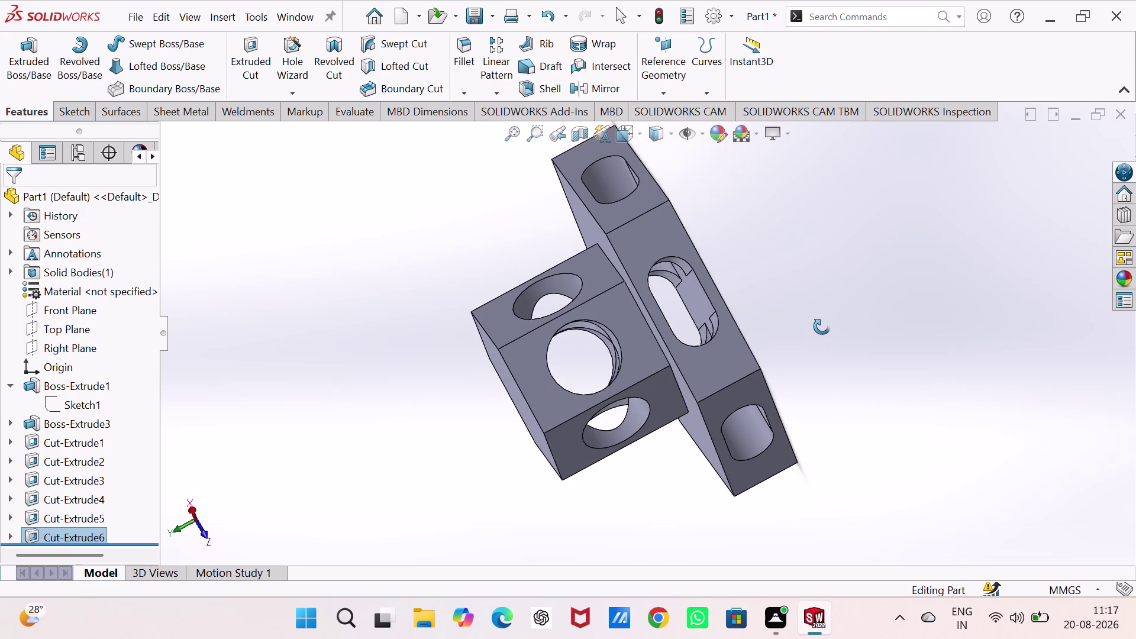
middle_drag(822, 327, 822, 337)
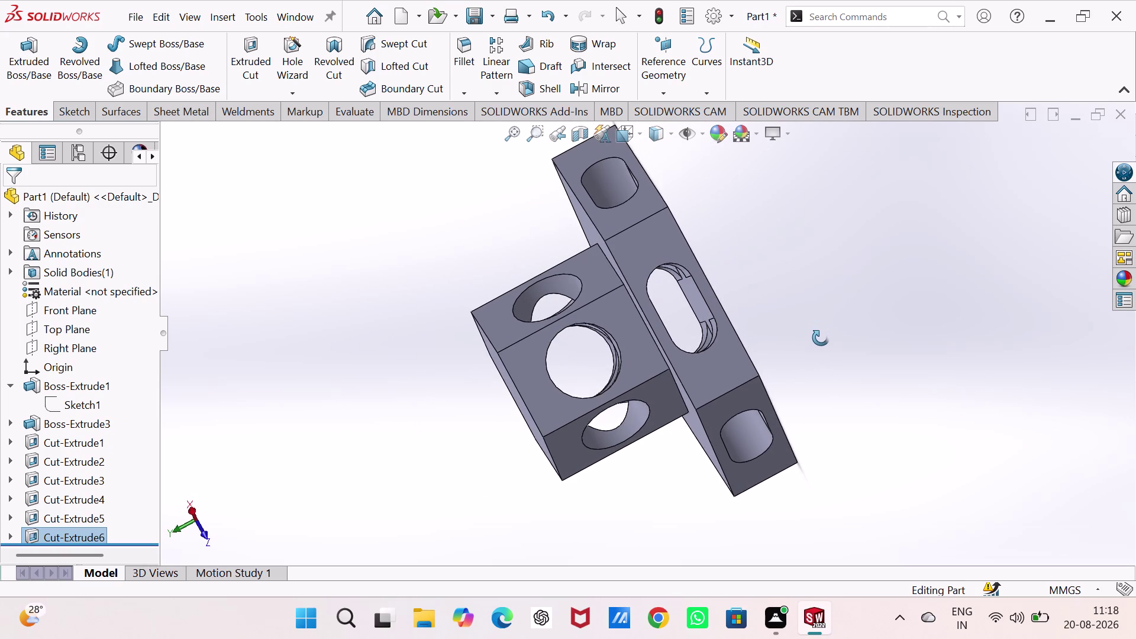
middle_drag(821, 337, 819, 342)
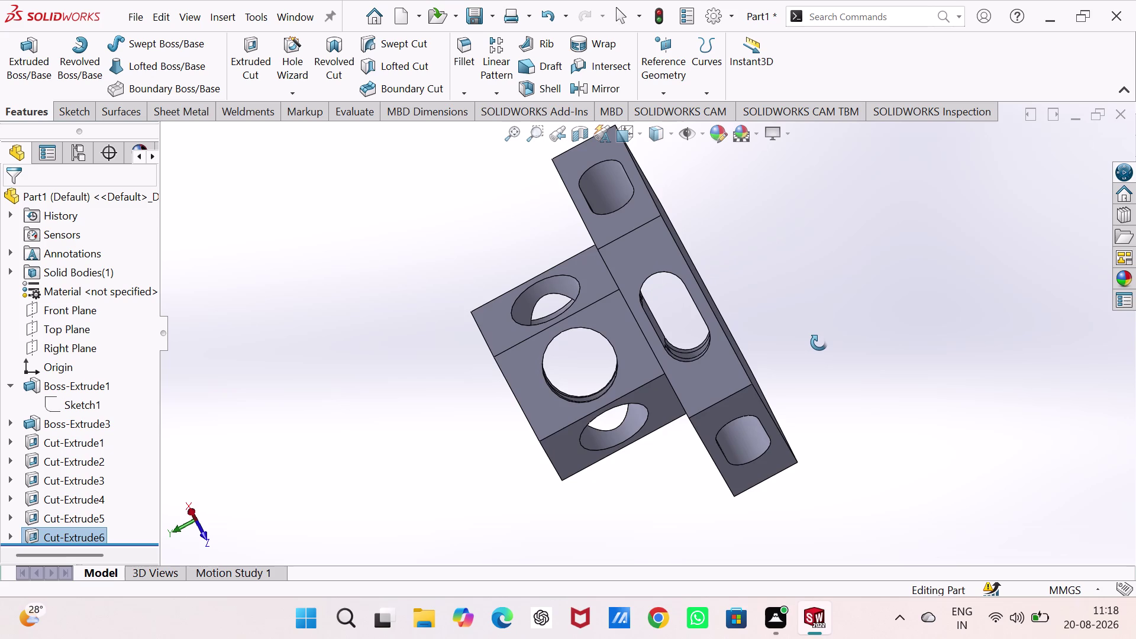
middle_drag(819, 343, 818, 338)
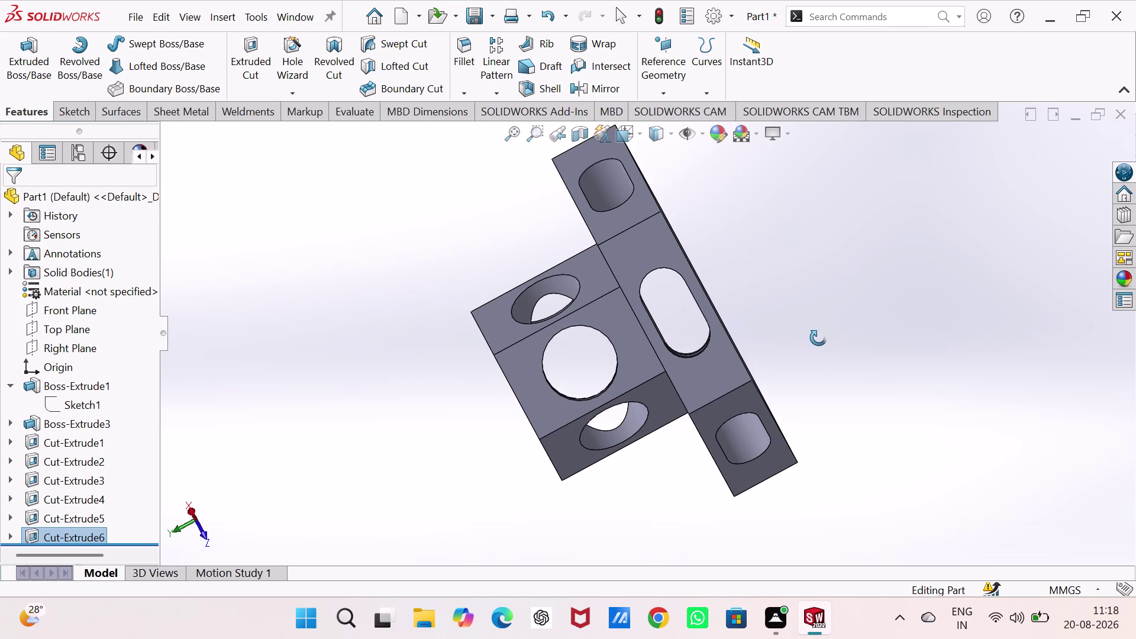
middle_drag(818, 338, 818, 337)
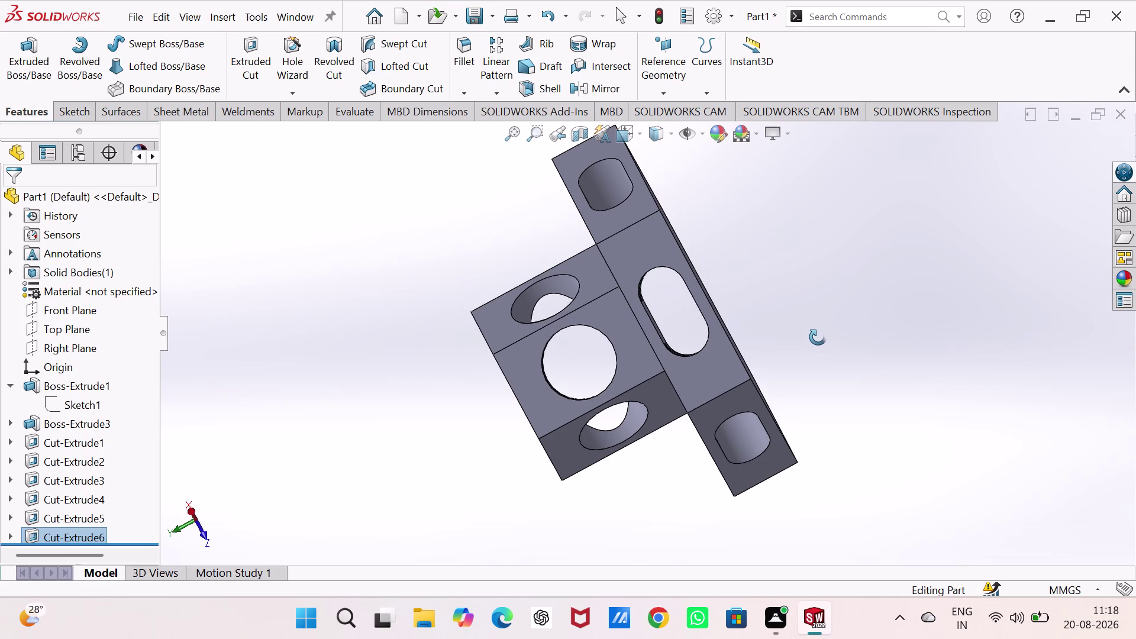
middle_drag(818, 337, 818, 334)
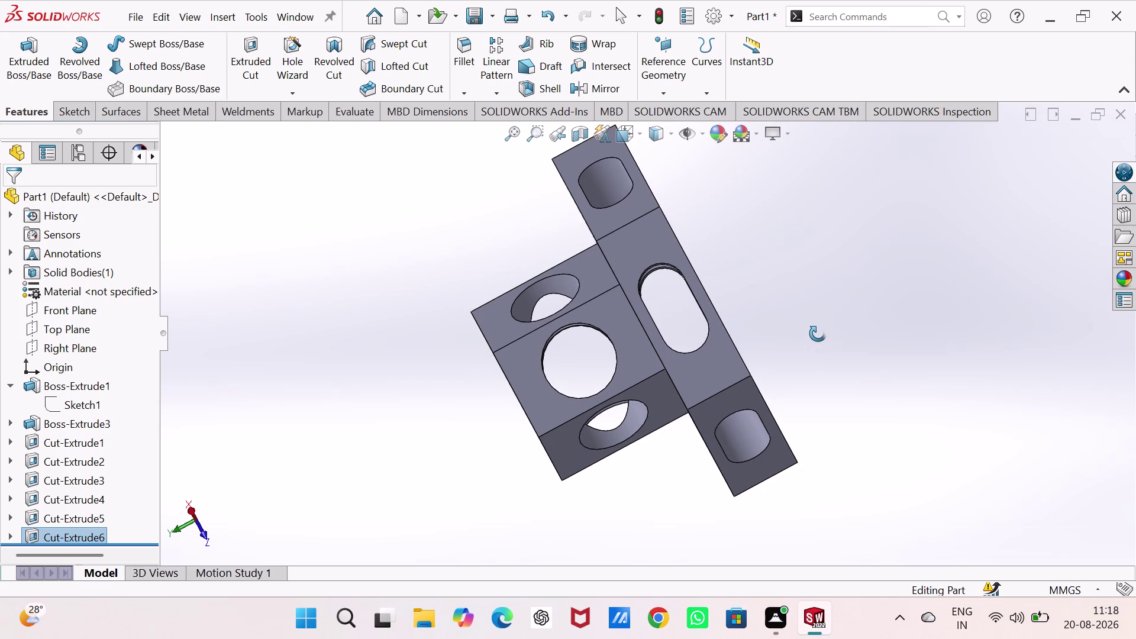
middle_drag(818, 334, 819, 334)
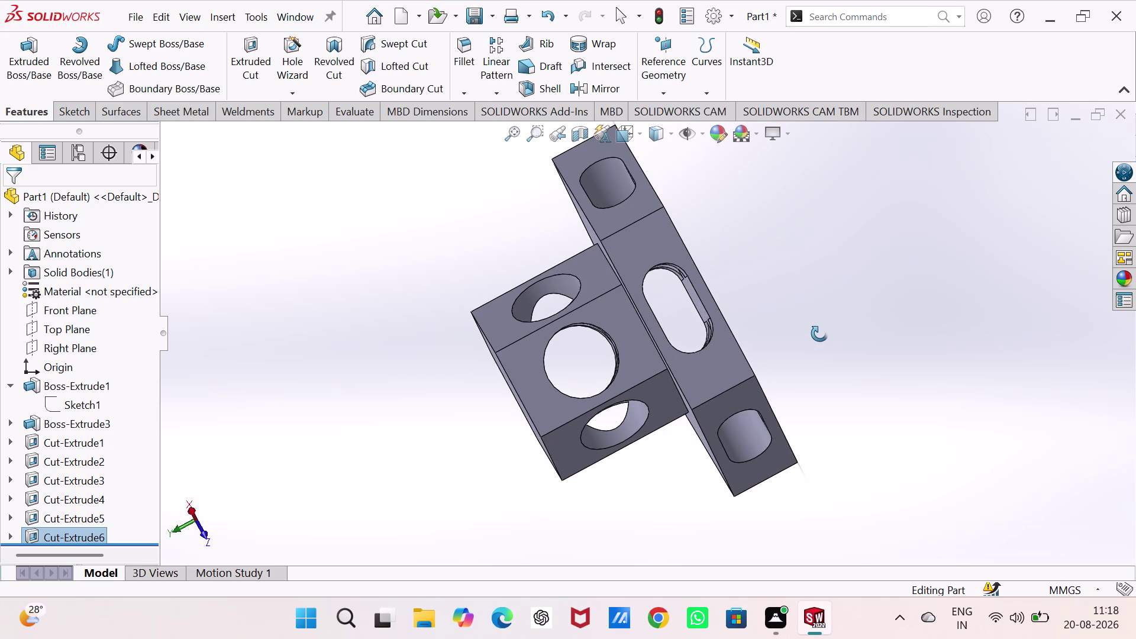
Orbit around the slotted base and underside, then right-click the part's Material entry.
middle_drag(820, 334, 935, 328)
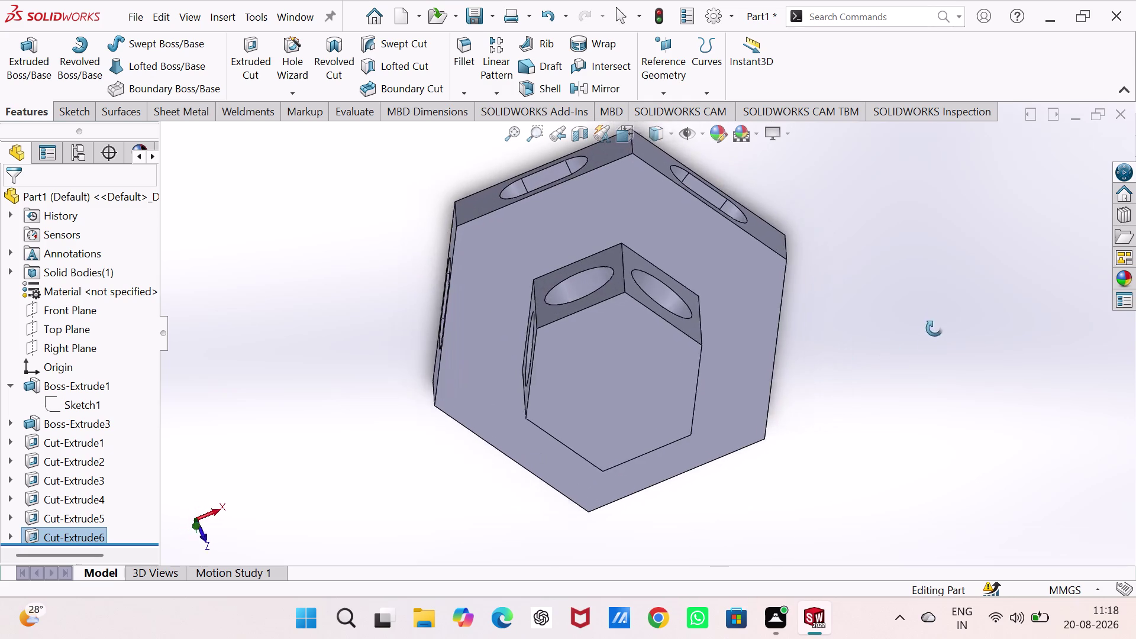
middle_drag(935, 329, 947, 296)
middle_drag(831, 527, 837, 352)
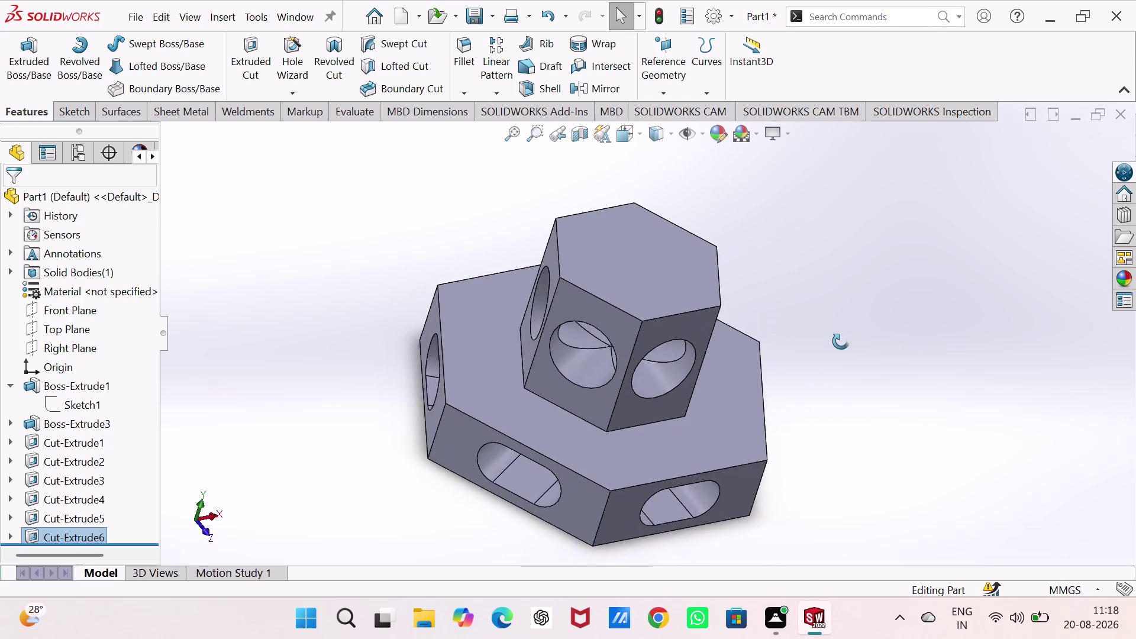
middle_drag(838, 352, 879, 288)
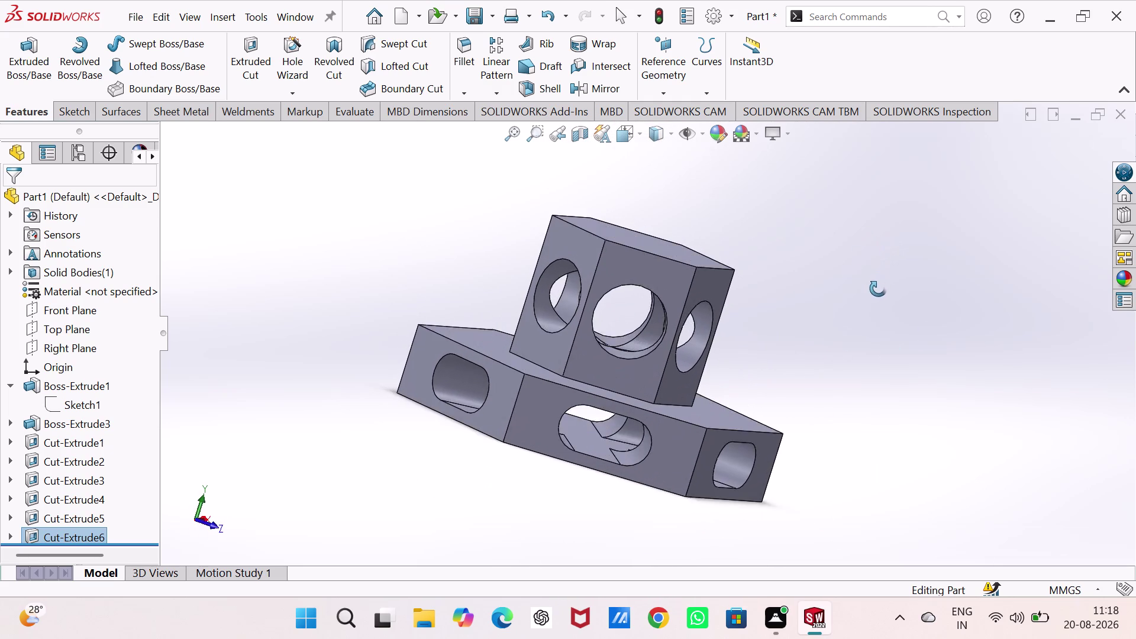
middle_drag(879, 288, 870, 289)
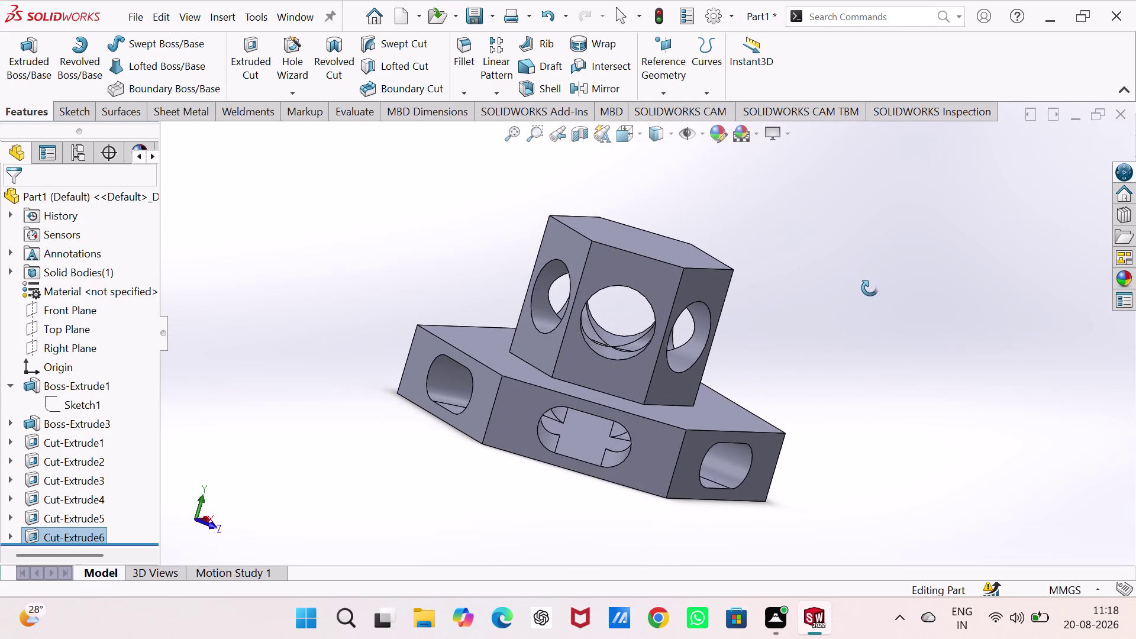
middle_drag(871, 289, 869, 283)
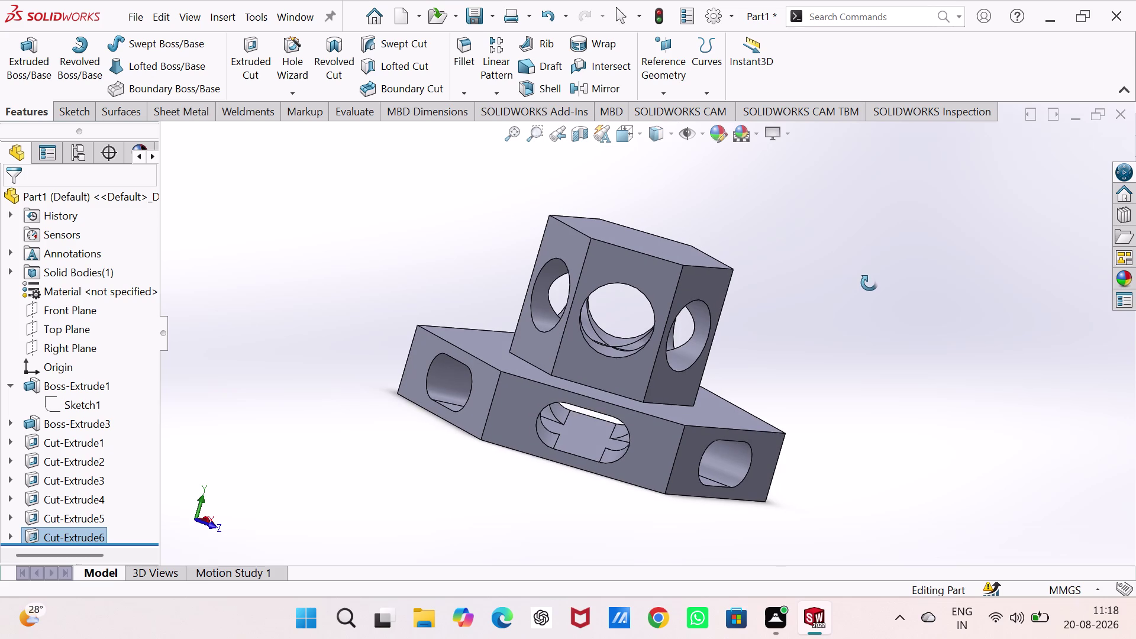
middle_drag(869, 283, 870, 264)
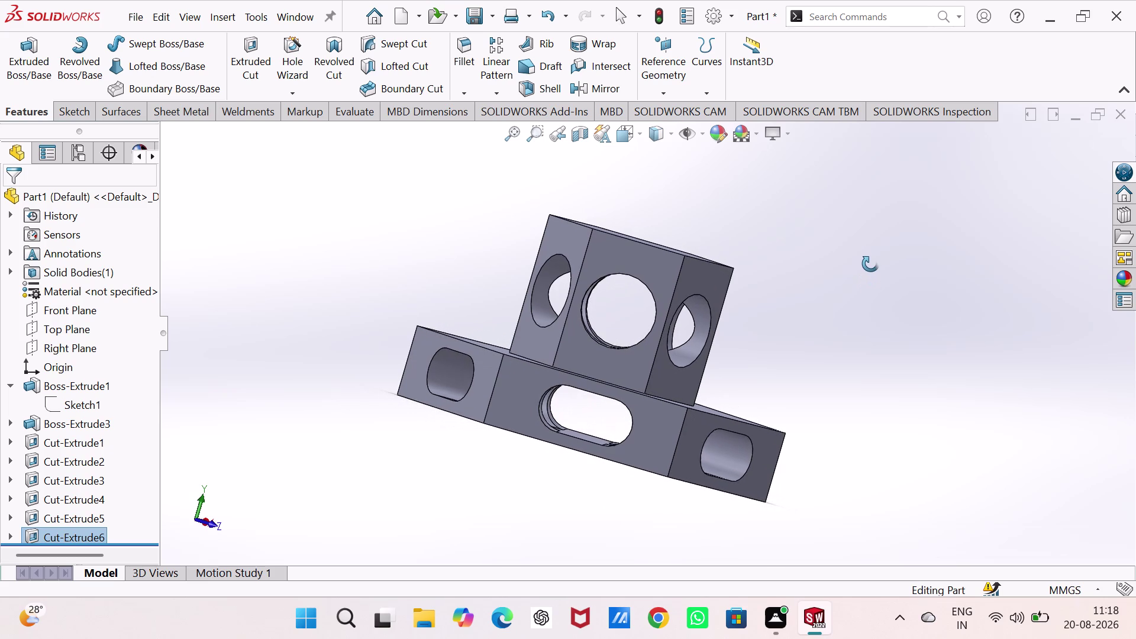
middle_drag(871, 264, 876, 257)
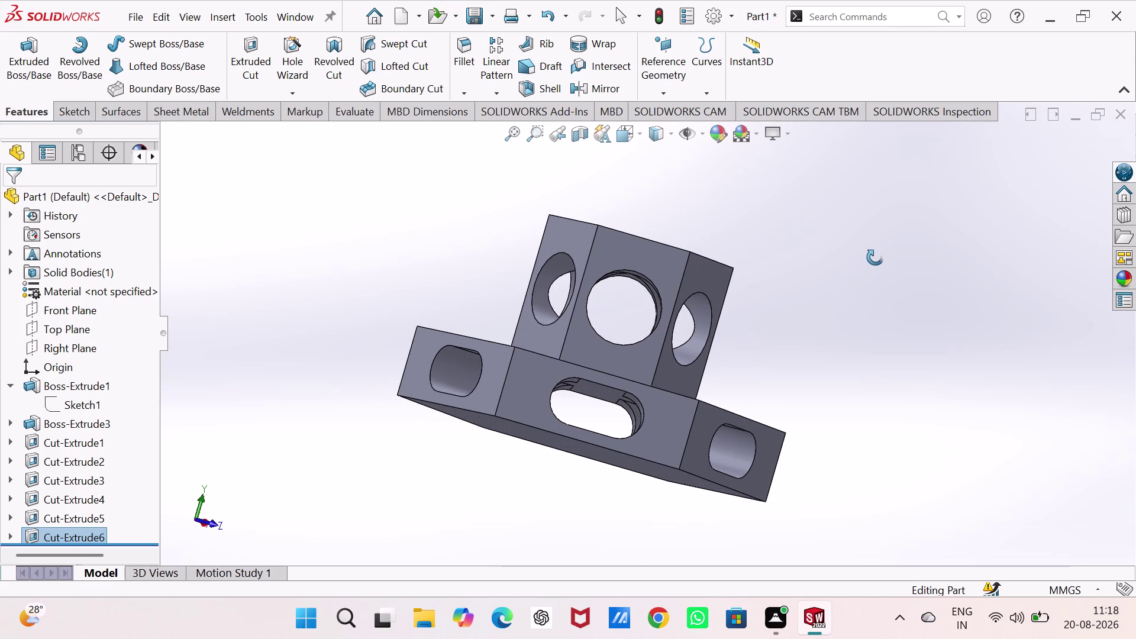
middle_drag(875, 258, 874, 260)
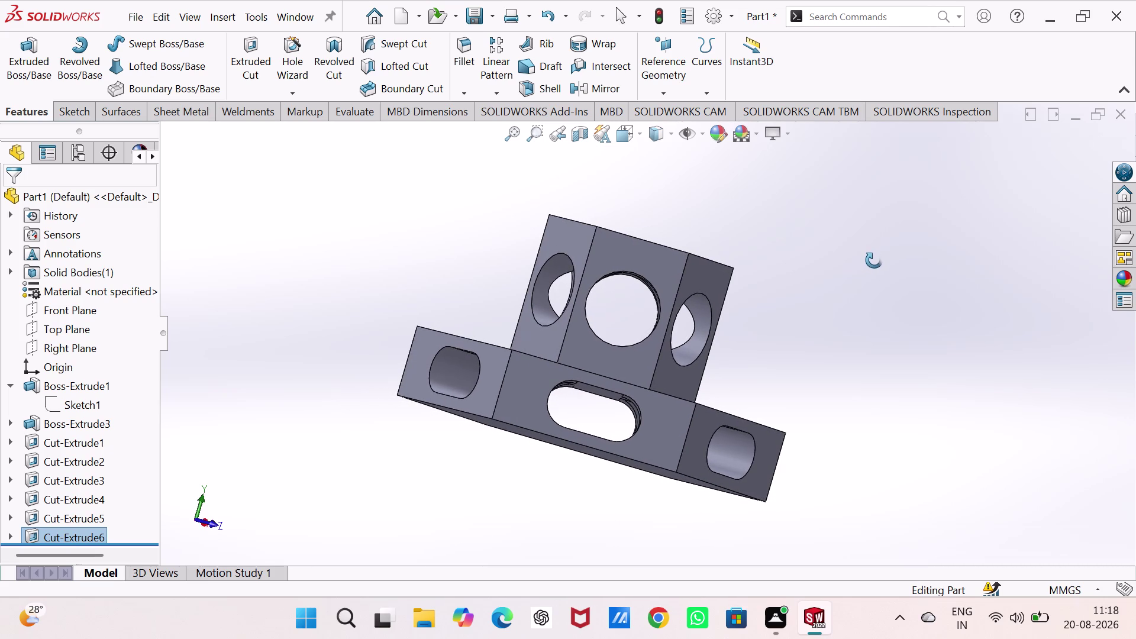
middle_drag(874, 260, 873, 266)
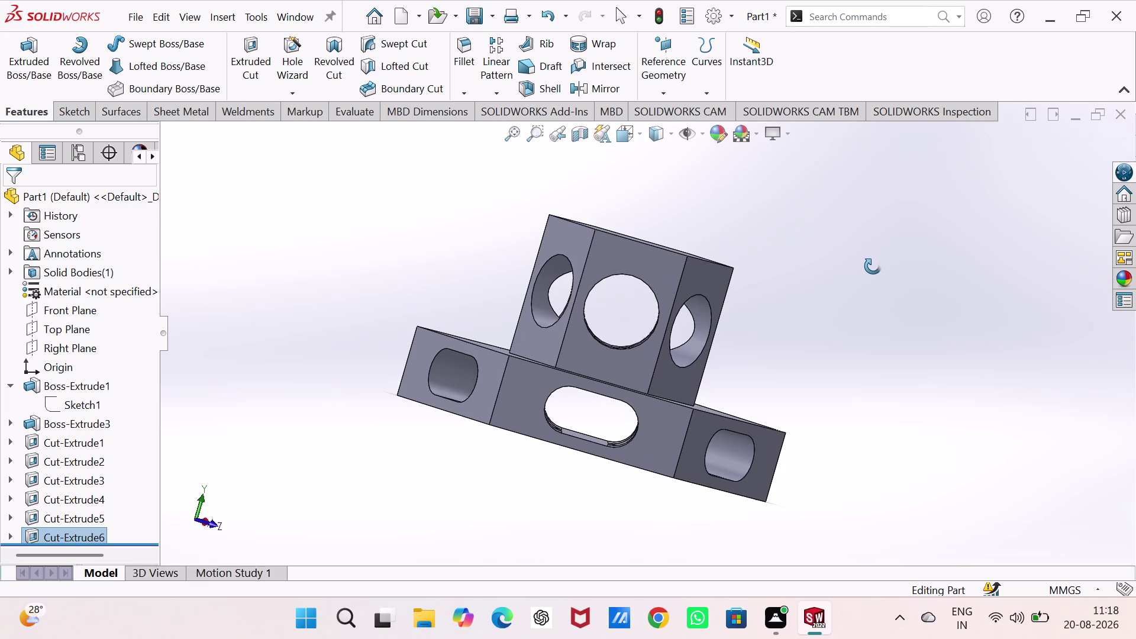
middle_drag(873, 266, 872, 267)
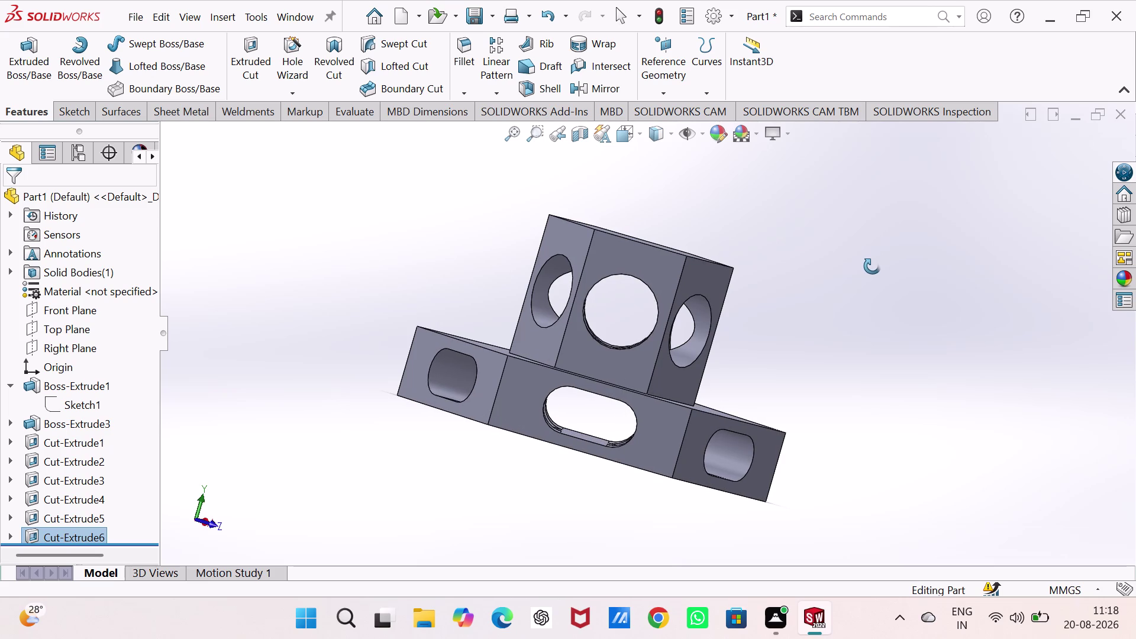
middle_drag(873, 266, 665, 240)
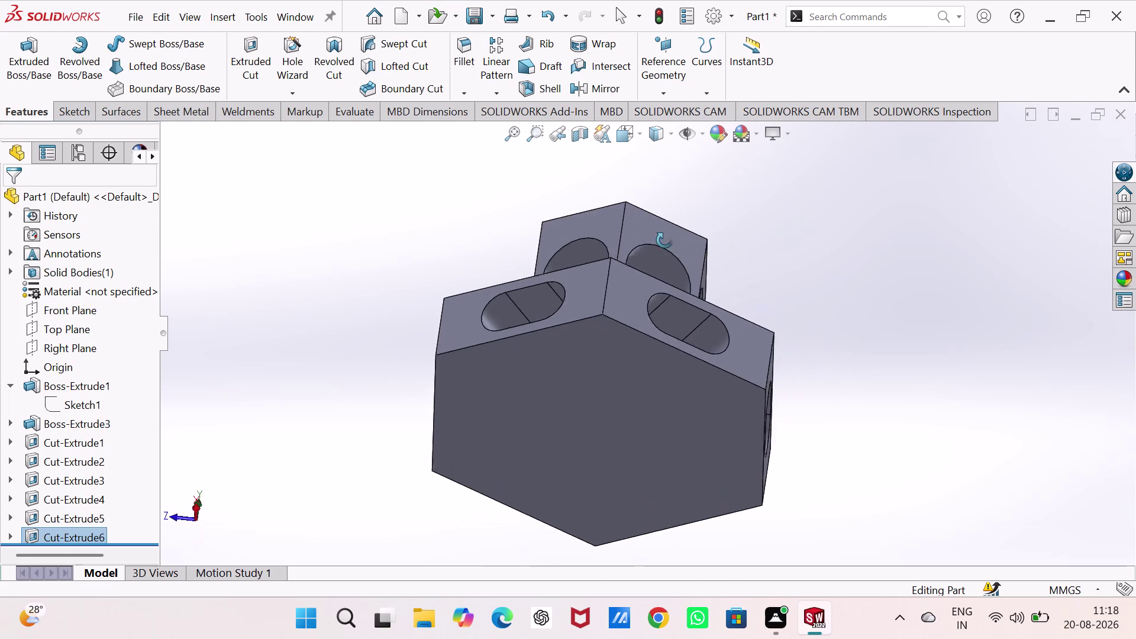
middle_drag(665, 240, 863, 547)
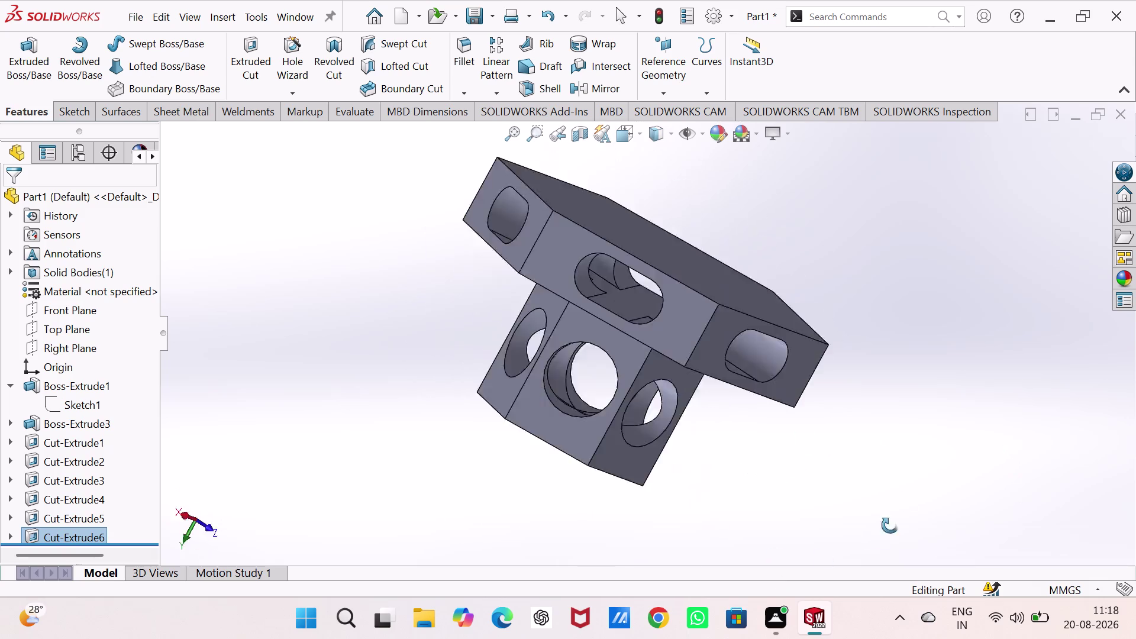
middle_drag(863, 546, 1002, 402)
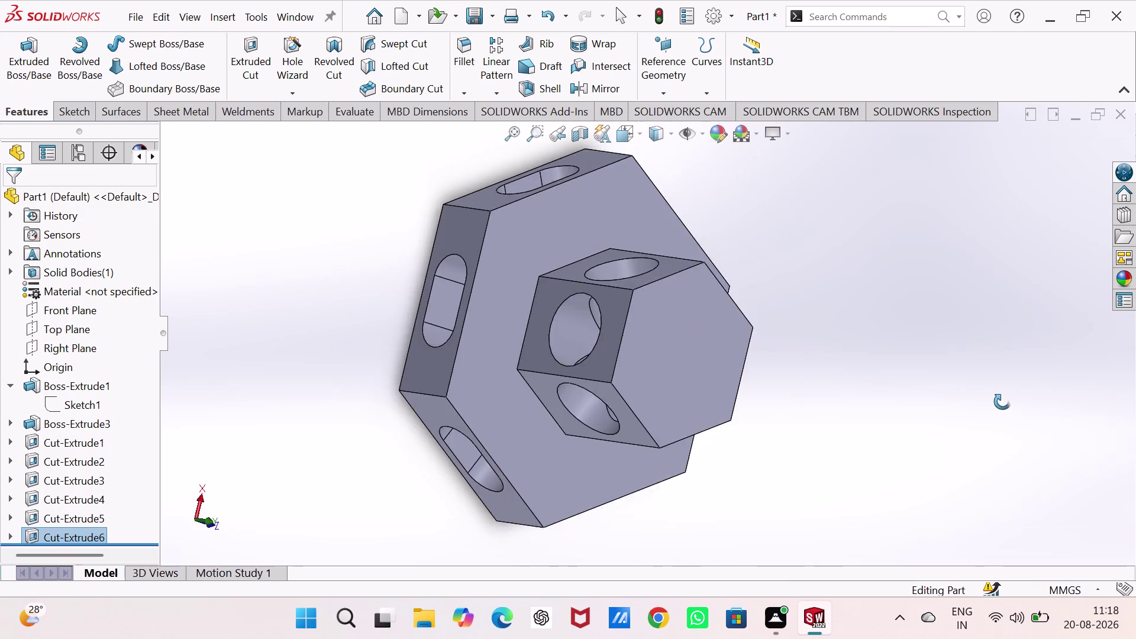
middle_drag(1002, 402, 981, 448)
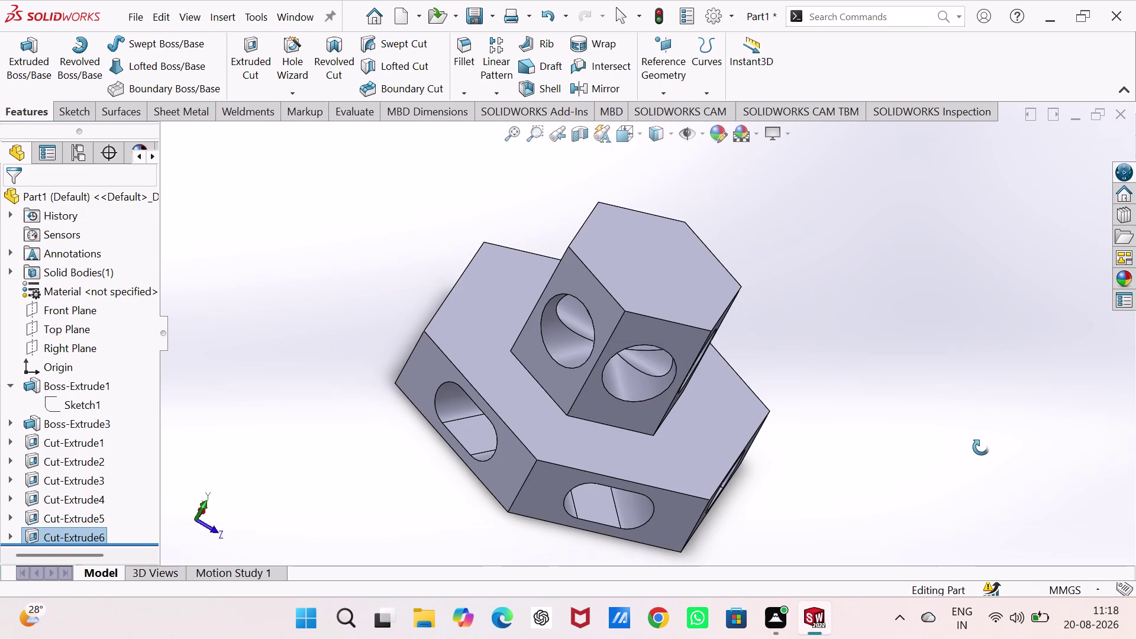
middle_drag(981, 447, 942, 293)
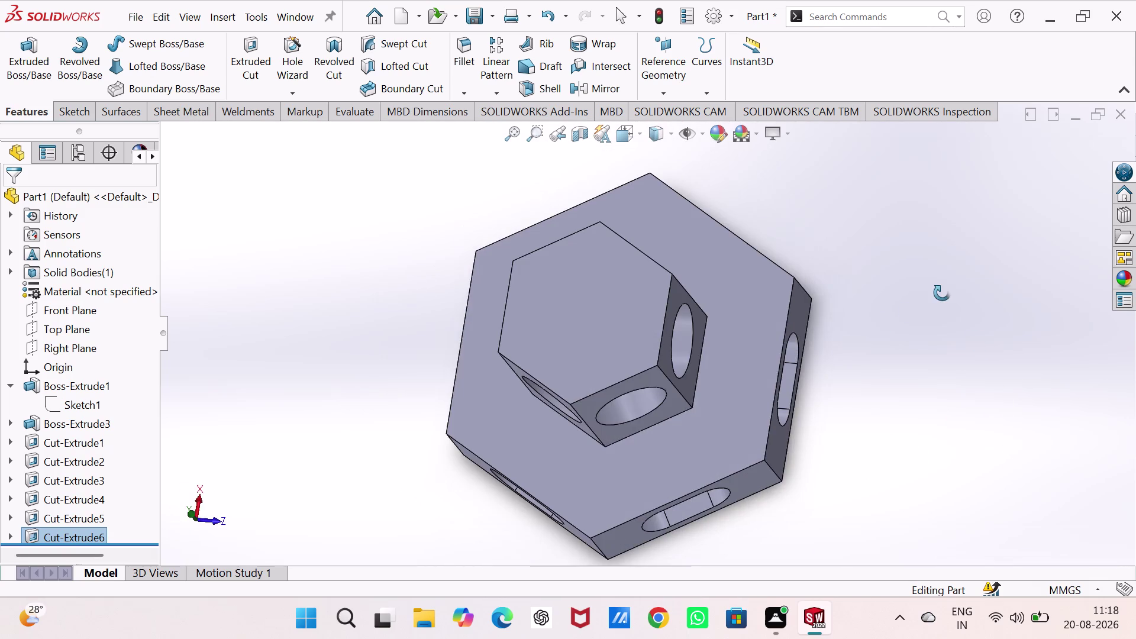
middle_drag(942, 293, 780, 357)
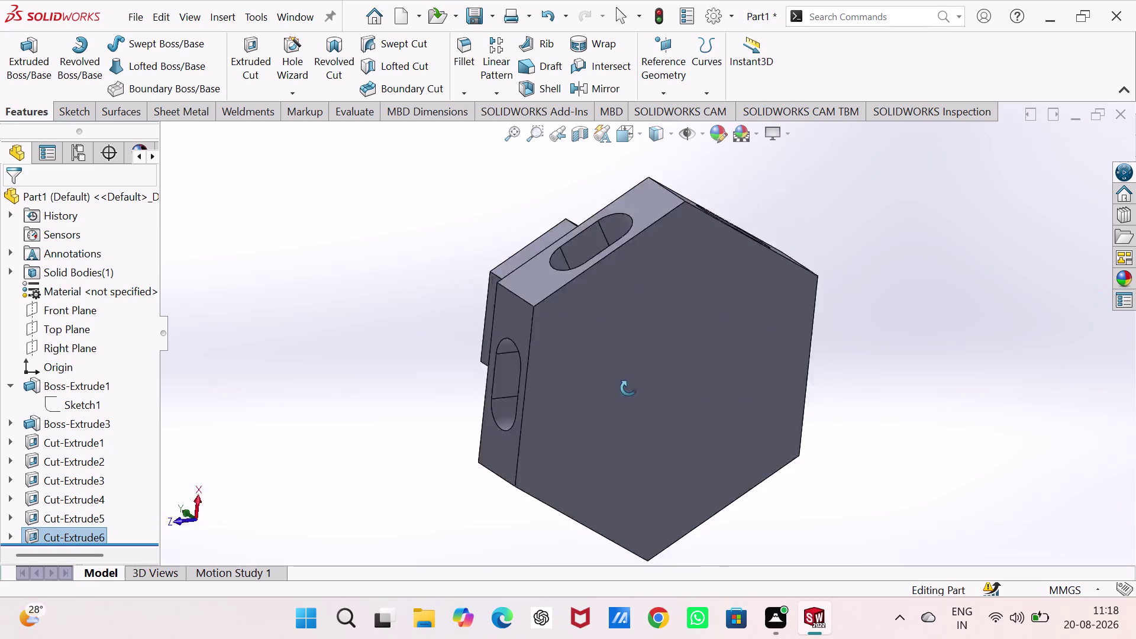
middle_drag(779, 358, 581, 480)
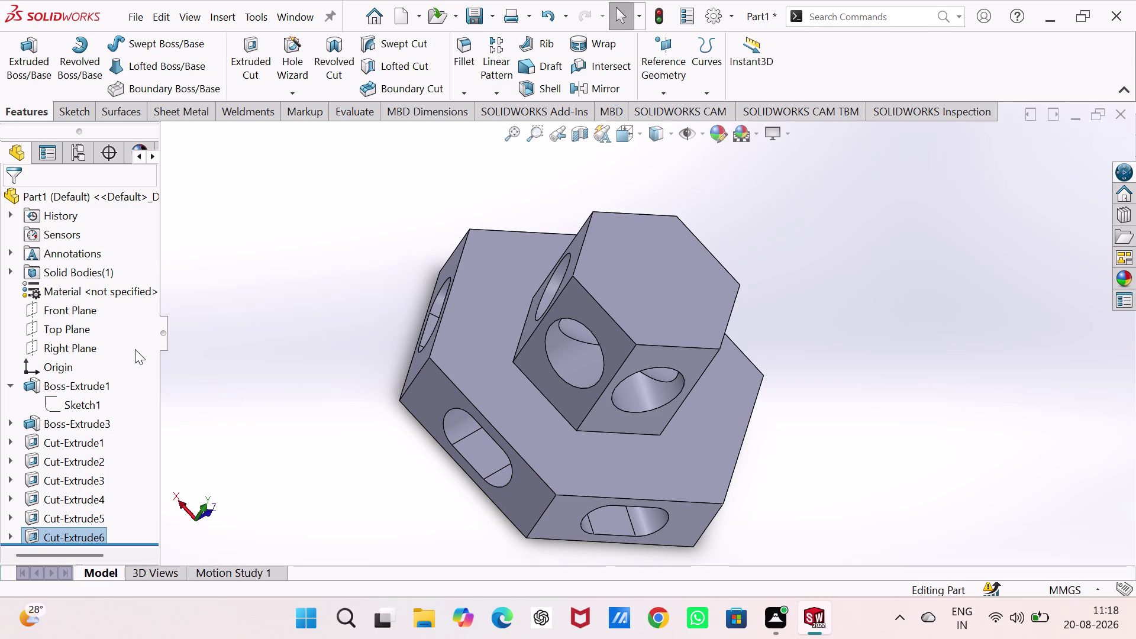
right_click(126, 291)
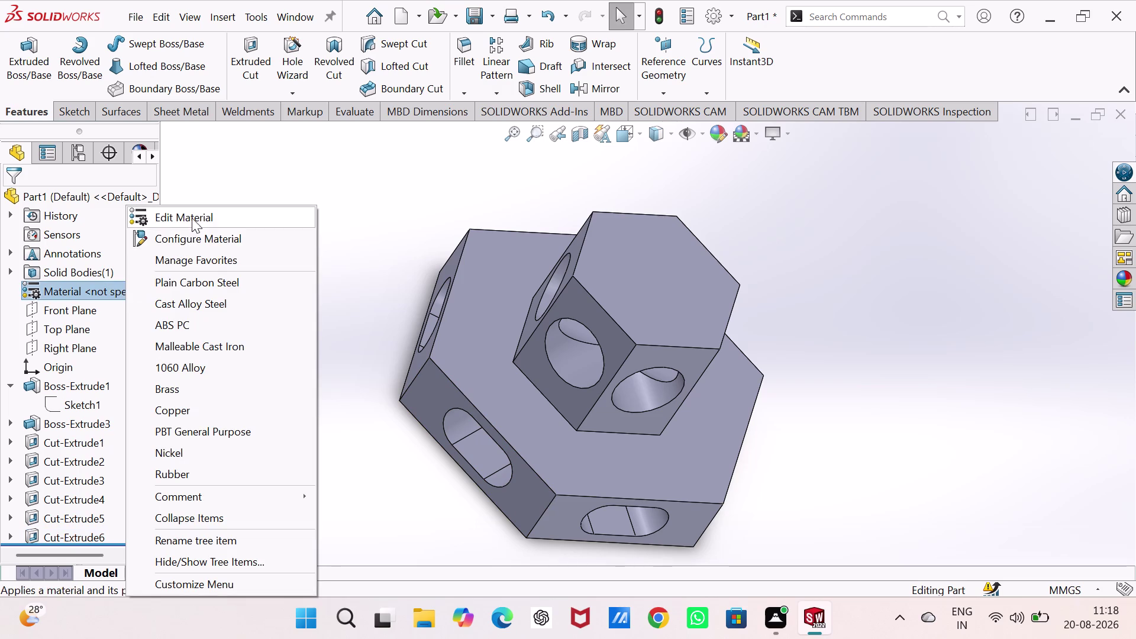
Assign Ductile Iron from the Iron category as the part material.
click(193, 216)
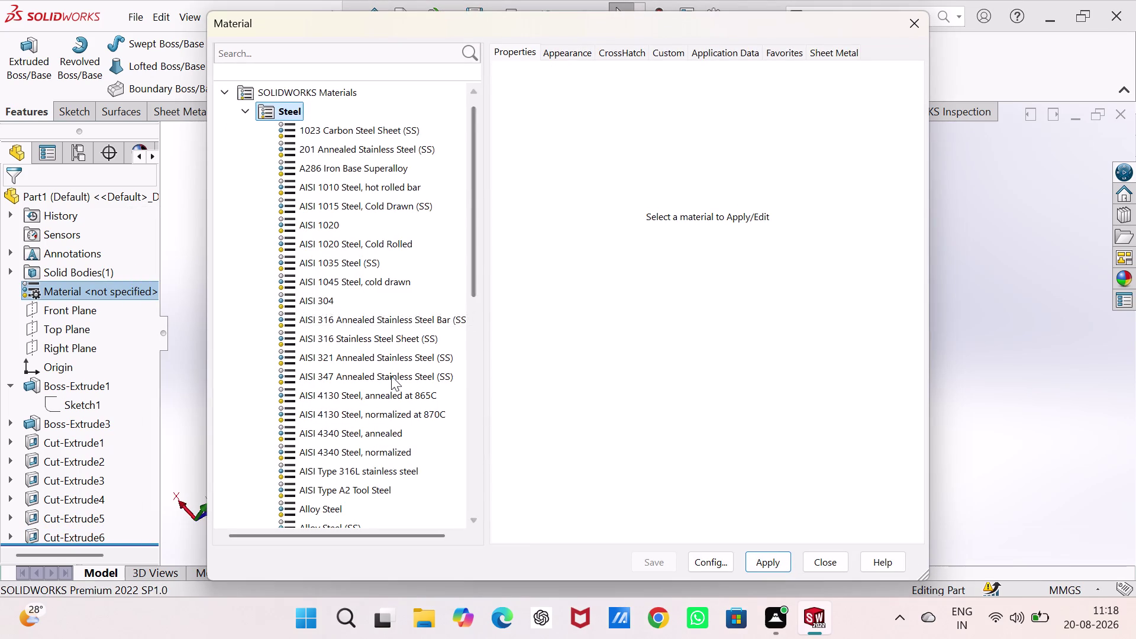
scroll(down, 3)
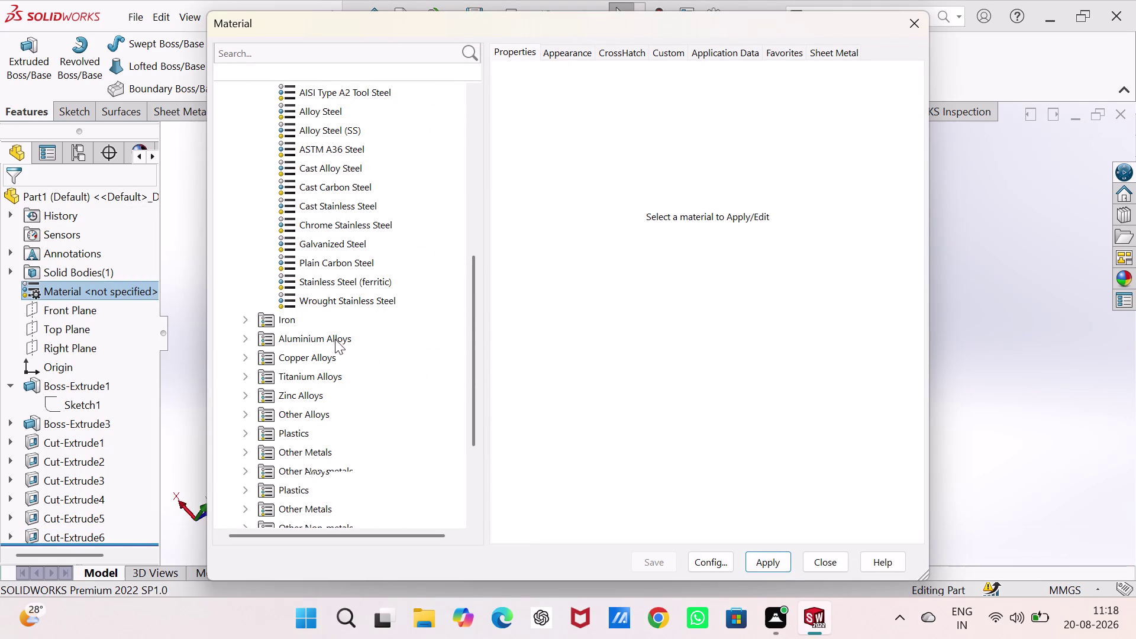
click(294, 319)
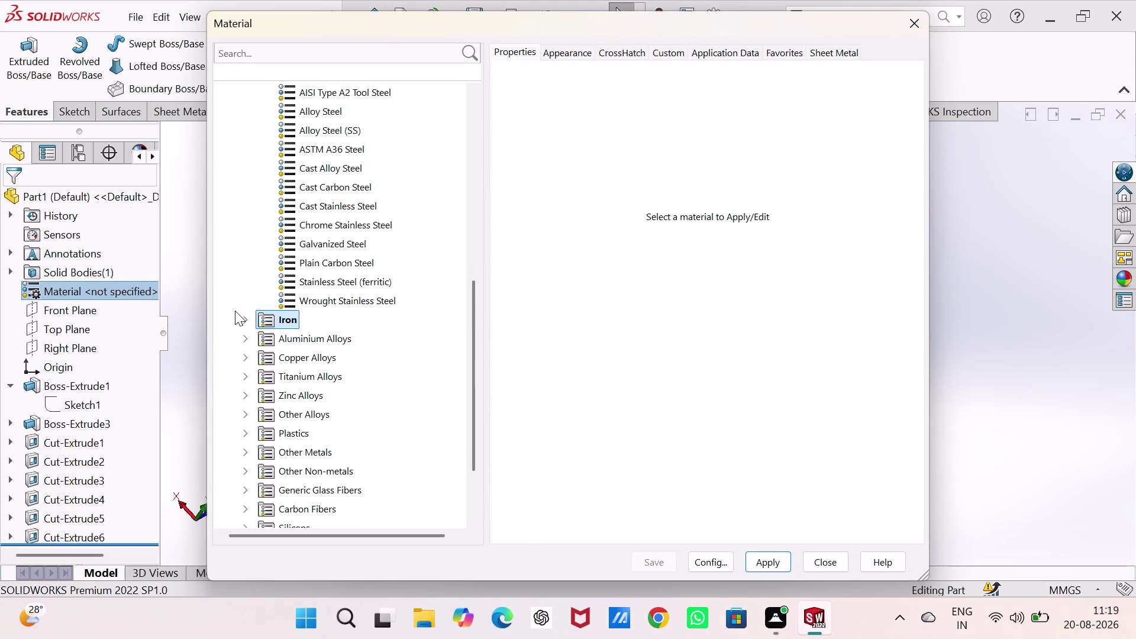
click(243, 311)
click(319, 341)
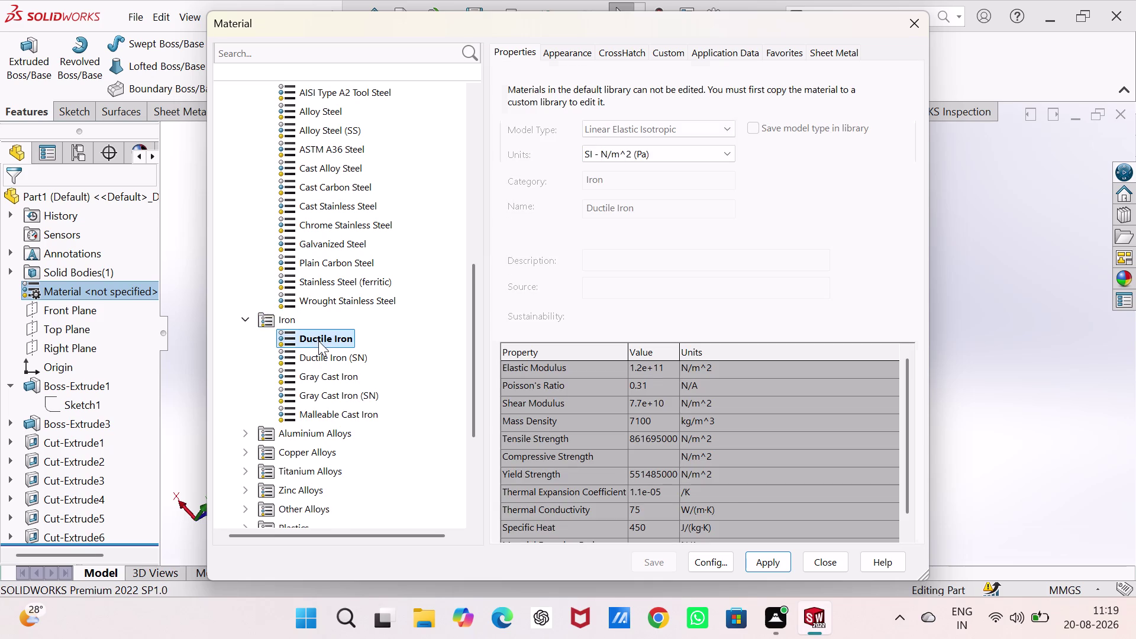
click(763, 561)
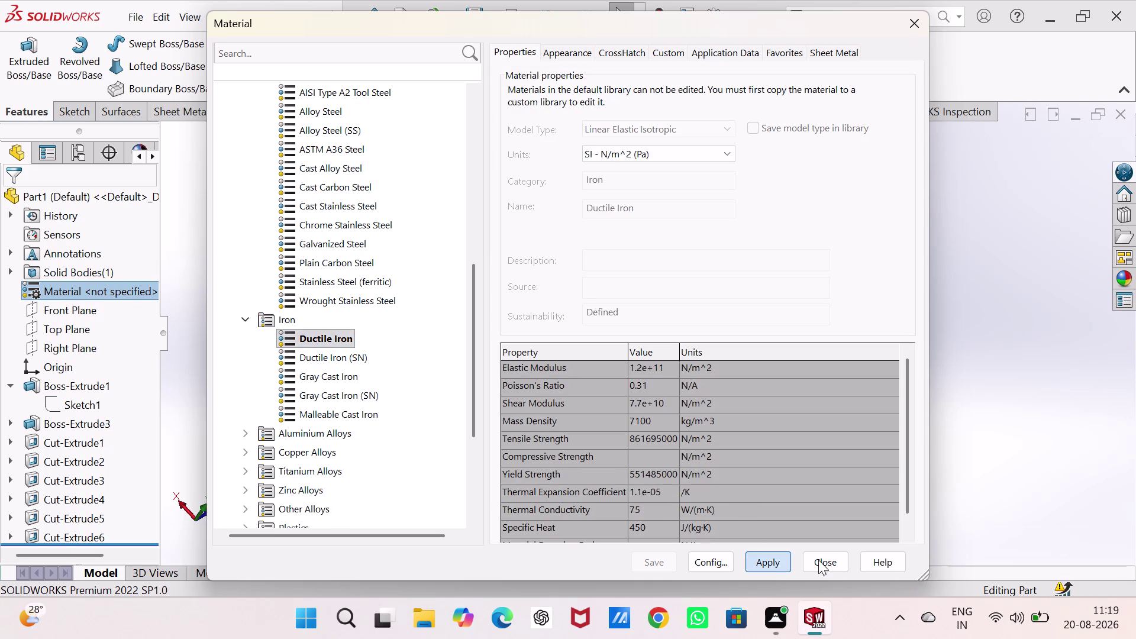
click(824, 559)
Orbit to check the ductile iron bracket and start saving the part with Ctrl+S.
click(823, 397)
middle_drag(823, 398, 807, 366)
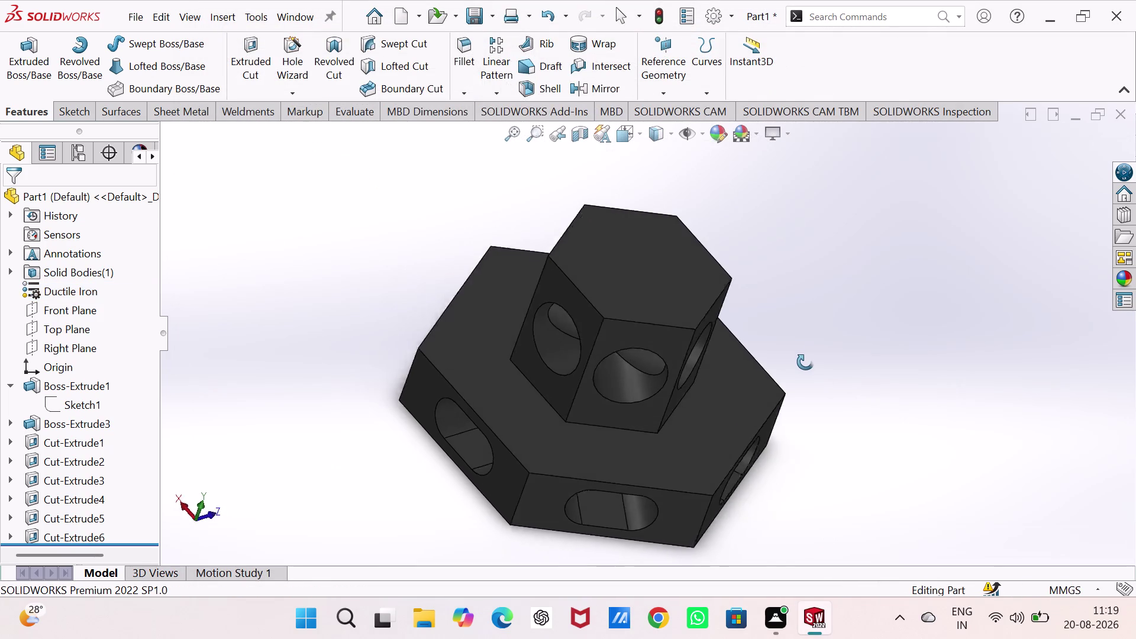
middle_drag(807, 366, 833, 383)
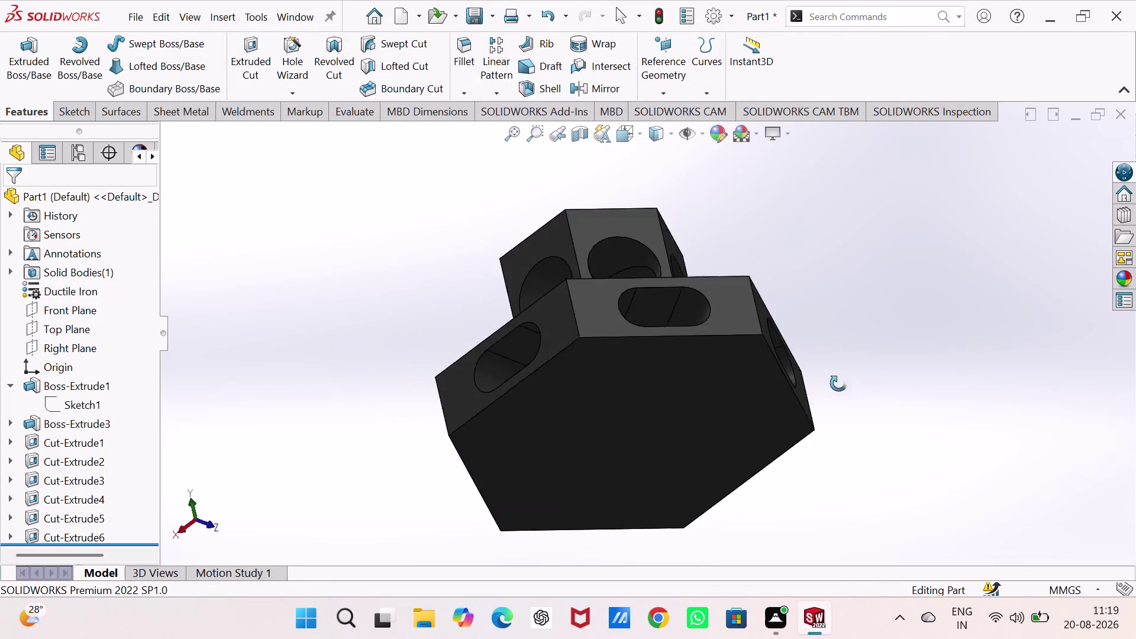
middle_drag(833, 384, 988, 445)
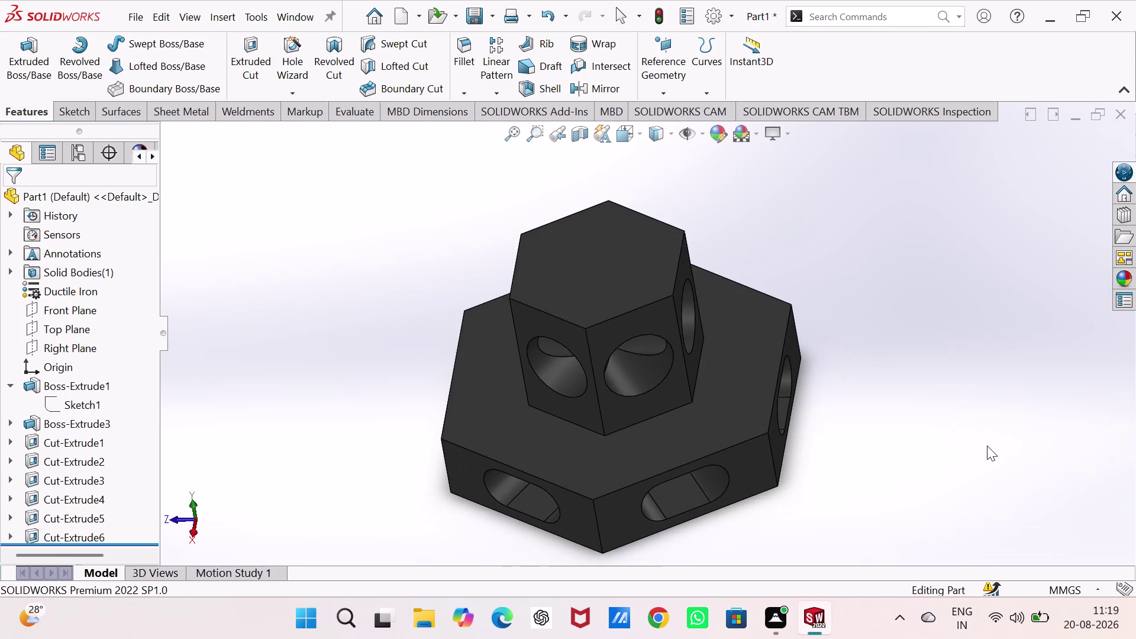
key(ctrl+s)
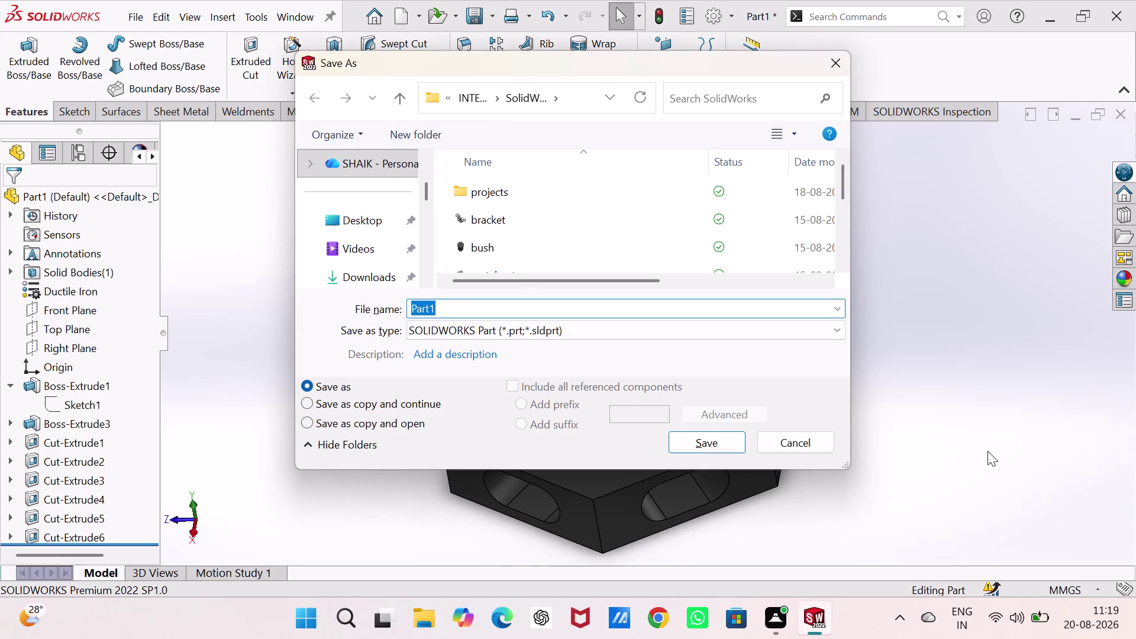
Save the part as 'hexa bracket' in the projects folder and start a new document.
double_click(540, 190)
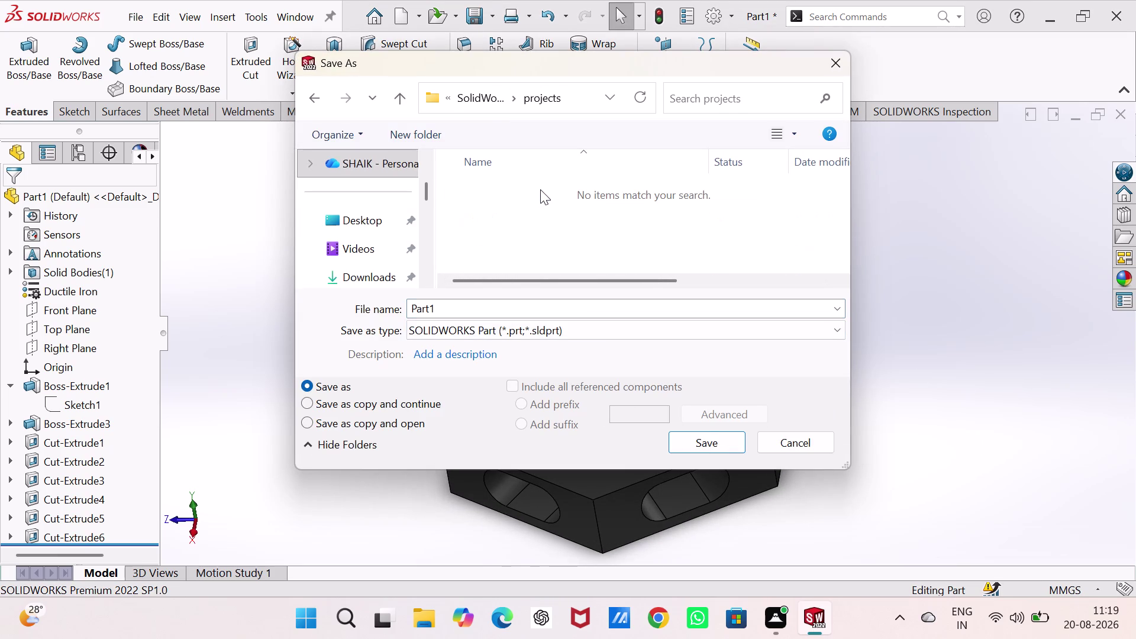
double_click(531, 311)
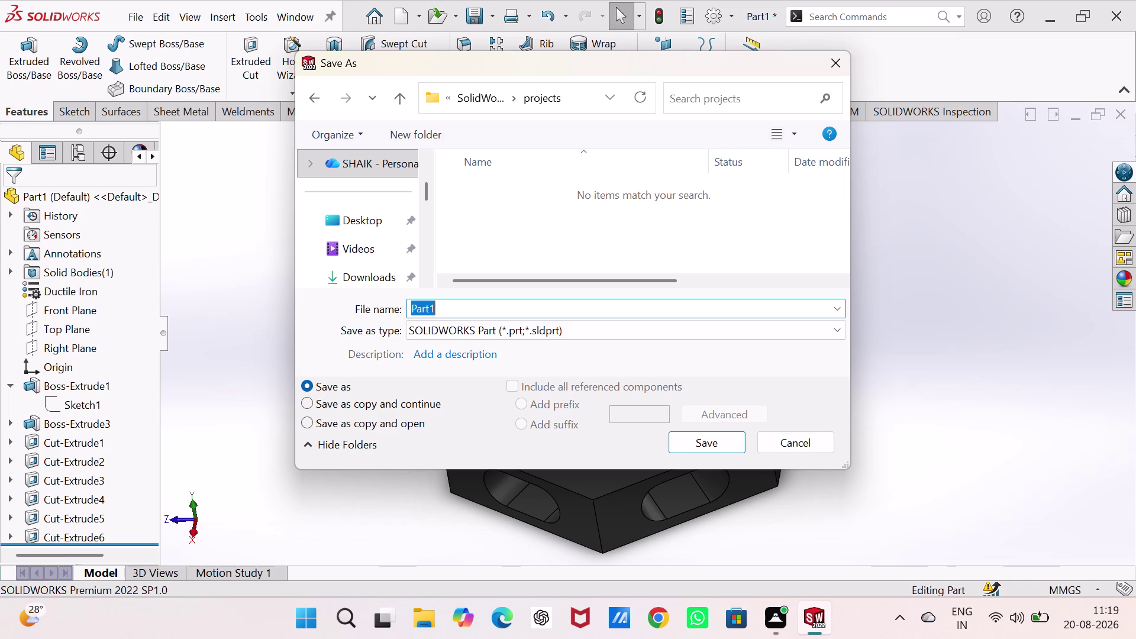
text(he)
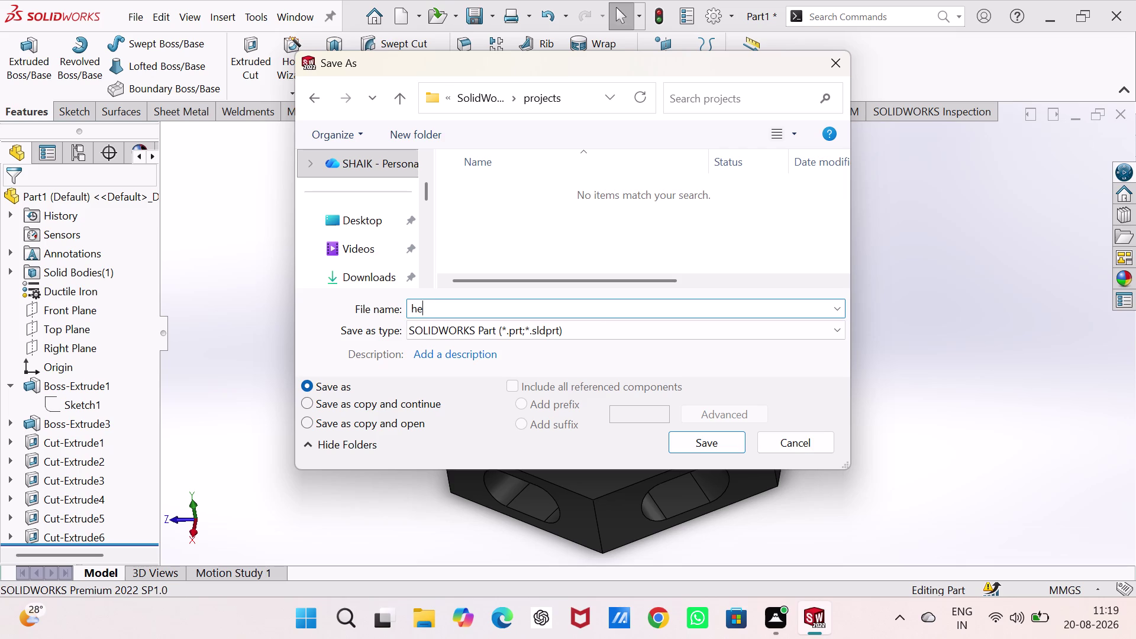
text(xa b)
text(racke)
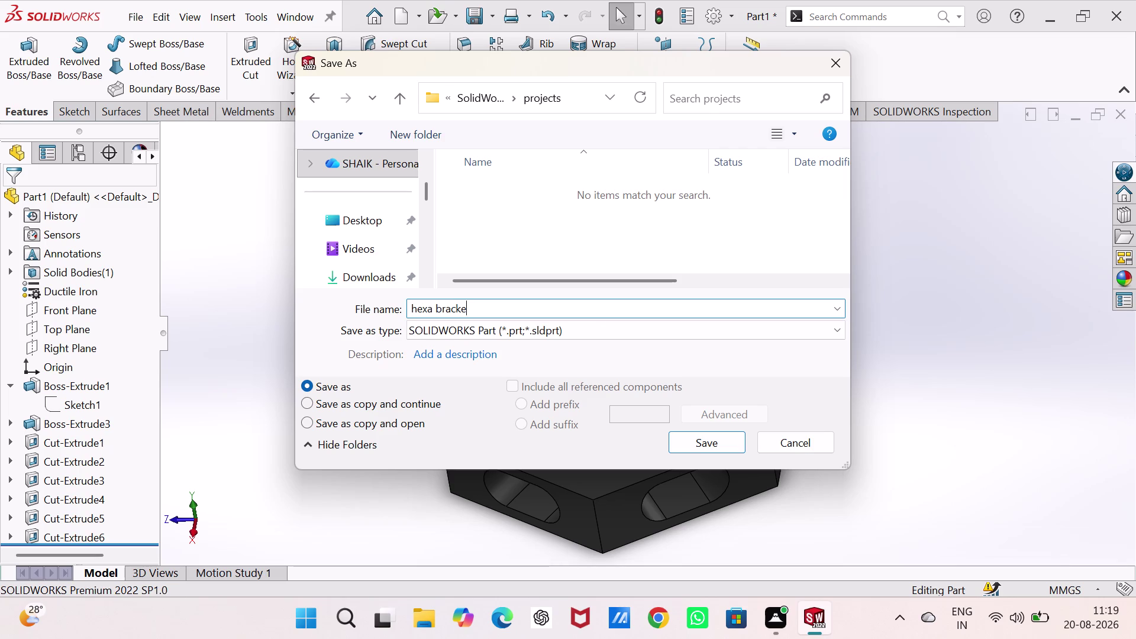
text(t)
key(Return)
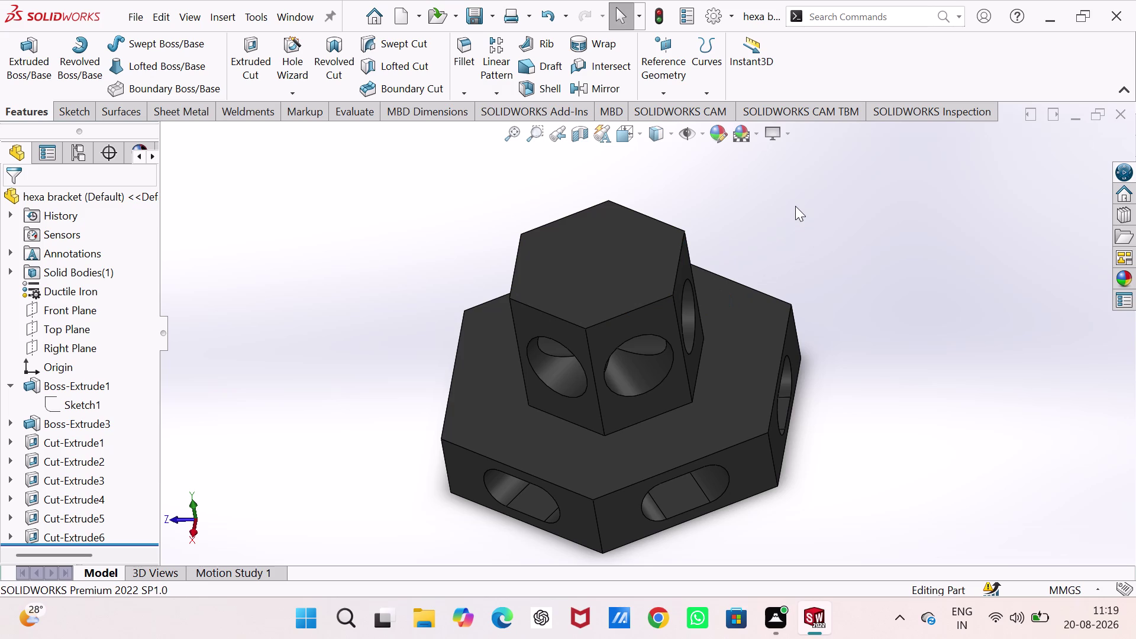
key(ctrl+n)
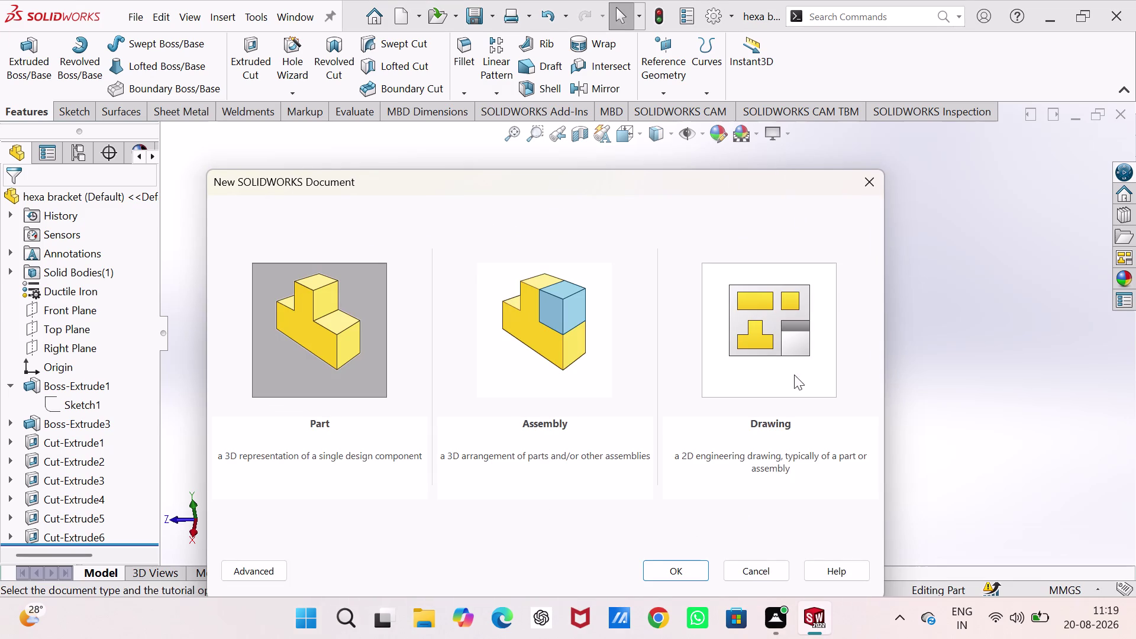
Create a new drawing on an A3 sheet.
click(777, 341)
click(702, 577)
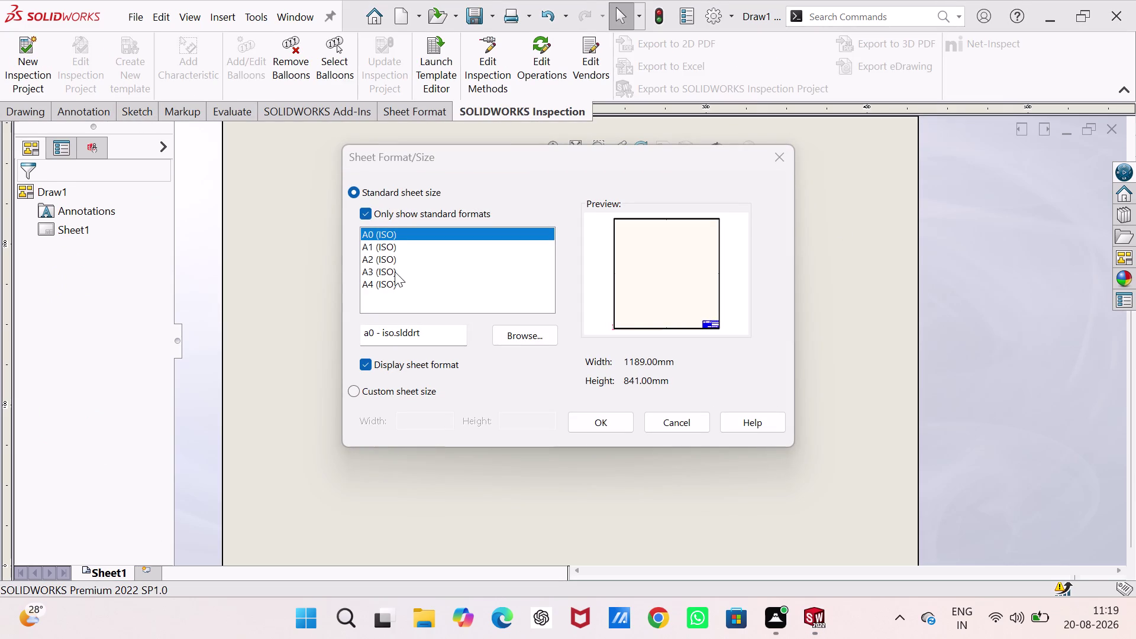
click(396, 270)
click(598, 420)
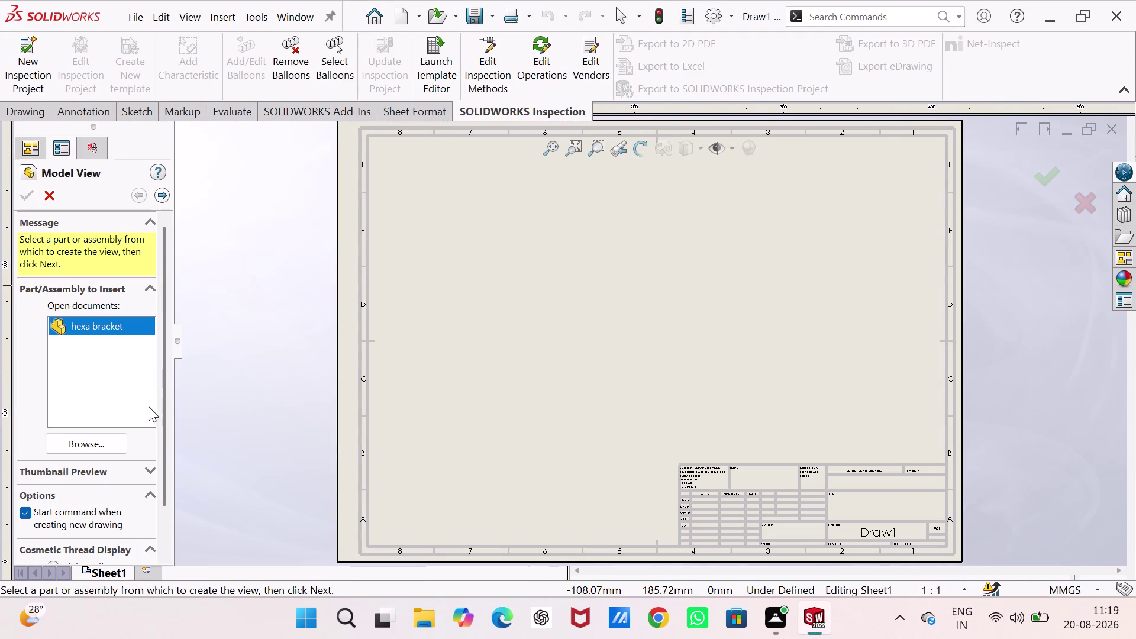
Choose the hexa bracket part file as the model view source.
click(71, 436)
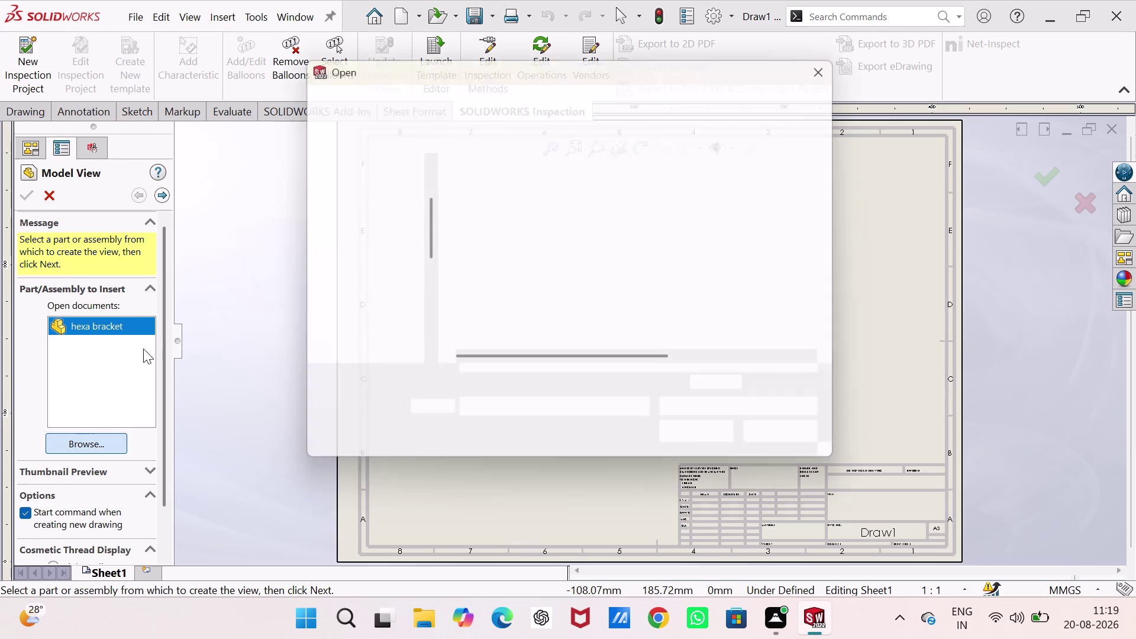
click(498, 183)
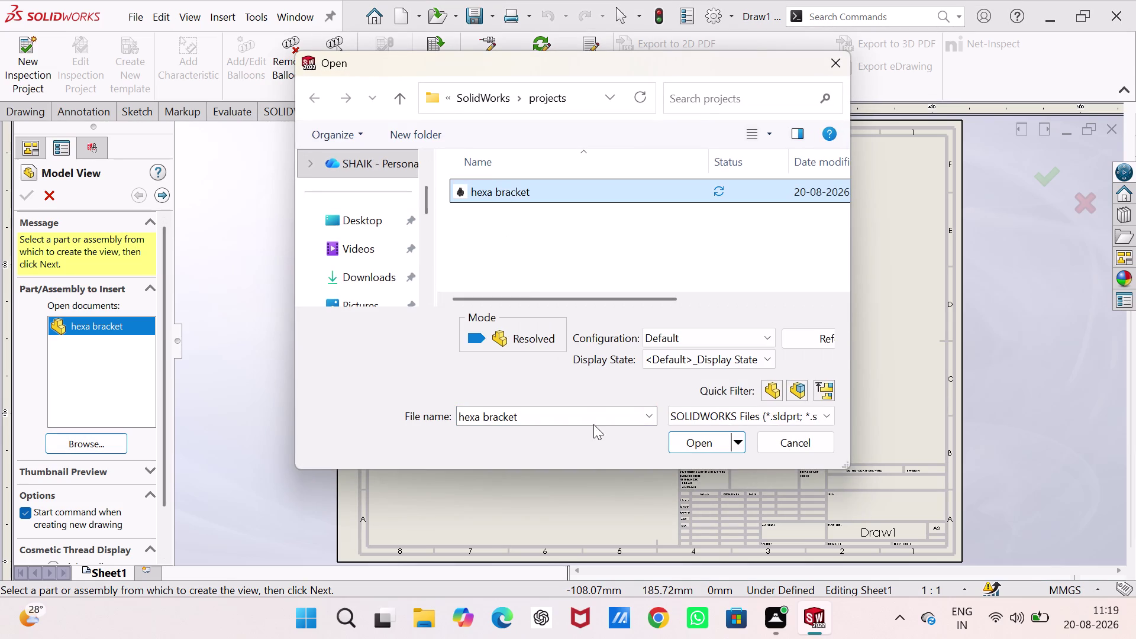
click(683, 443)
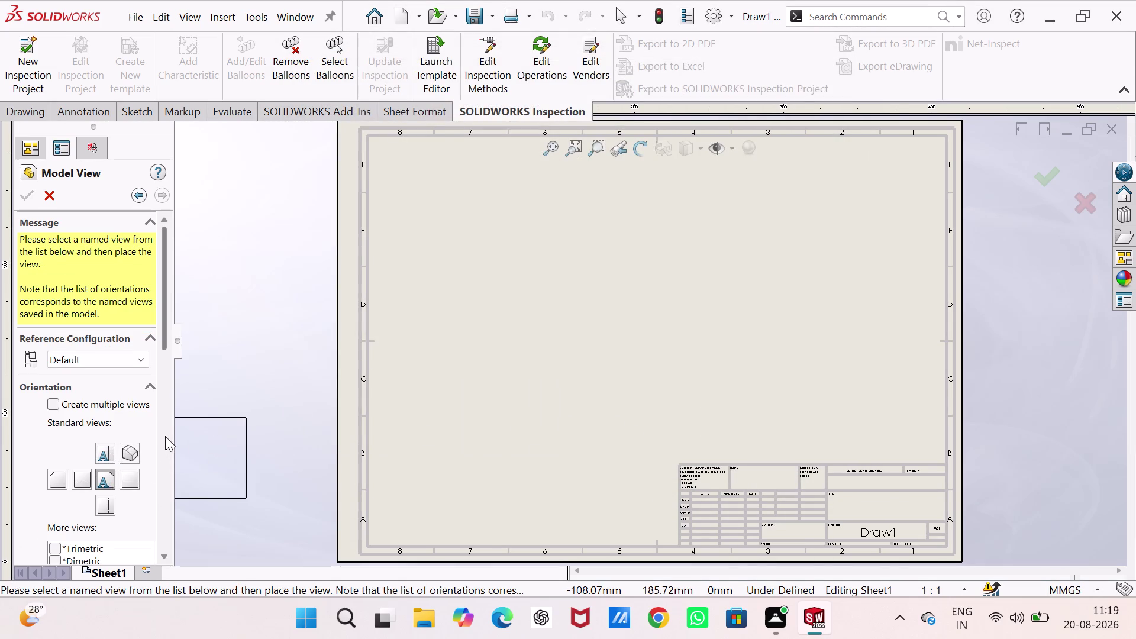
Place a wireframe front view of hexa bracket on the sheet at 1:1 scale.
drag(164, 343, 178, 460)
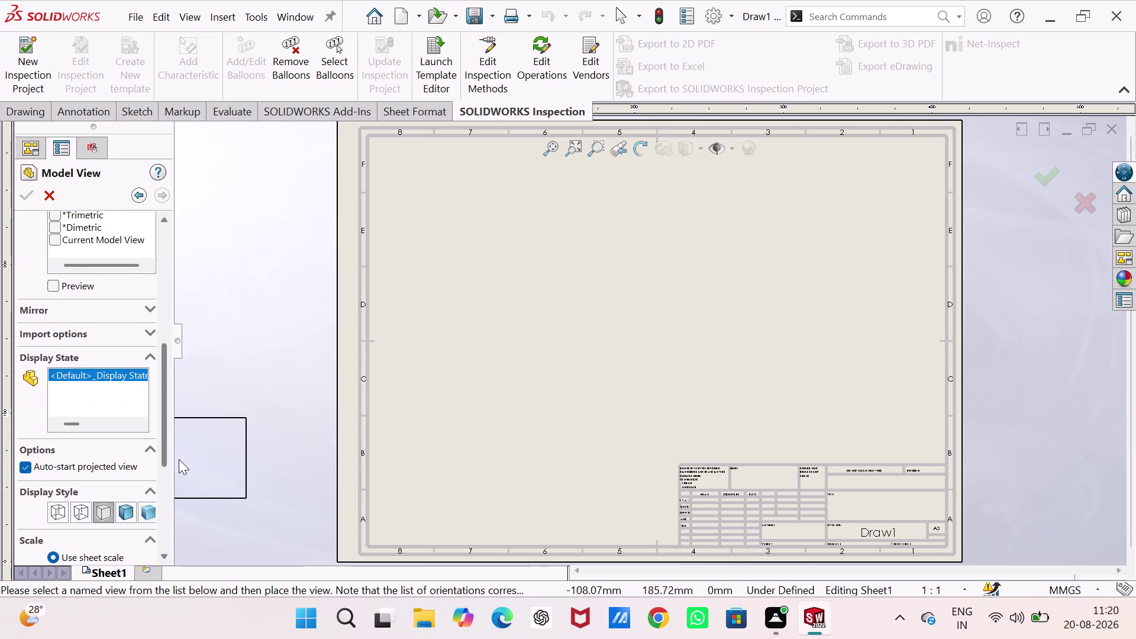
drag(179, 459, 176, 460)
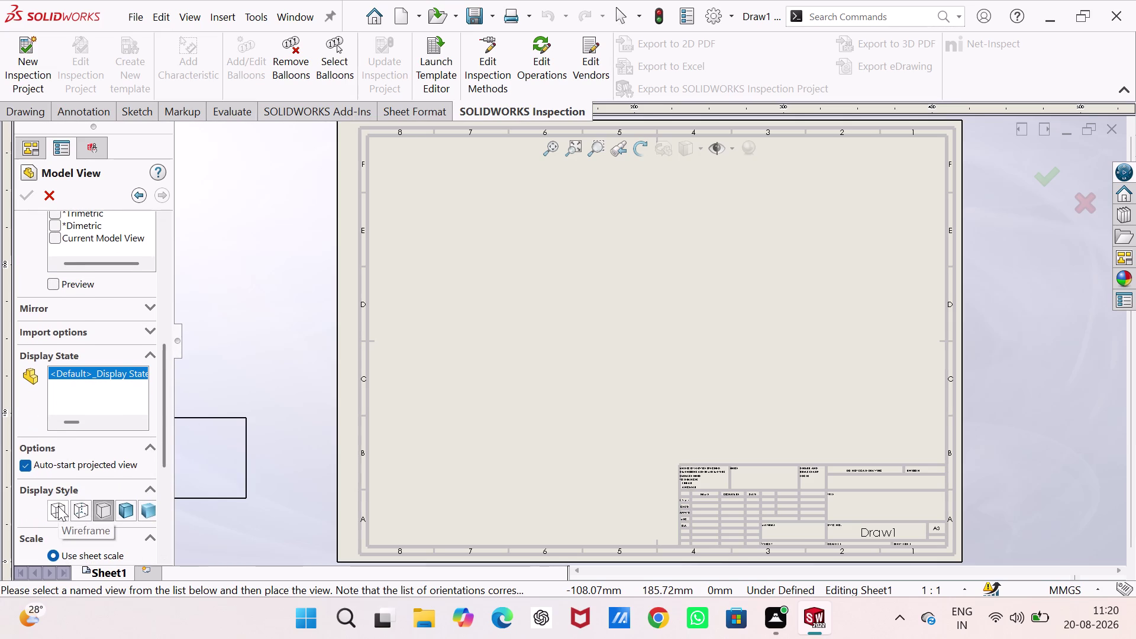
click(60, 506)
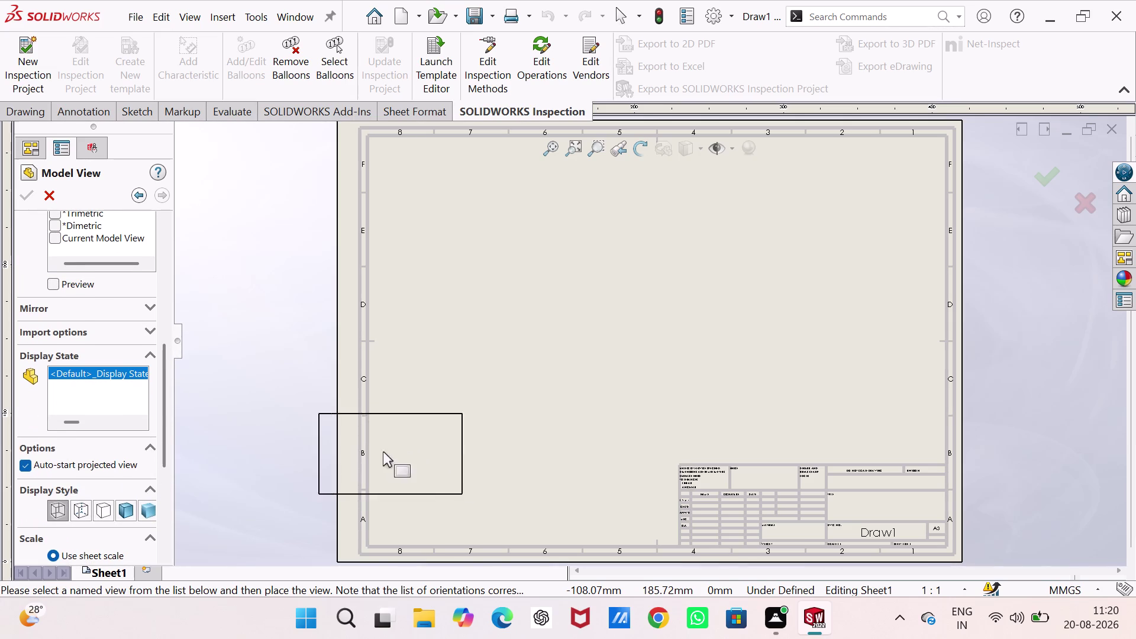
drag(166, 376, 177, 434)
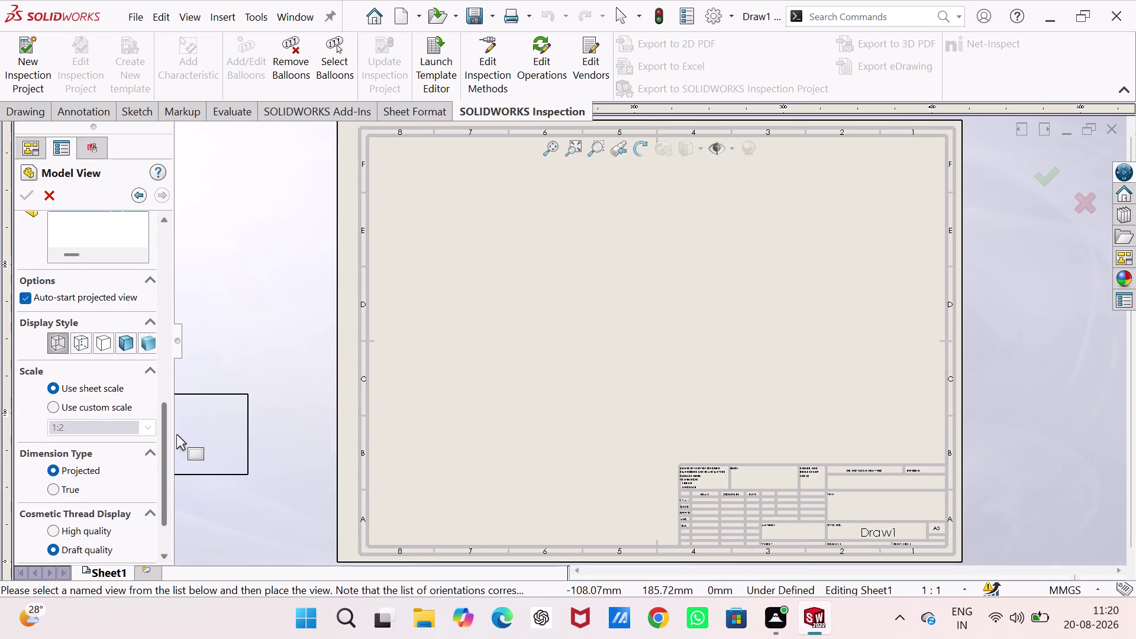
click(52, 405)
click(146, 426)
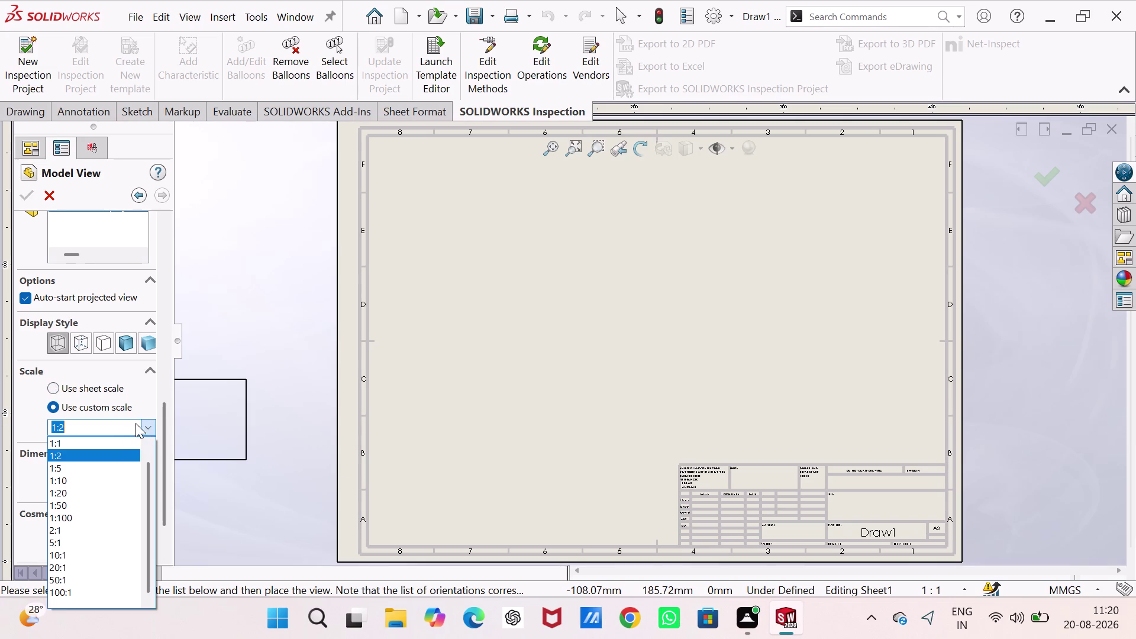
click(117, 438)
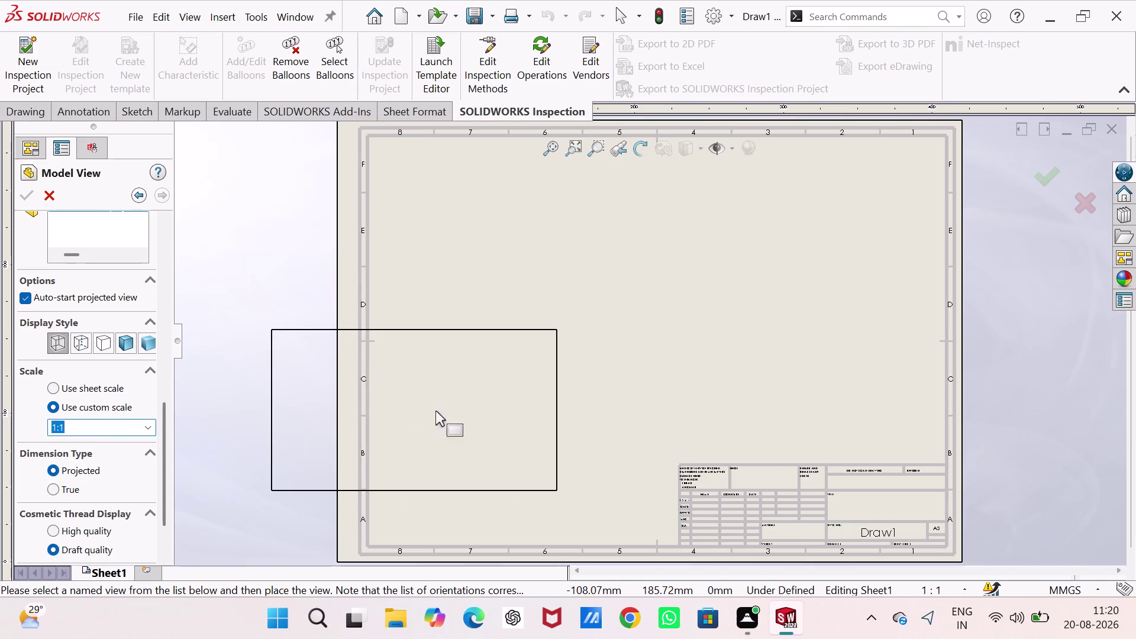
click(522, 421)
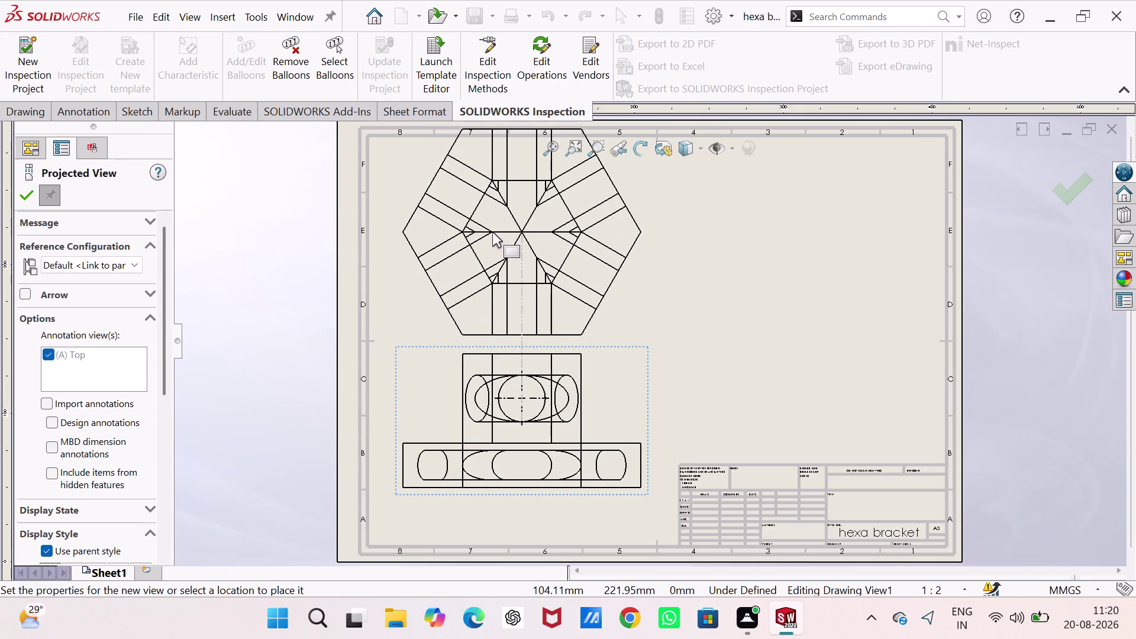
Place the projected top view above it with Hidden Lines Visible.
drag(166, 272, 163, 317)
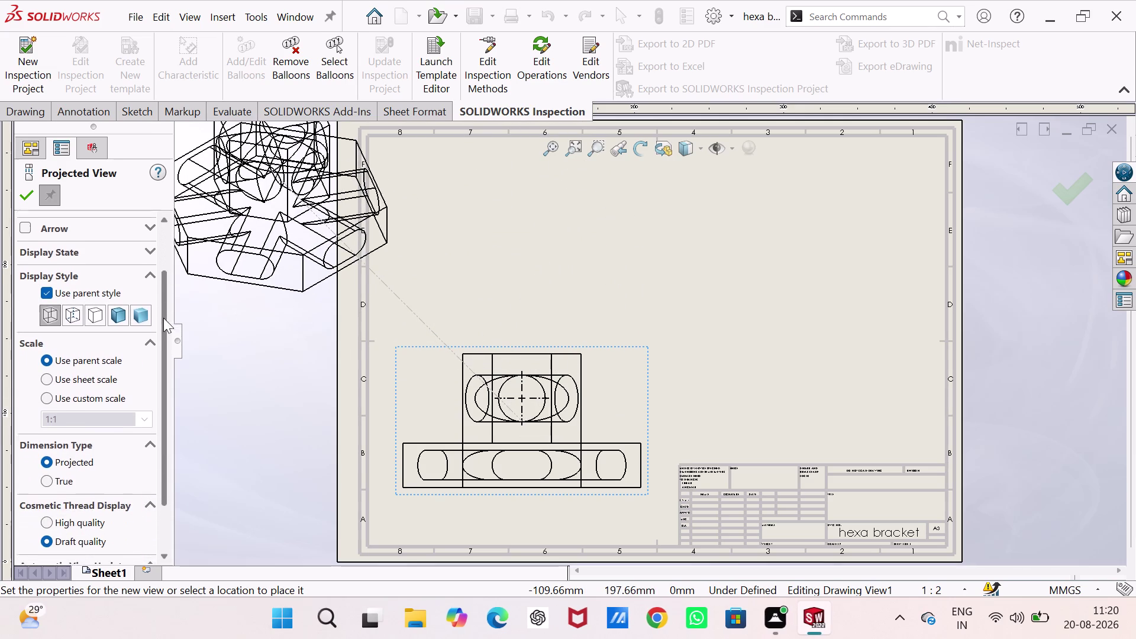
drag(163, 317, 159, 324)
click(75, 297)
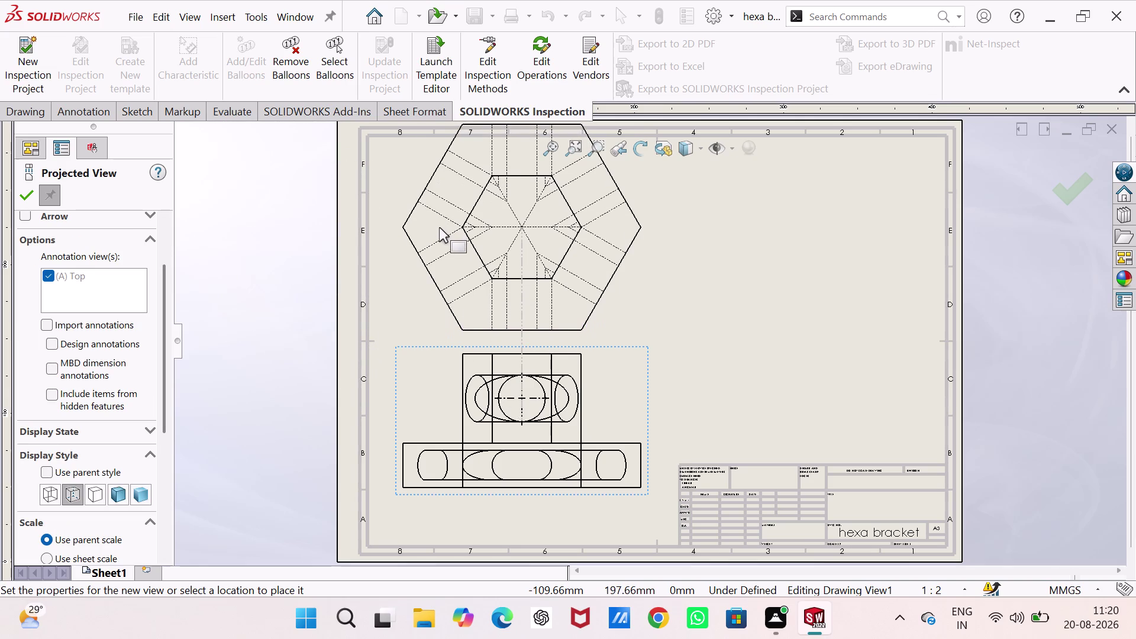
click(439, 226)
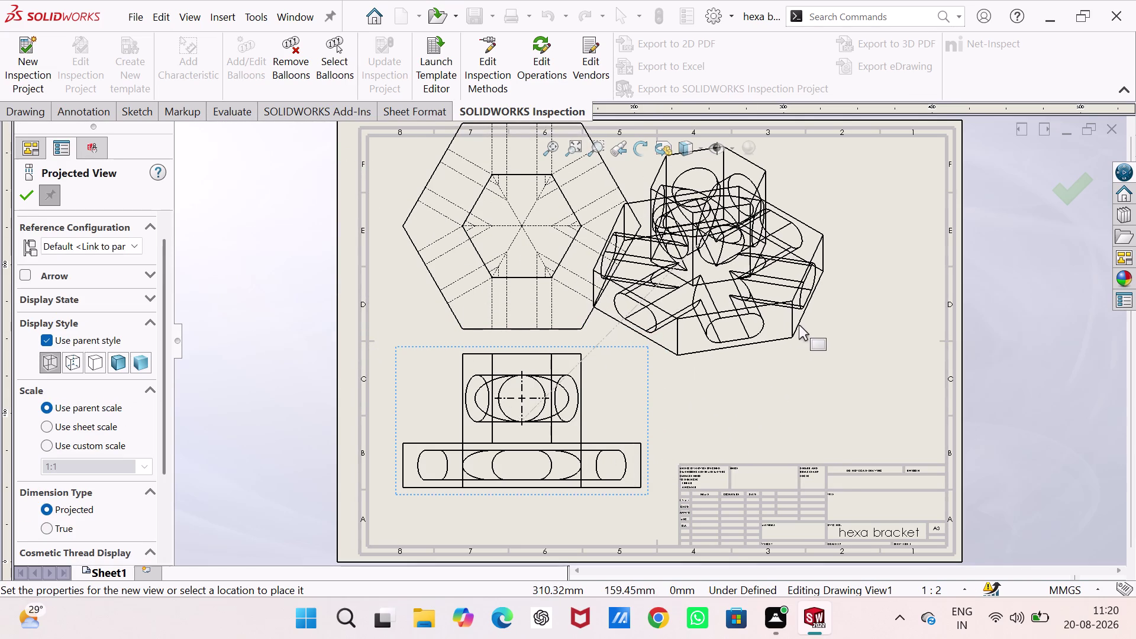
Place a shaded isometric projected view to the right of the top view.
click(145, 359)
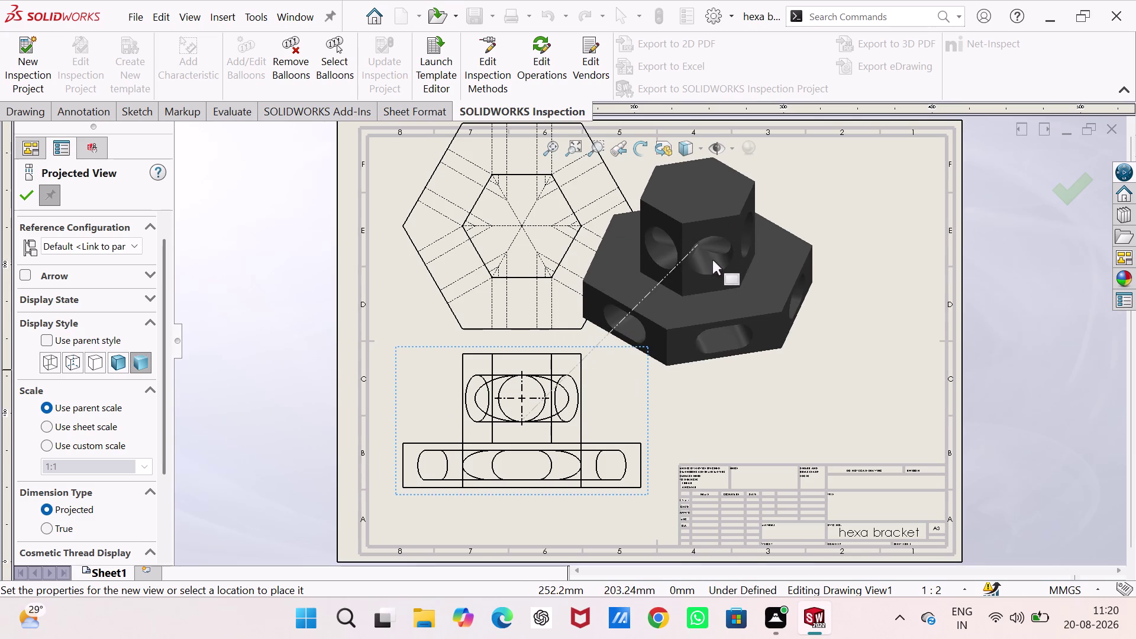
click(789, 285)
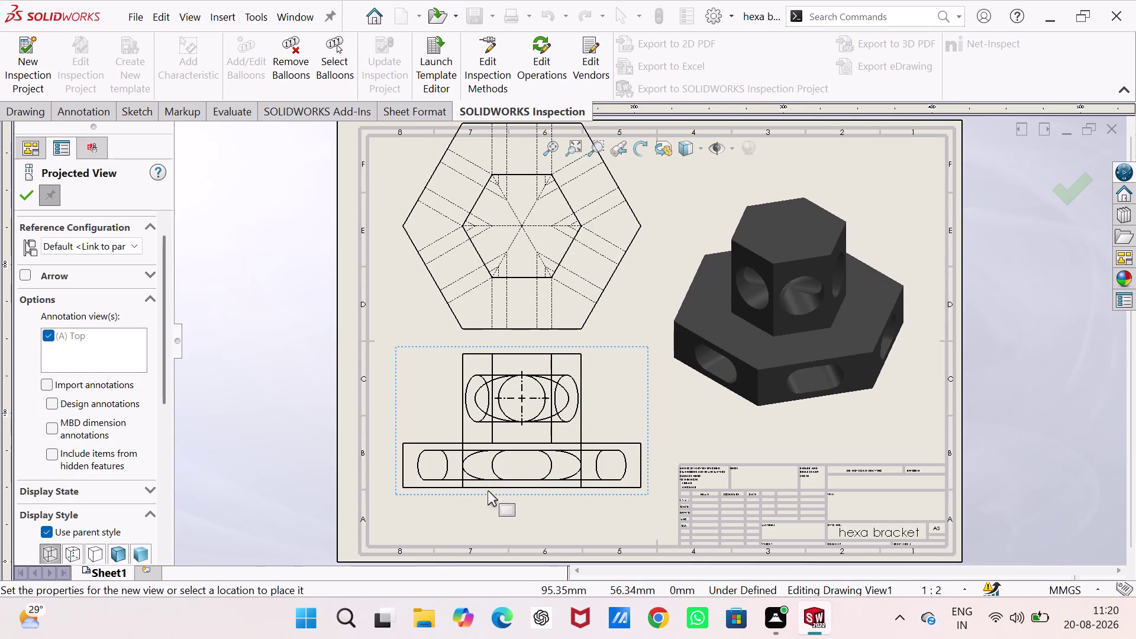
key(Escape)
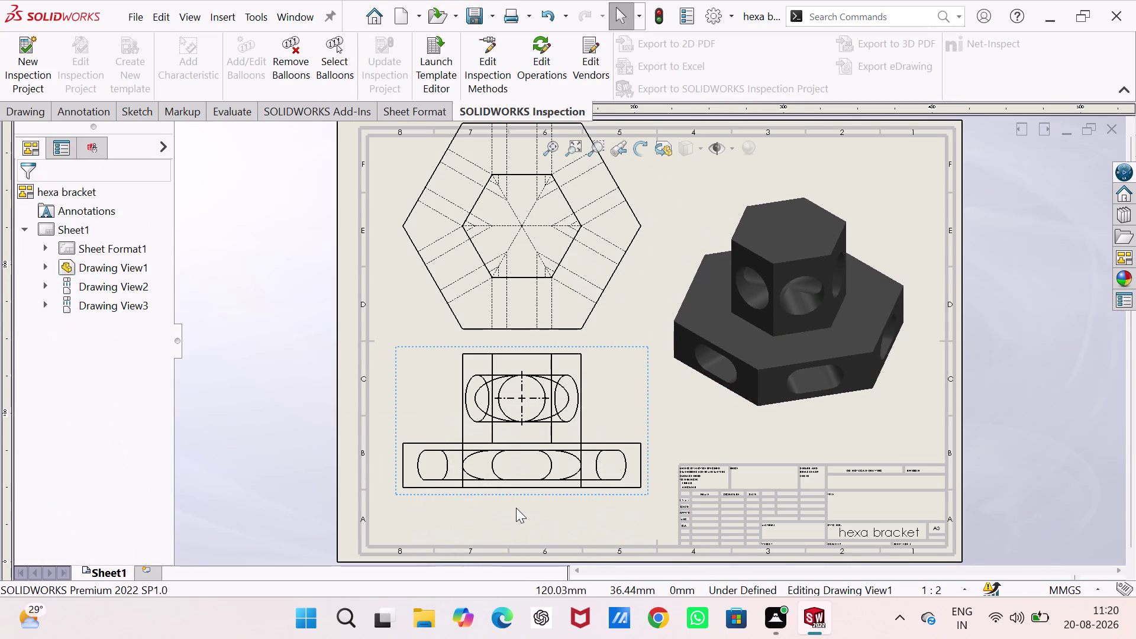
Set the front view's (Drawing View1) display style to Hidden Lines Removed.
click(647, 388)
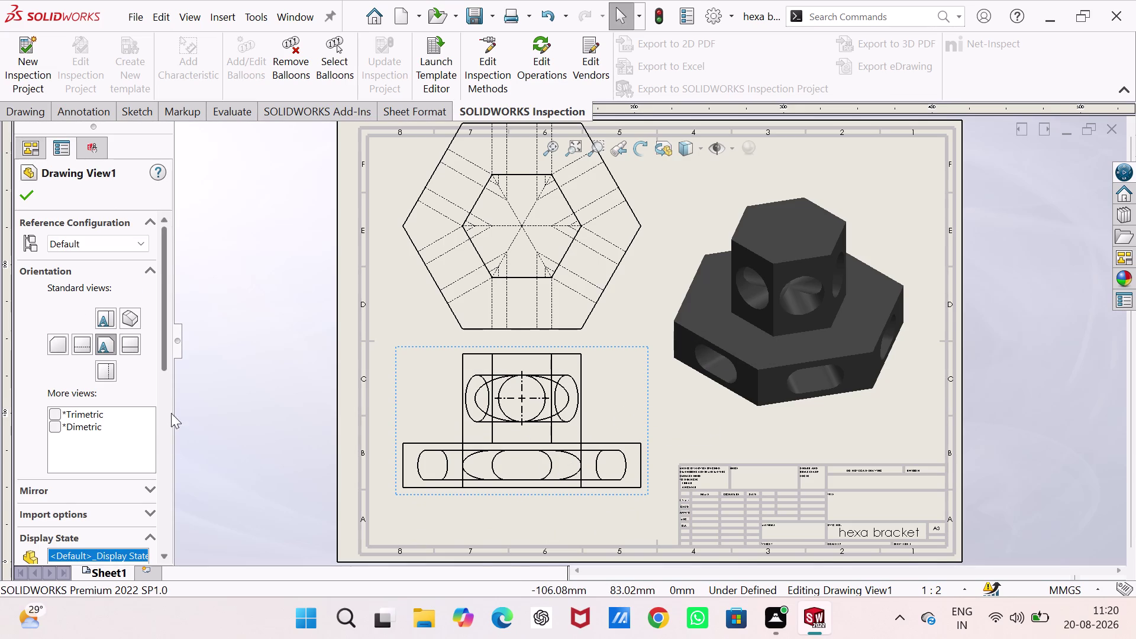
drag(164, 354, 164, 436)
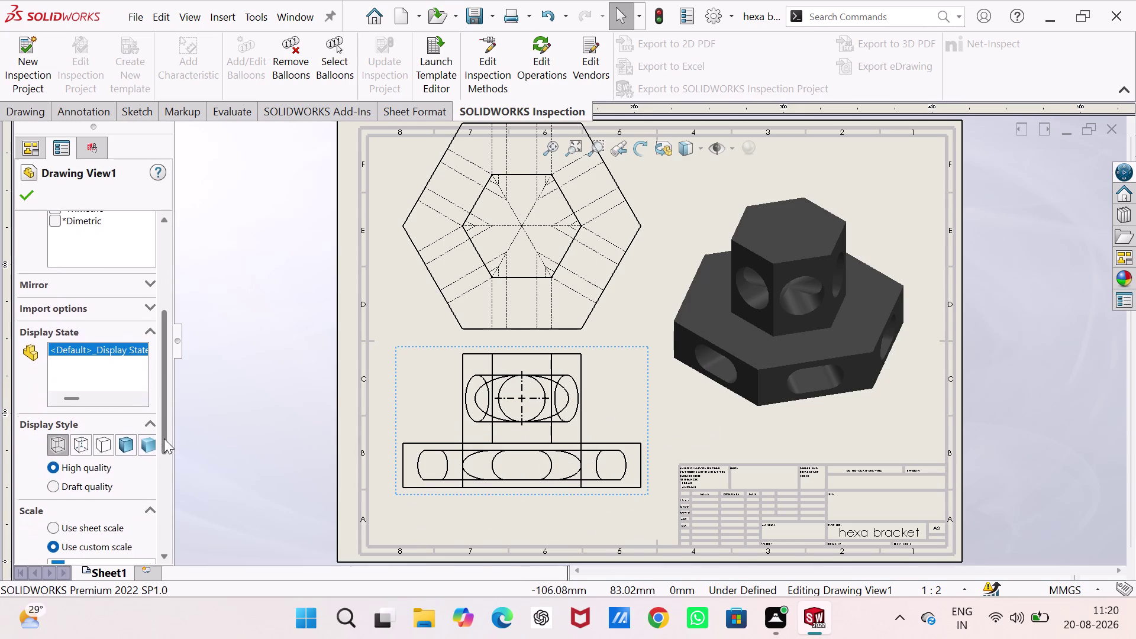
drag(164, 436, 158, 441)
click(99, 432)
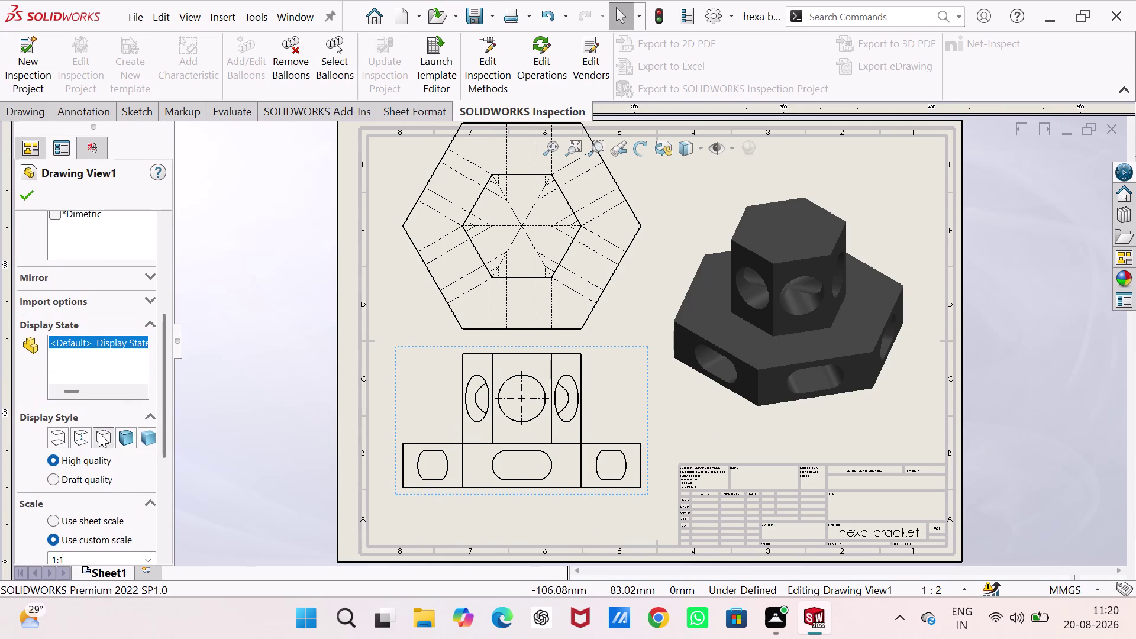
click(30, 197)
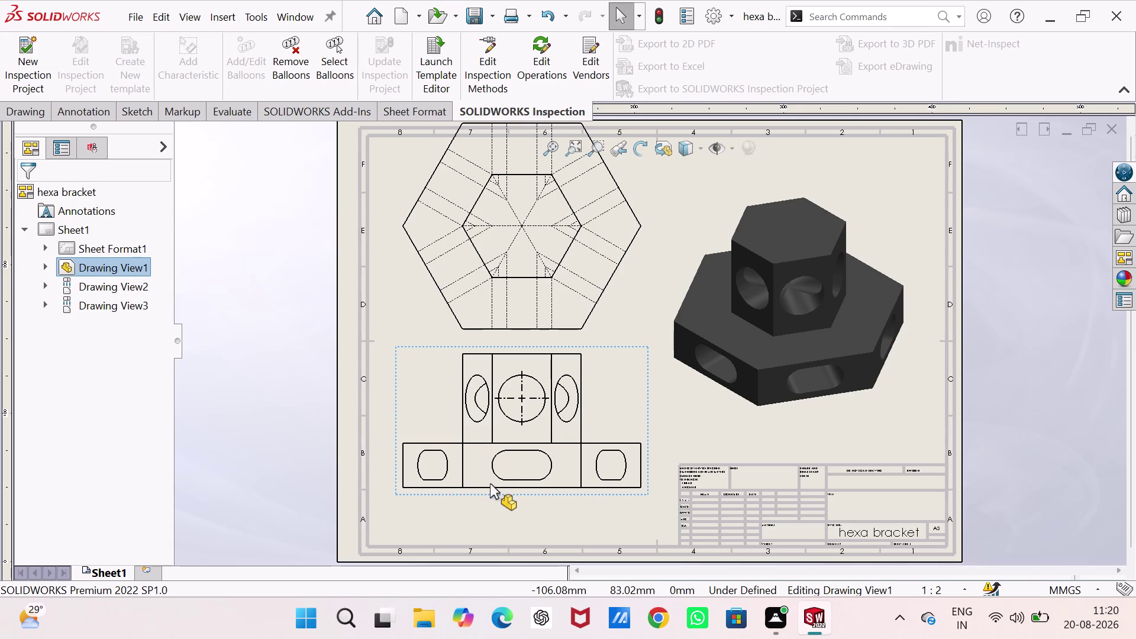
Move the front view lower on the sheet and the top view down toward it.
drag(496, 487, 498, 520)
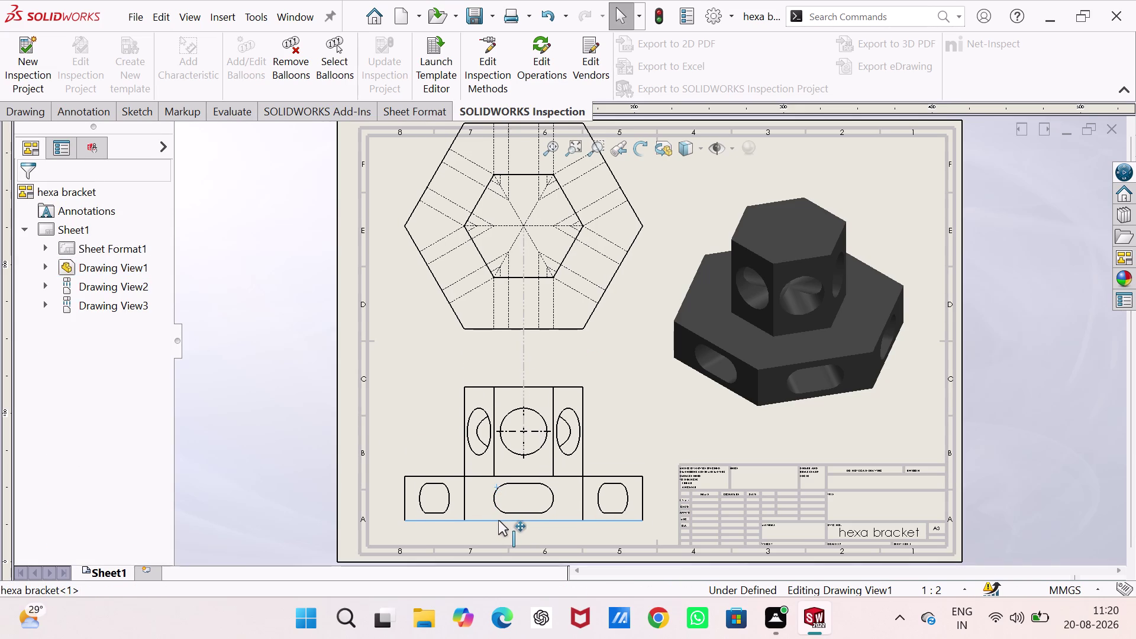
drag(498, 520, 498, 521)
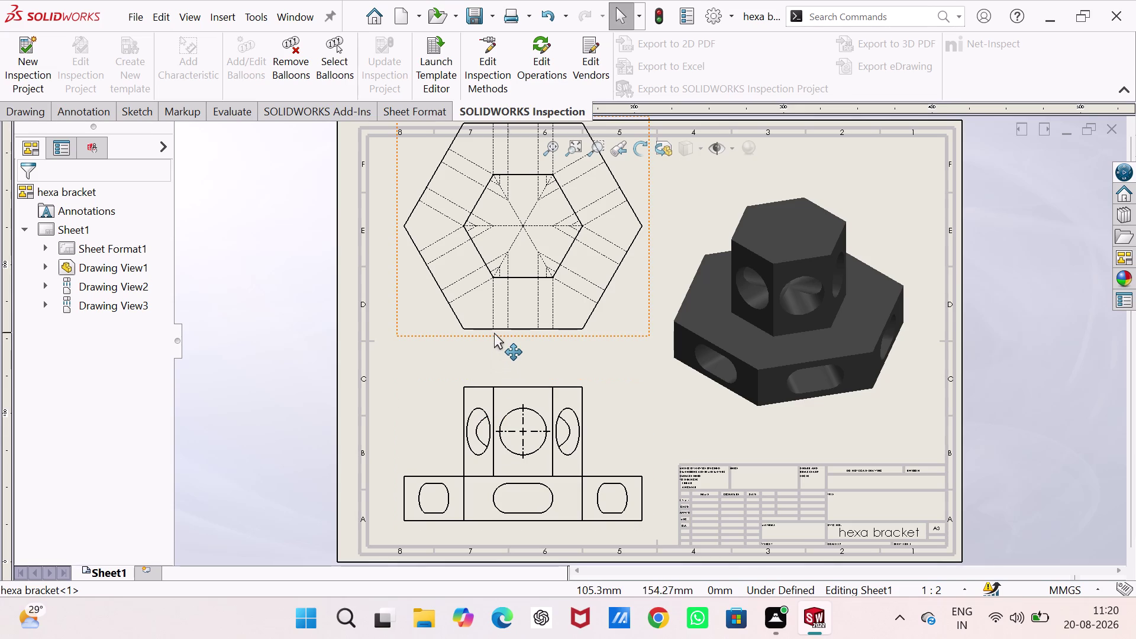
drag(495, 332, 494, 353)
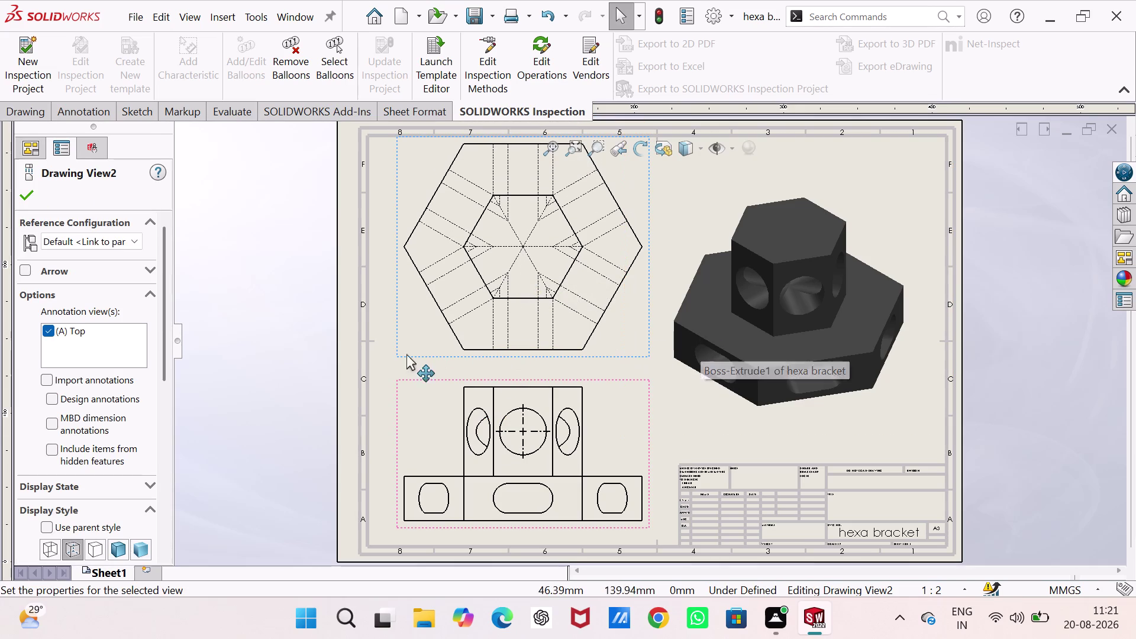
right_drag(235, 444, 257, 322)
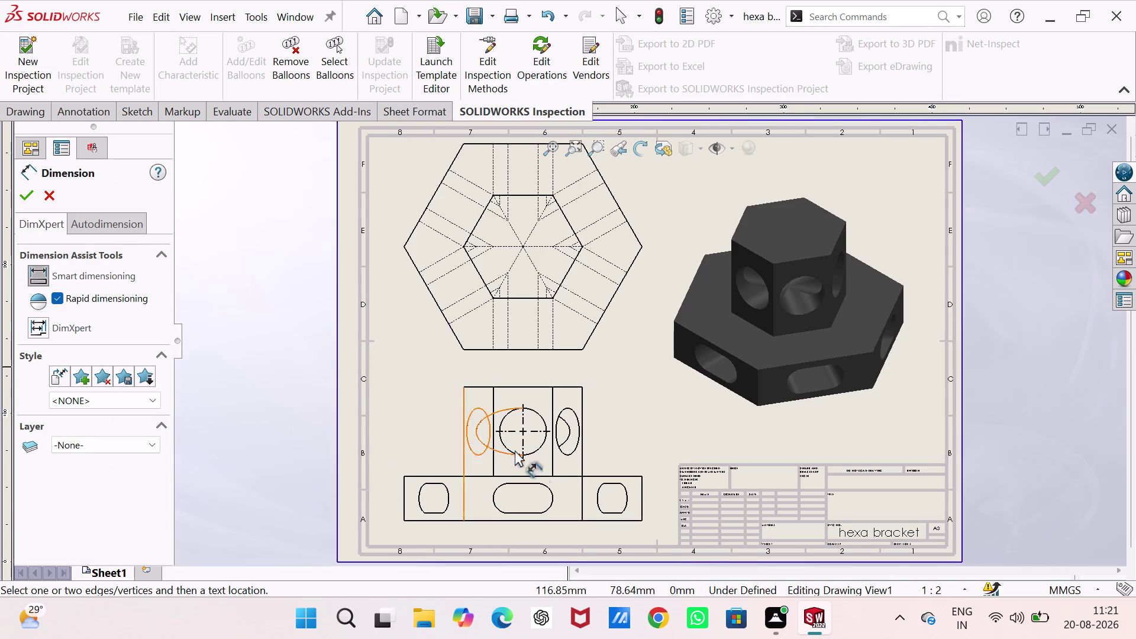
Dimension the front view's 60 mm overall height and 30 mm base height.
click(593, 477)
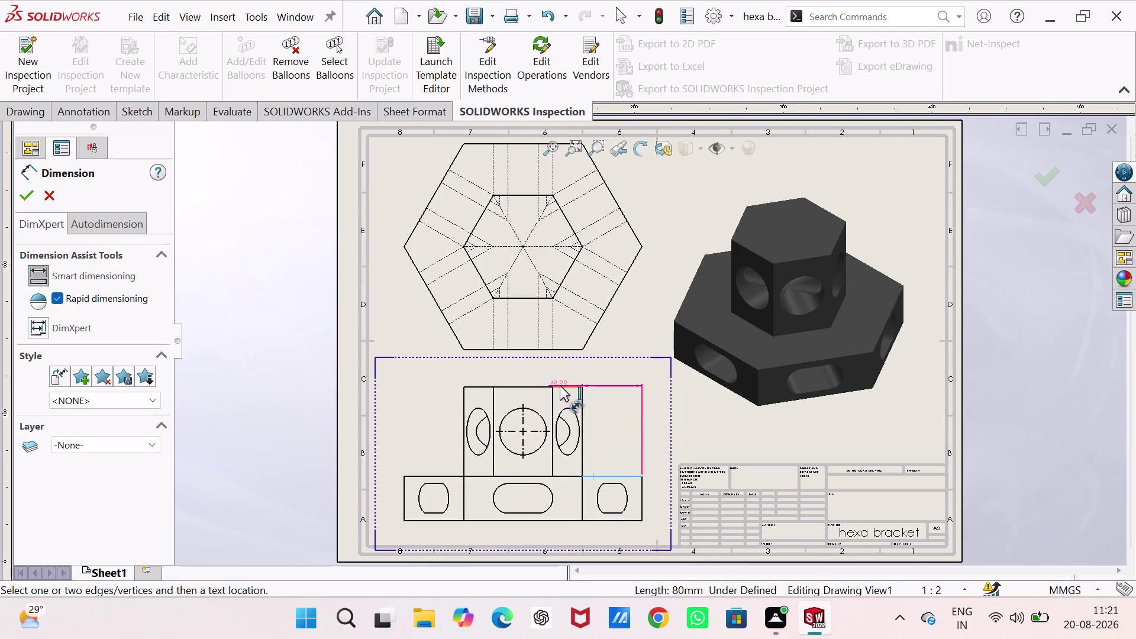
click(560, 386)
click(650, 420)
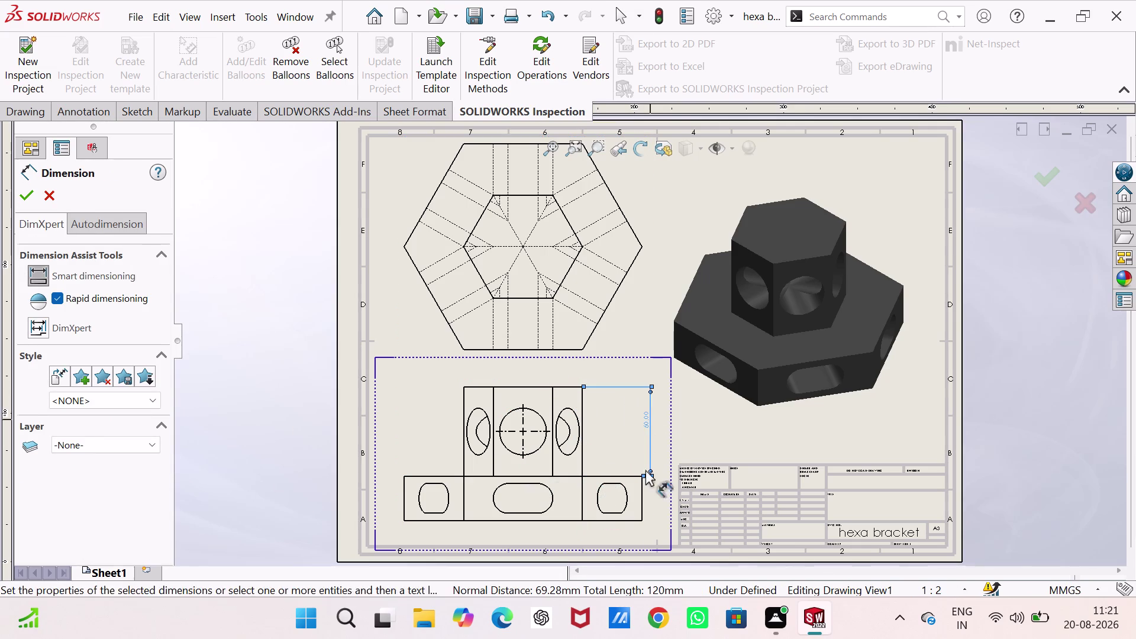
click(604, 519)
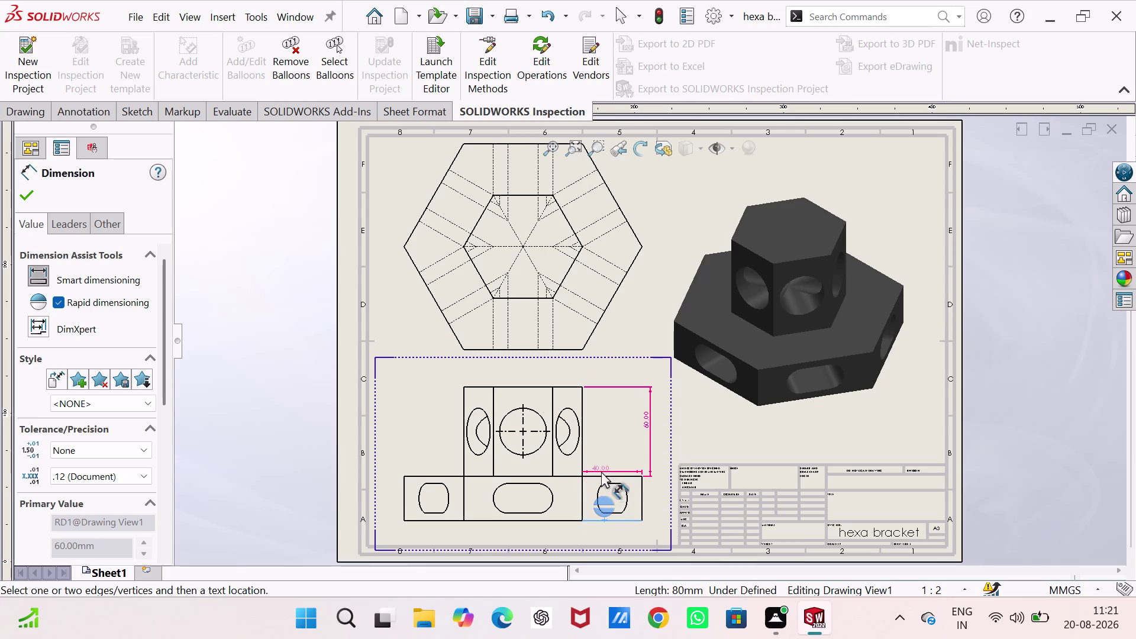
click(606, 477)
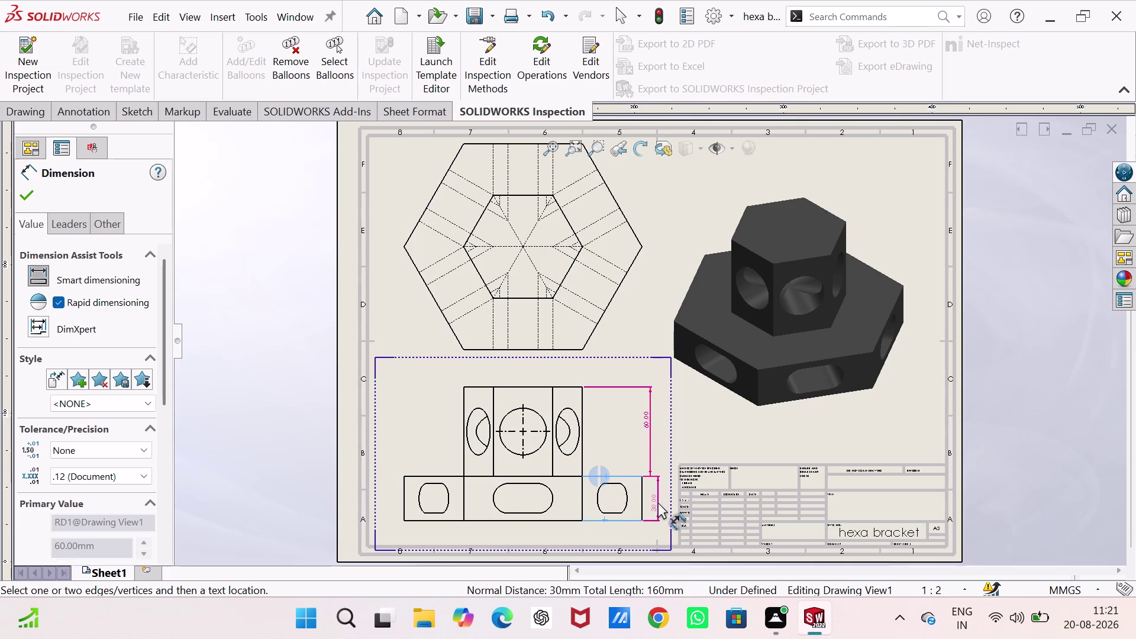
click(659, 503)
click(555, 496)
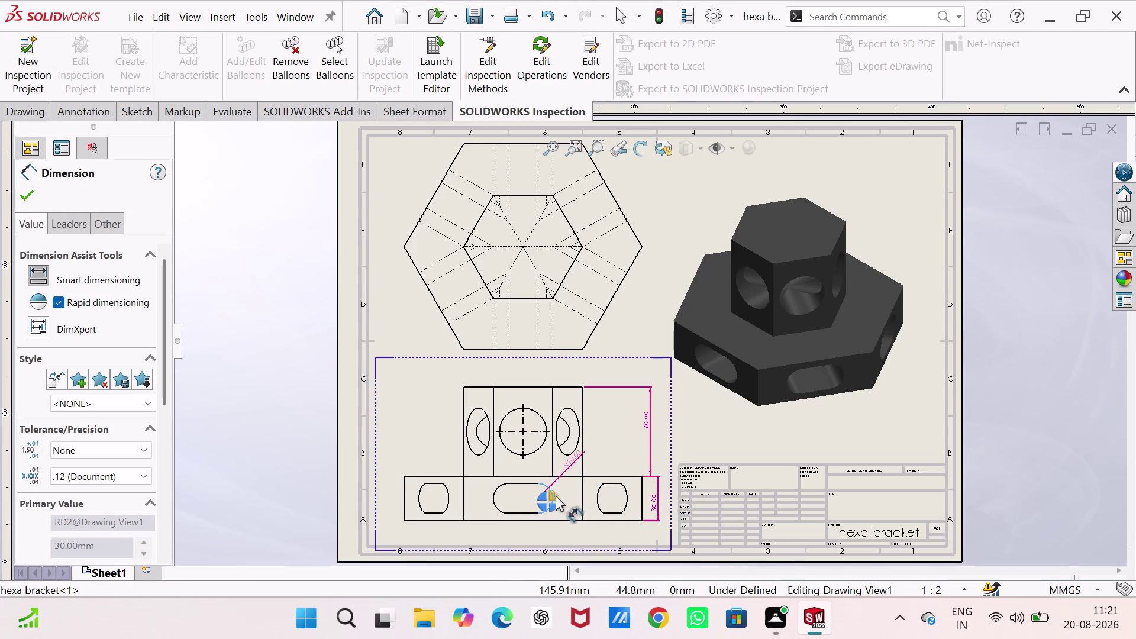
Add an R10 radius dimension to the slot's rounded end and exit Smart Dimension.
click(613, 444)
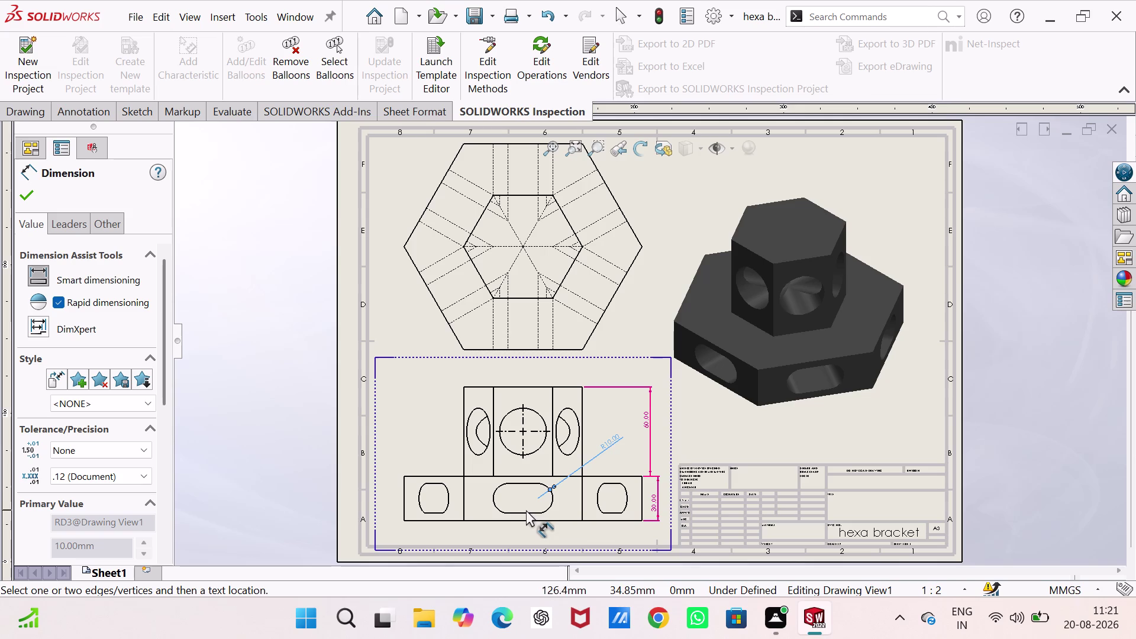
click(530, 512)
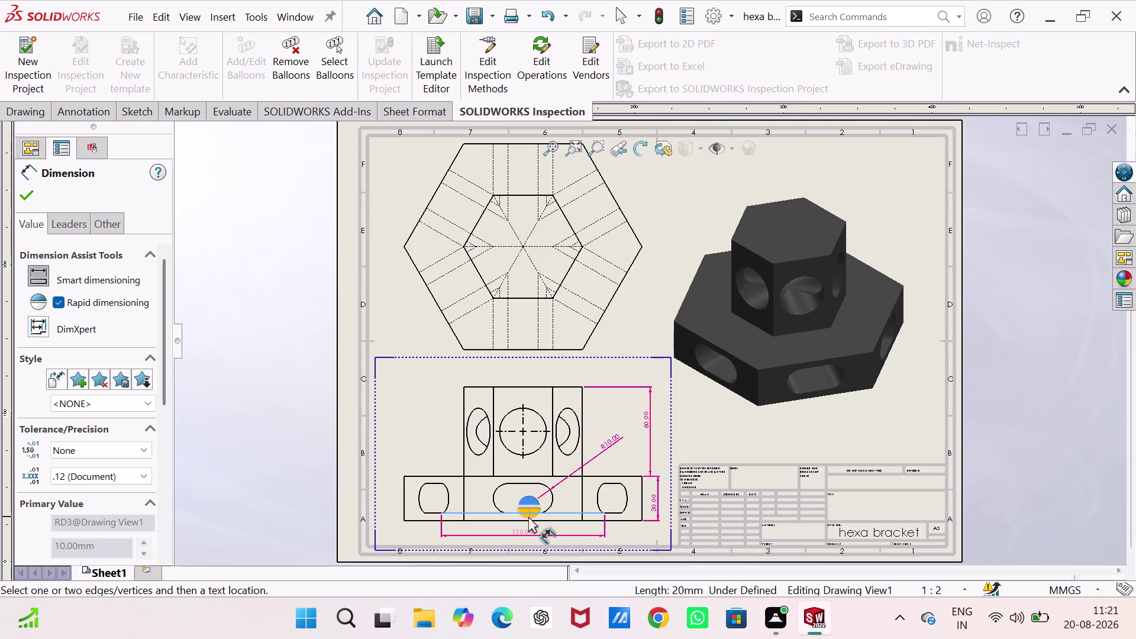
key(Escape)
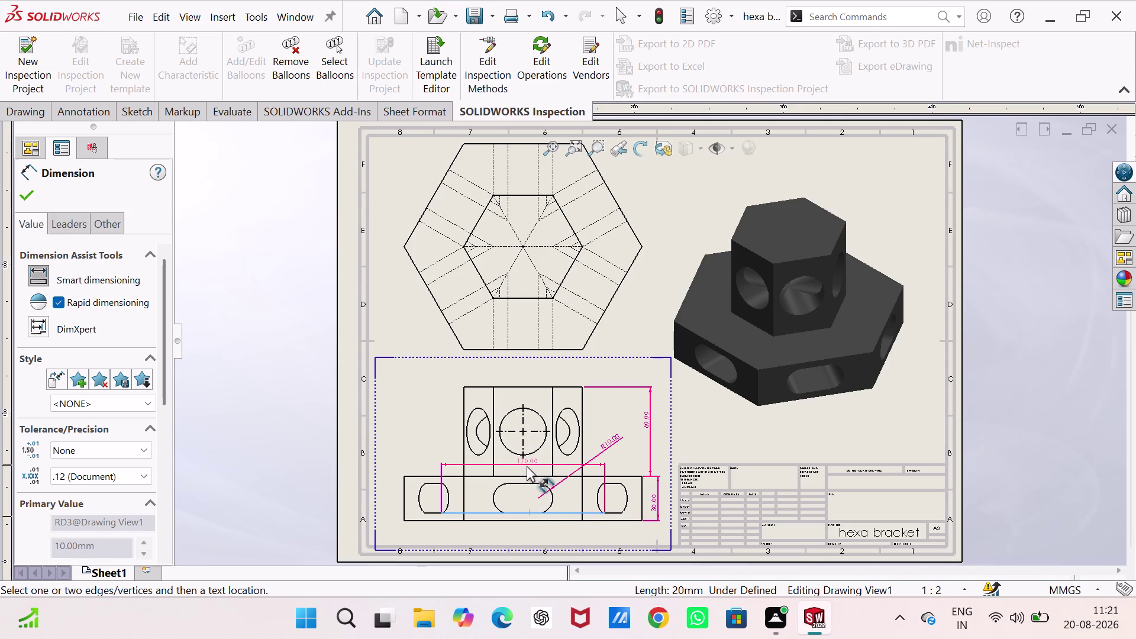
key(Escape)
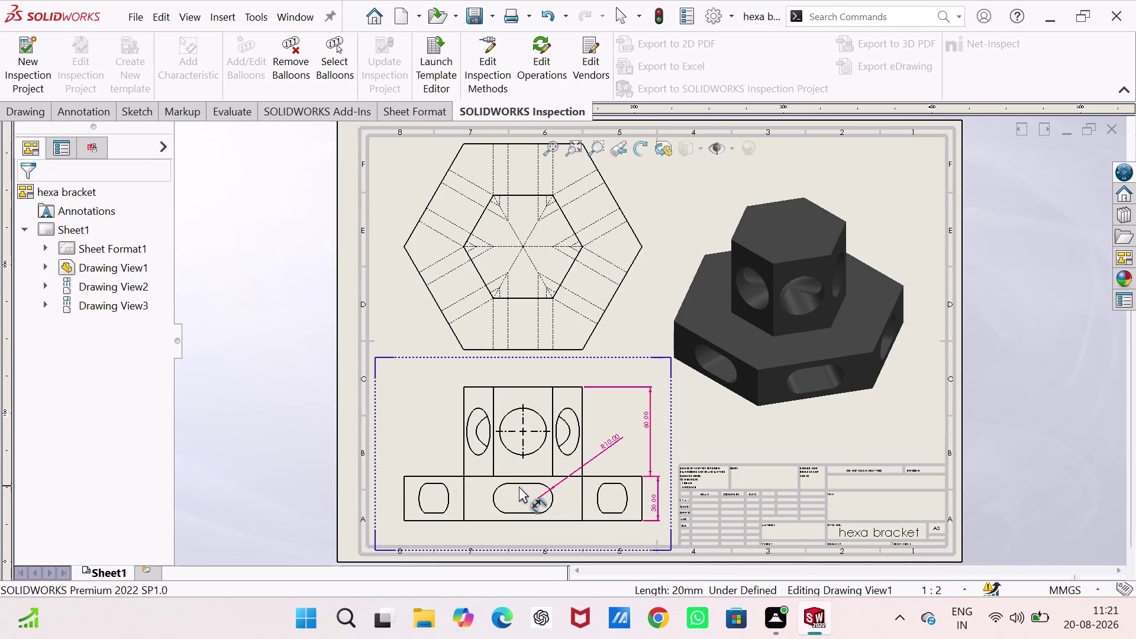
scroll(up, 3)
scroll(down, 3)
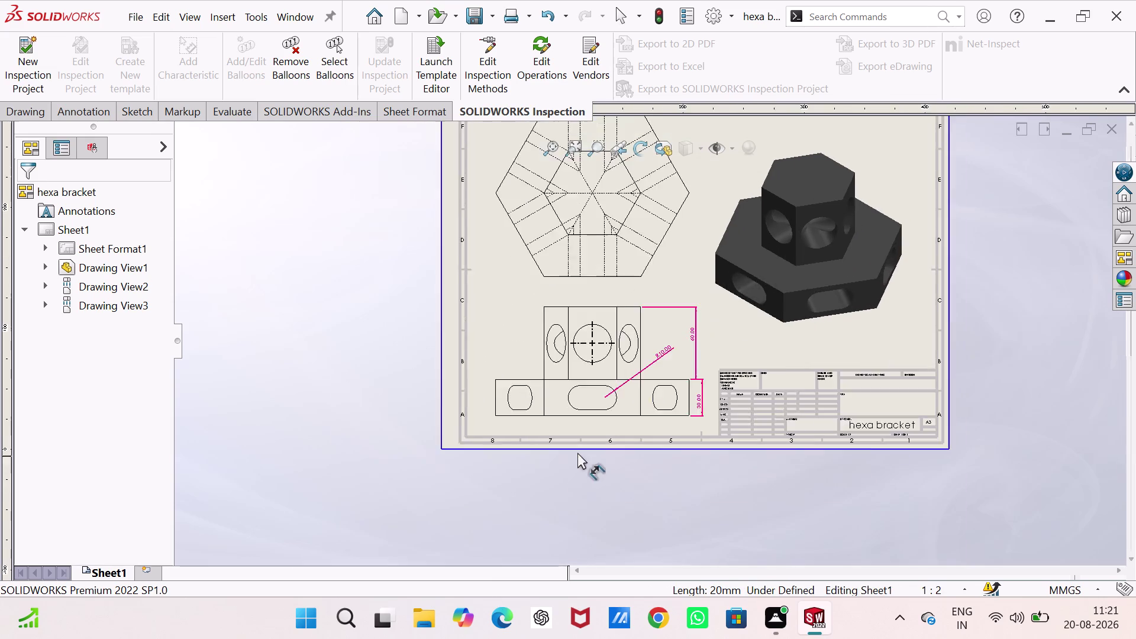
Dimension the front view's slot height as 20.00 mm.
scroll(down, 3)
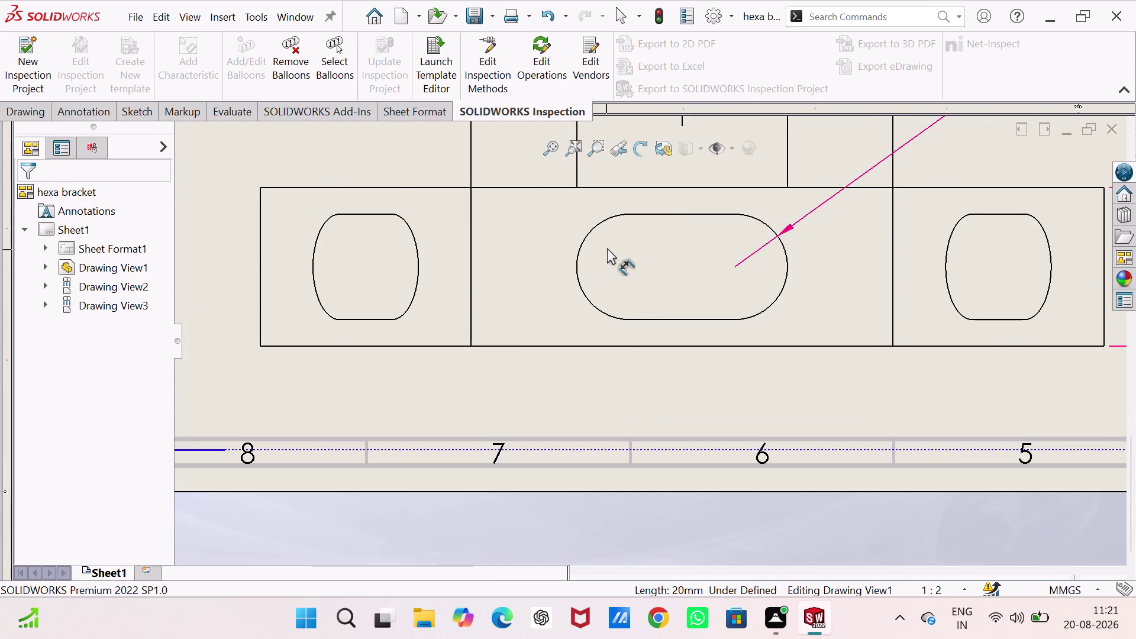
click(642, 215)
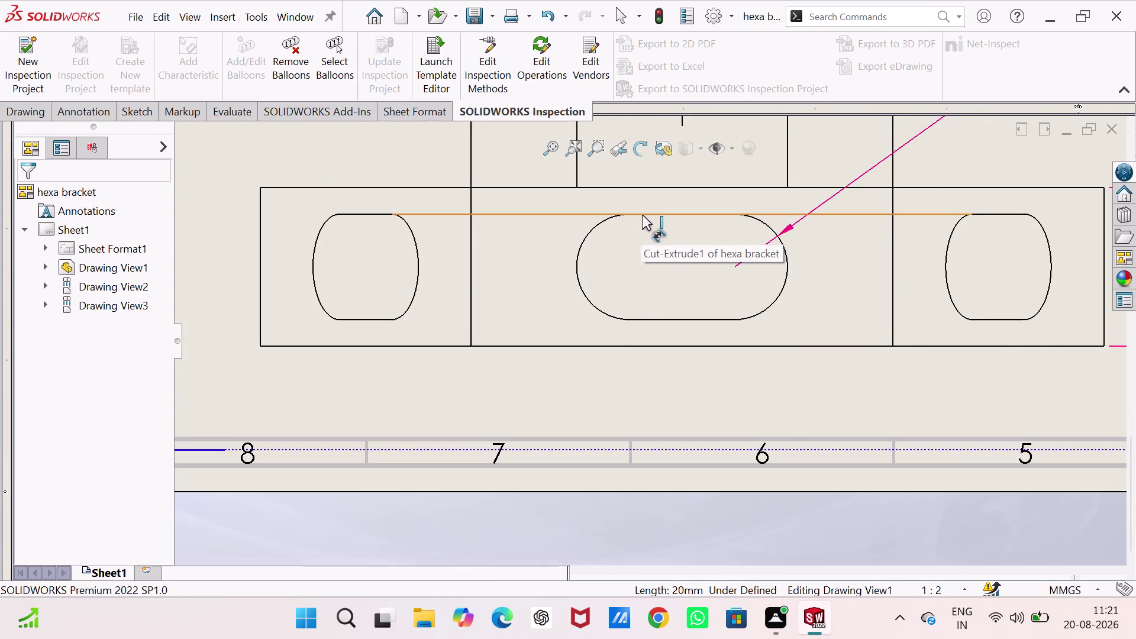
click(677, 320)
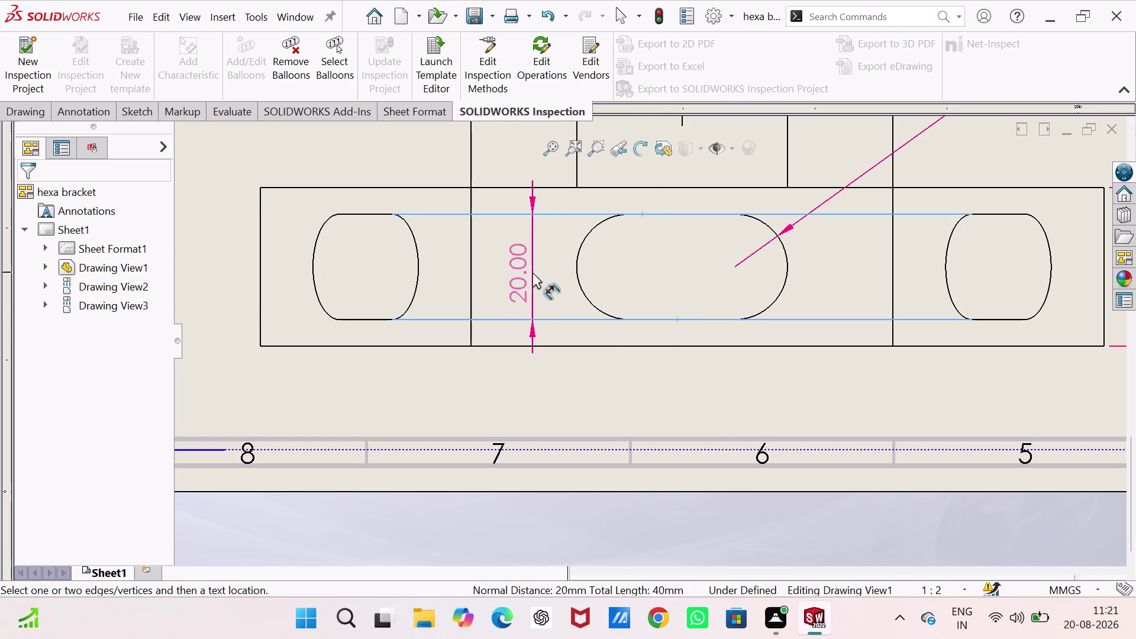
click(533, 272)
scroll(up, 3)
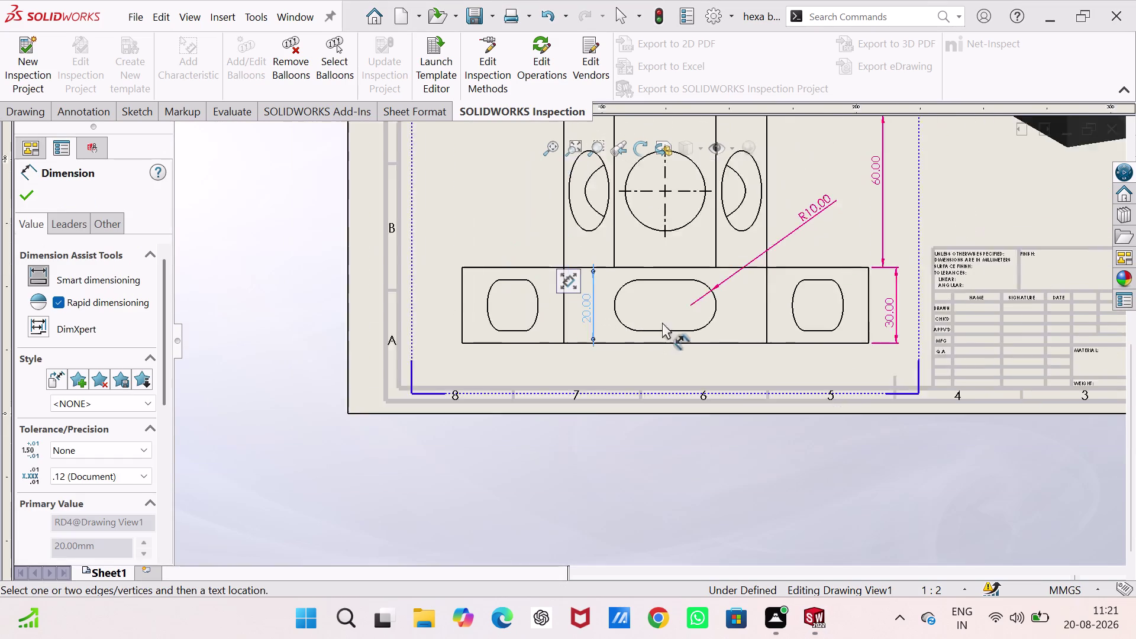
scroll(down, 3)
scroll(up, 3)
scroll(down, 3)
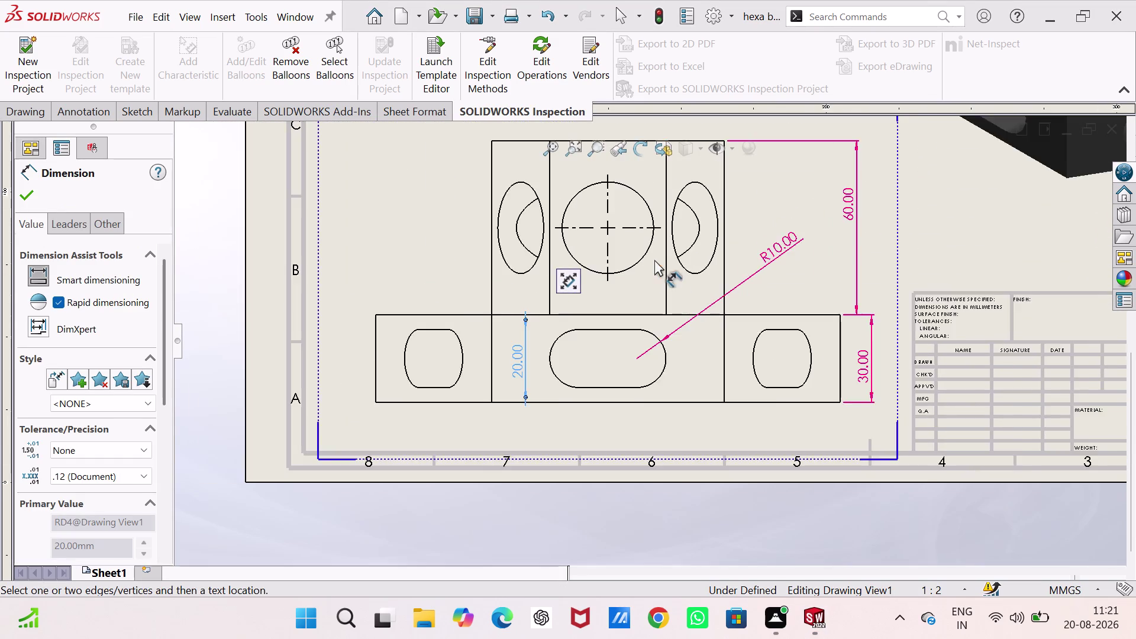
scroll(down, 3)
Add the Ø31.50 diameter dimension to the central circle.
click(634, 188)
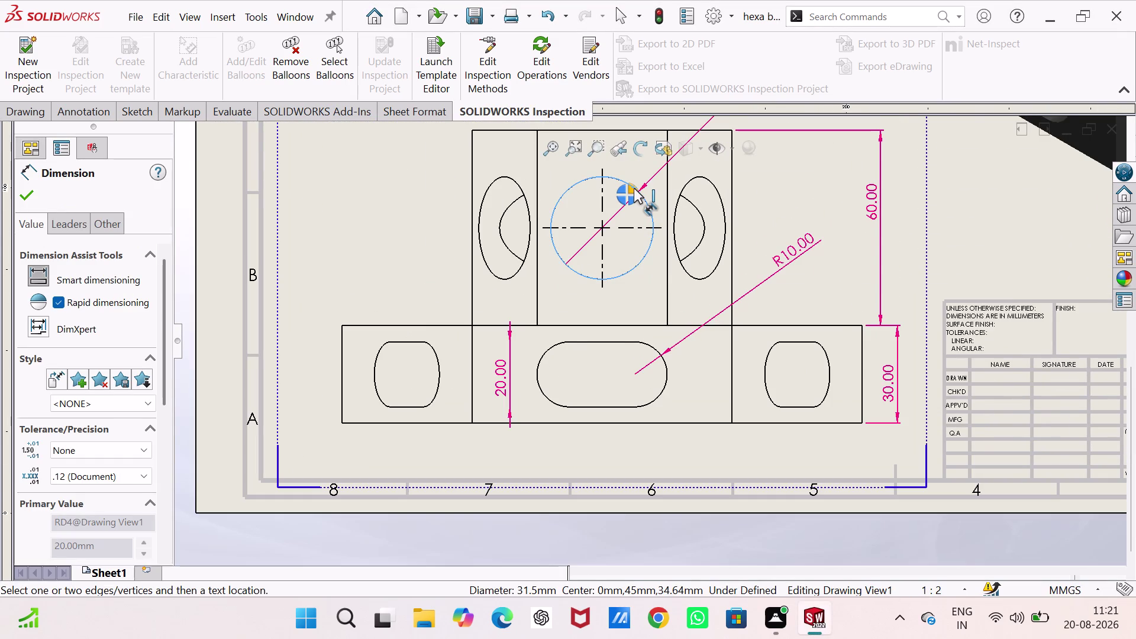
scroll(up, 3)
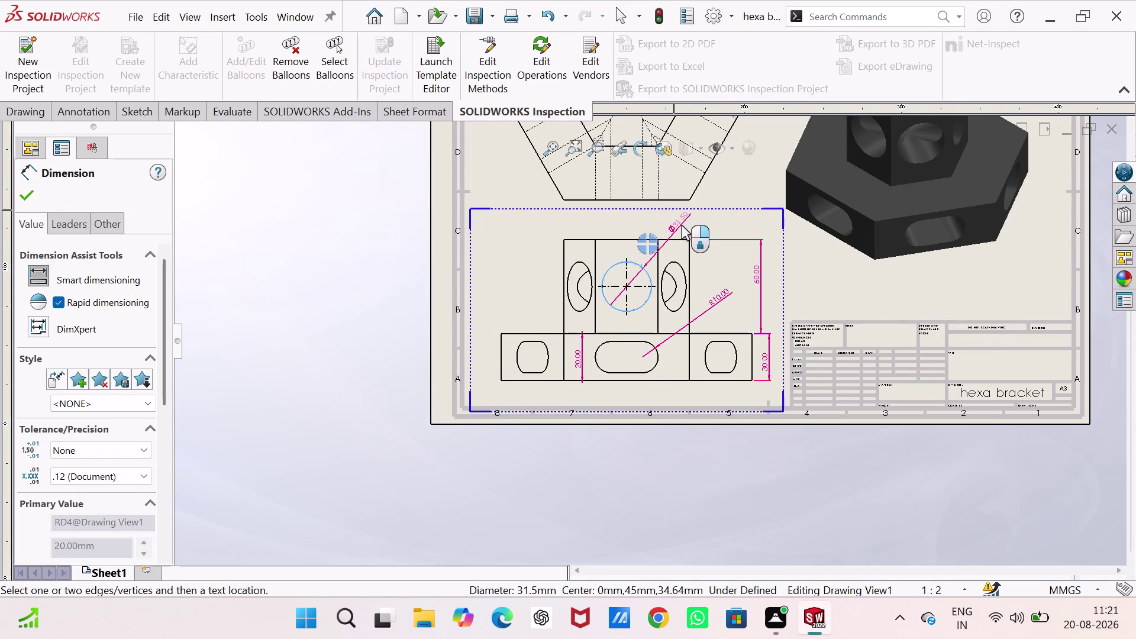
click(681, 224)
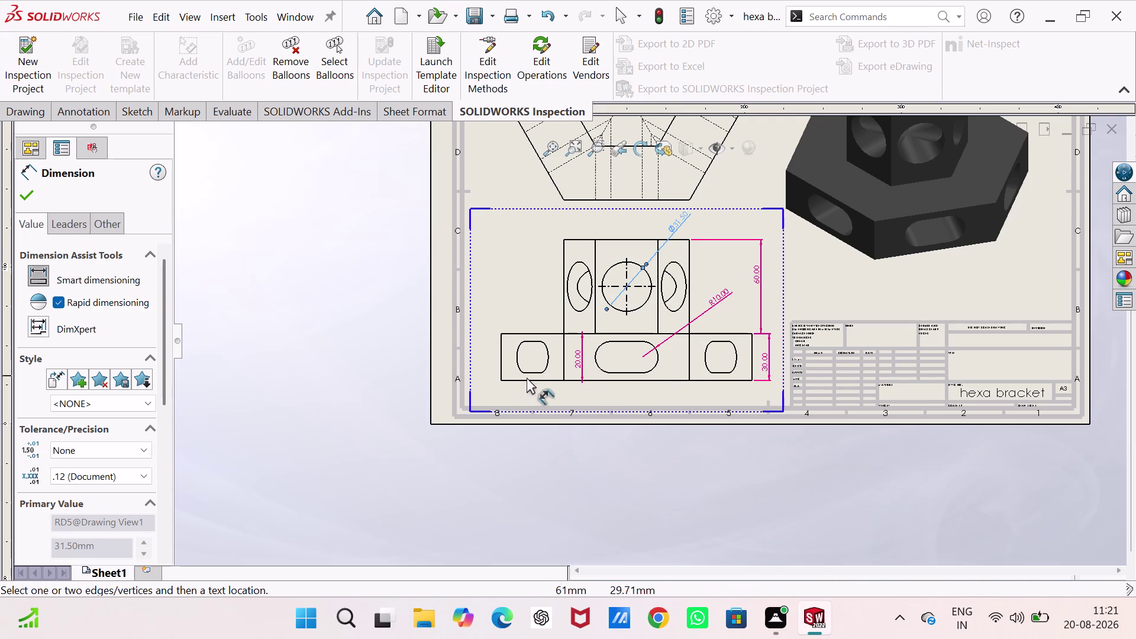
scroll(up, 3)
scroll(up, 3)
scroll(down, 3)
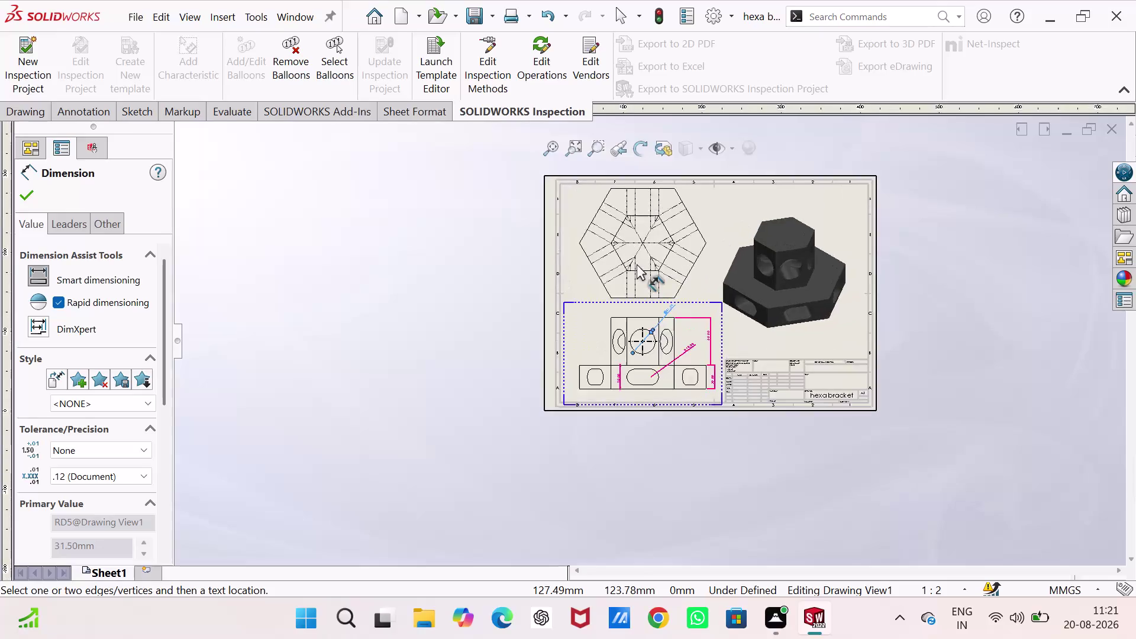
scroll(down, 3)
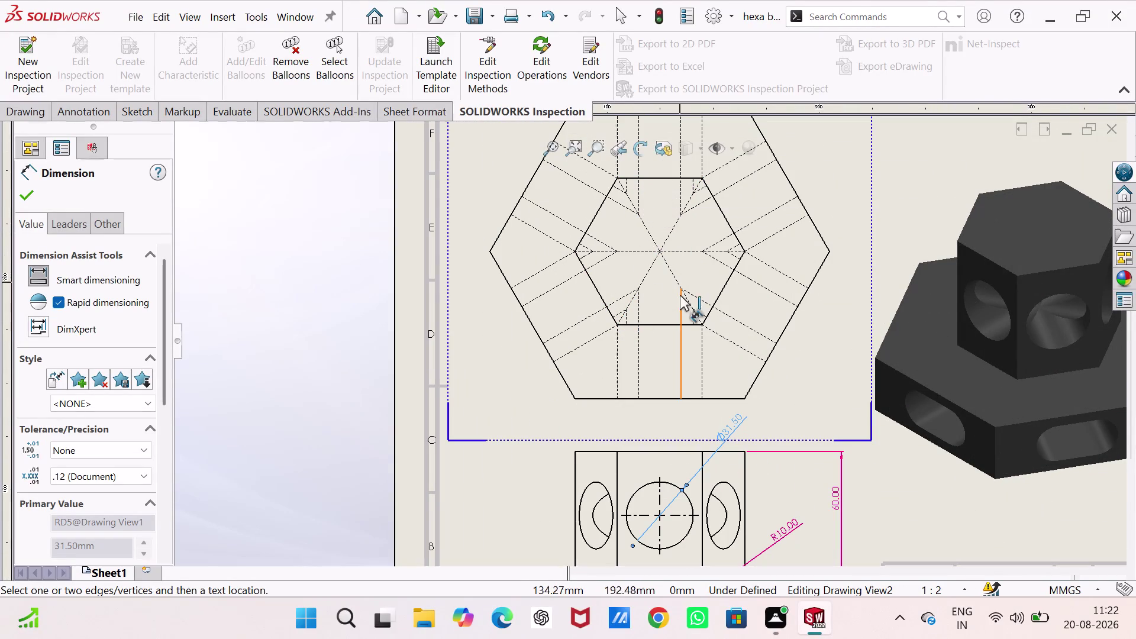
Dimension the top view's inner and outer hexagon widths (40.00, 80.00) and move the Ø label clear.
click(663, 325)
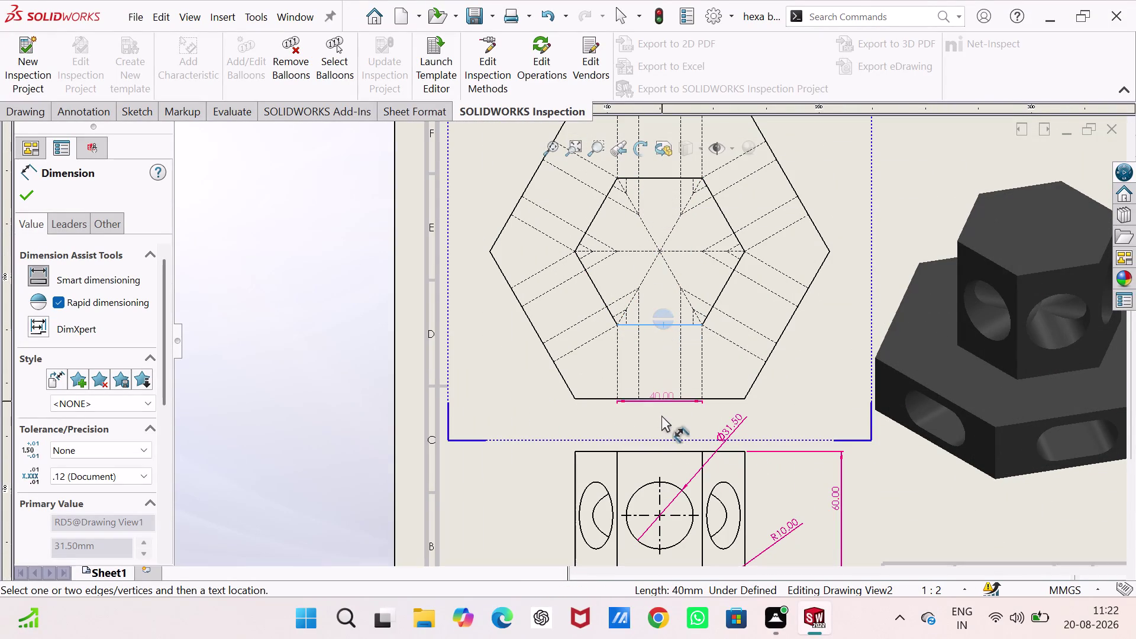
click(661, 424)
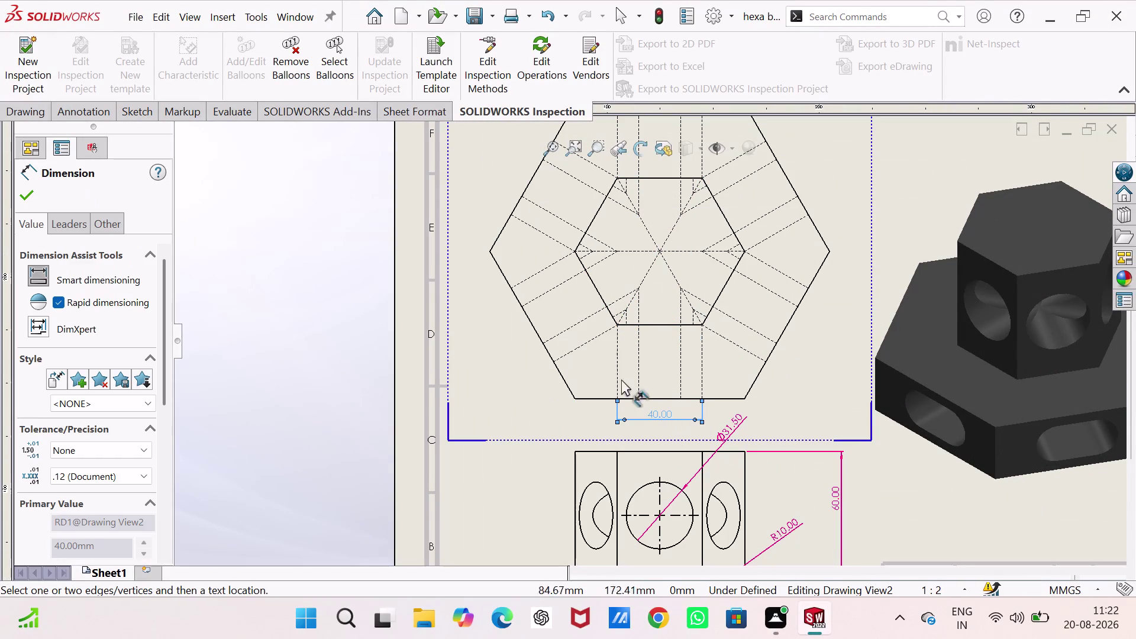
click(652, 397)
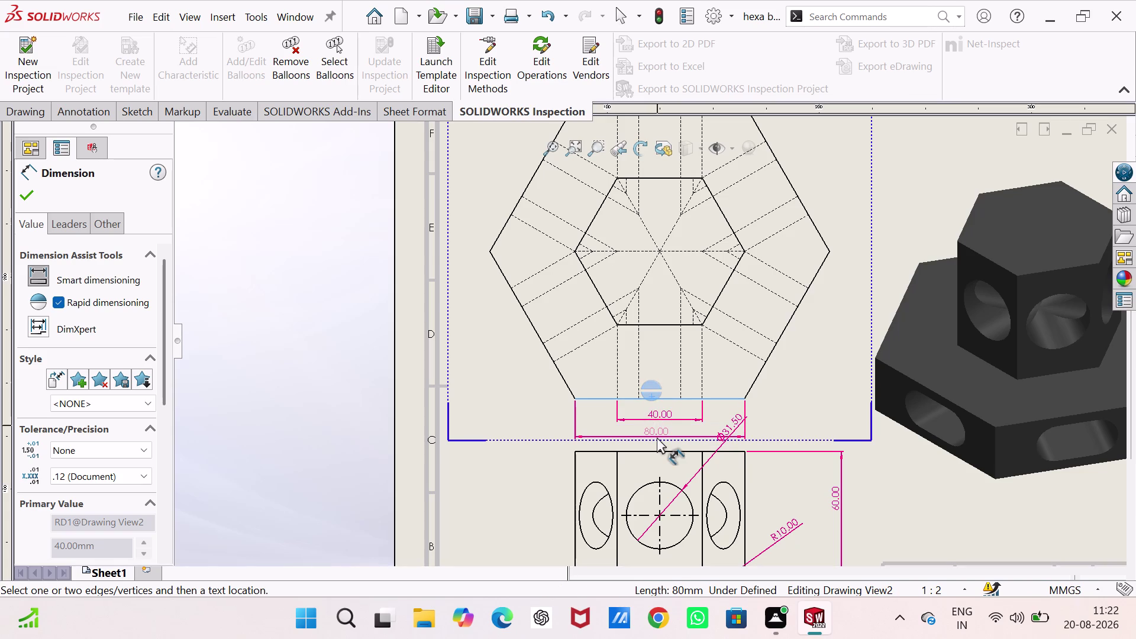
click(657, 436)
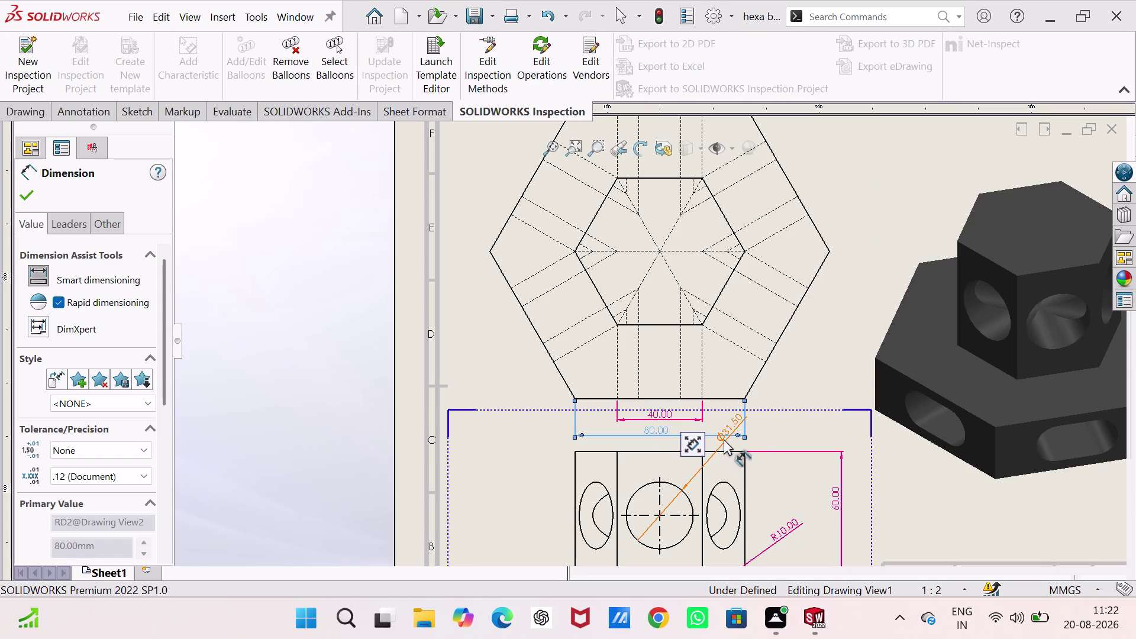
drag(725, 439, 763, 435)
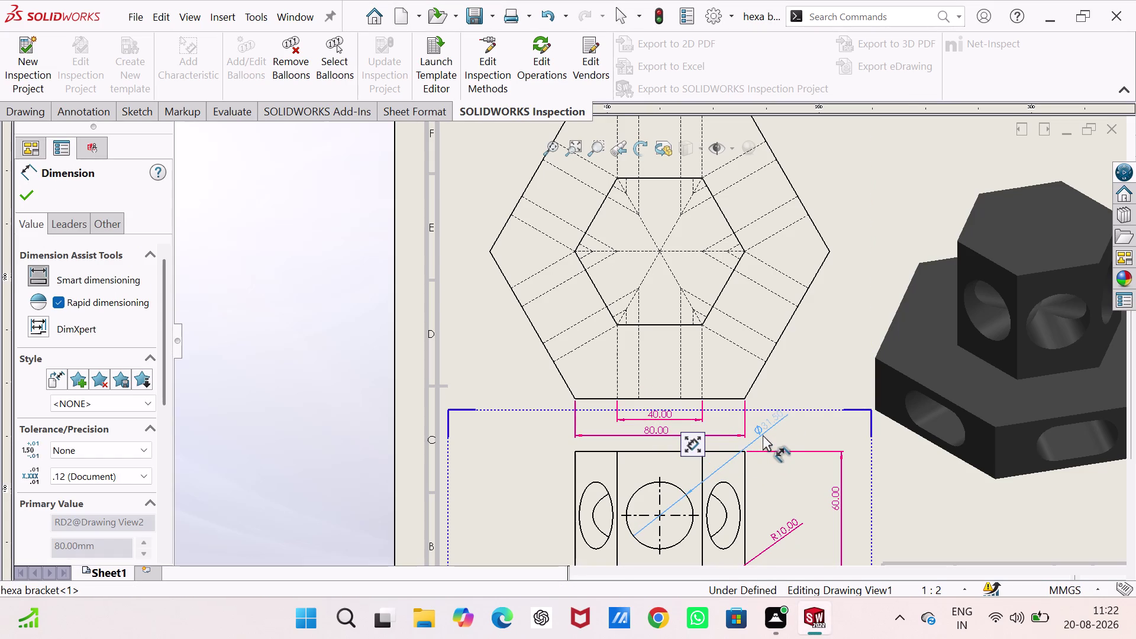
drag(763, 435, 763, 436)
Open File > Save As for the drawing.
scroll(up, 3)
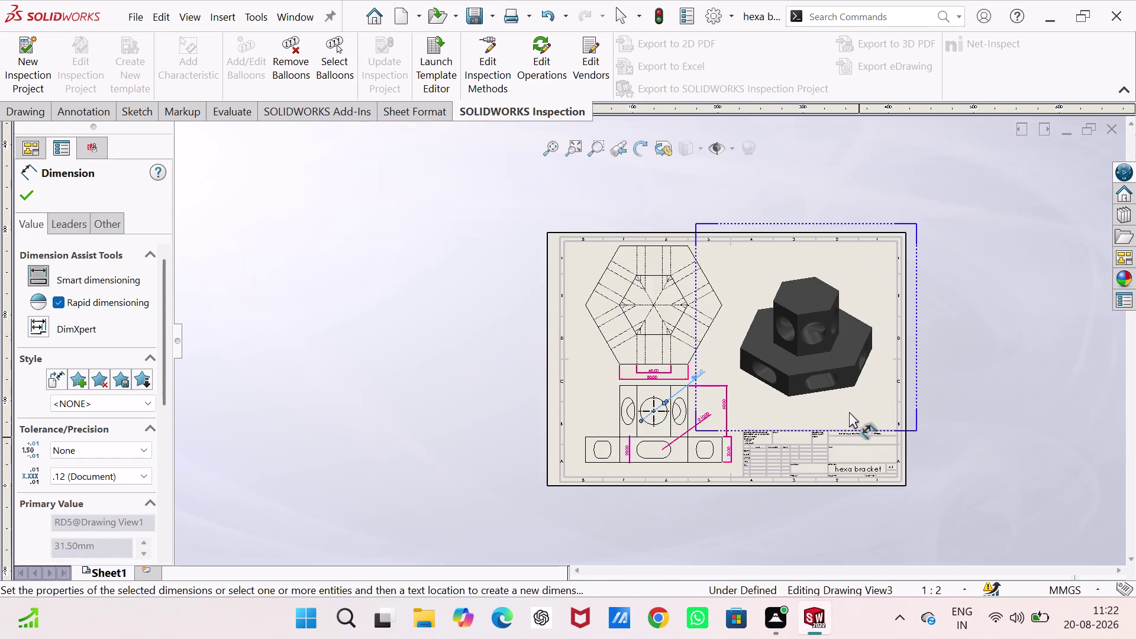
scroll(down, 3)
scroll(up, 3)
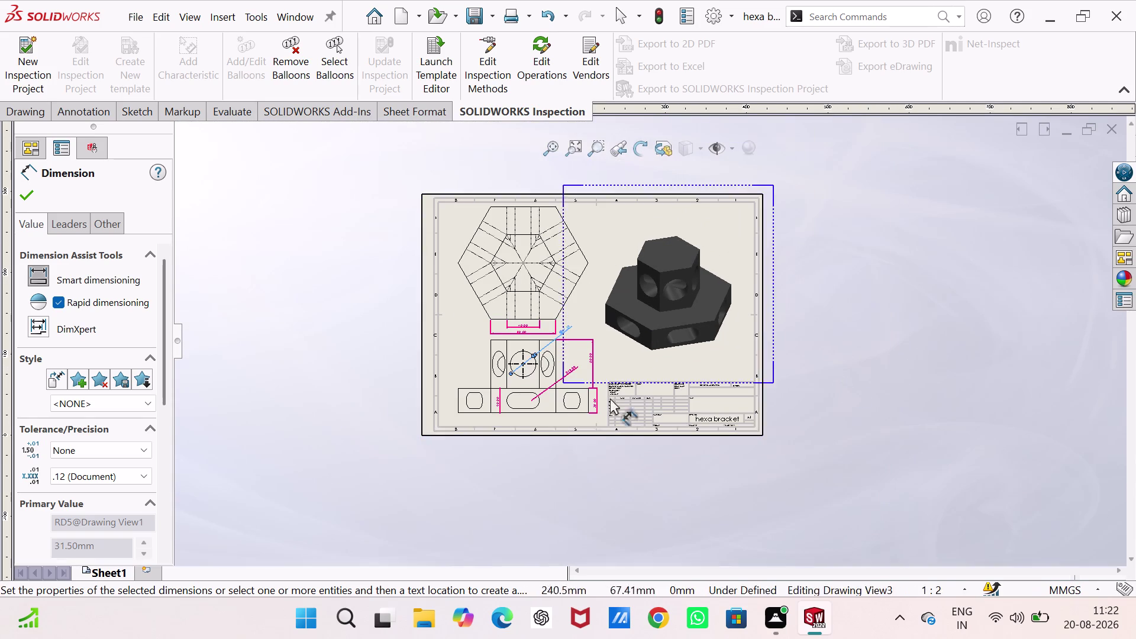
click(494, 15)
click(489, 62)
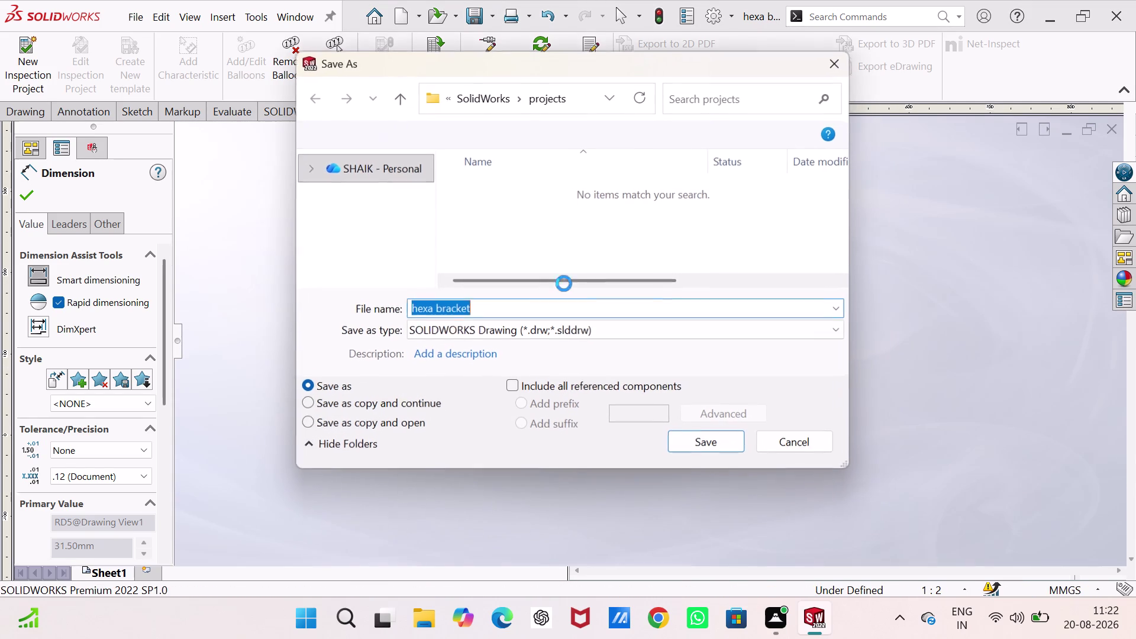
Save the drawing as Adobe PDF 'hexa bracket'.
click(801, 331)
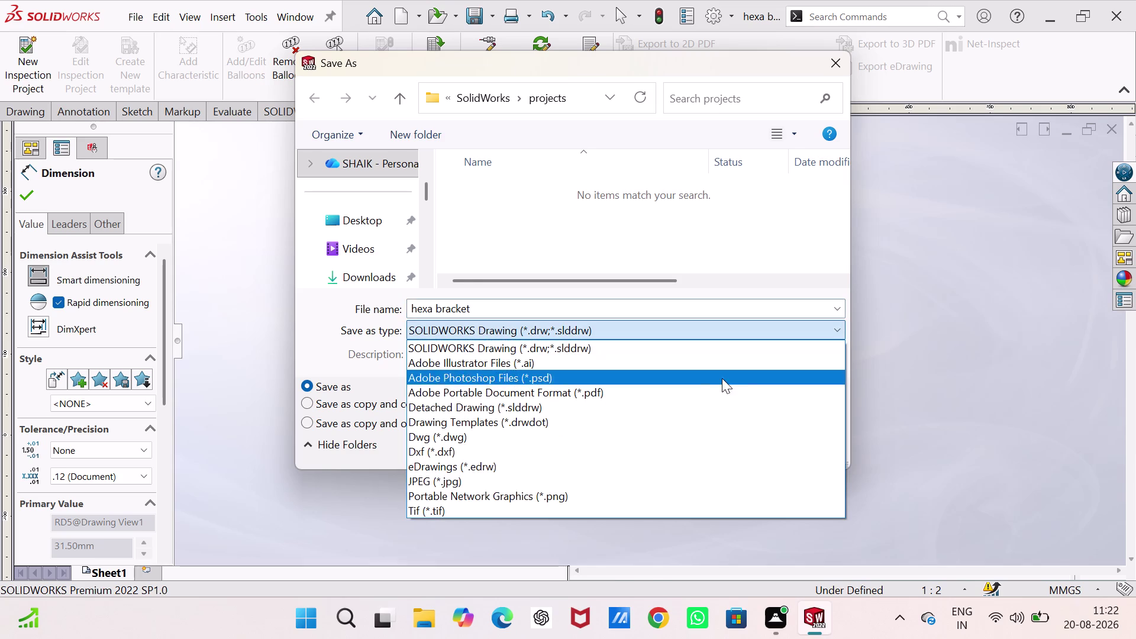
click(617, 395)
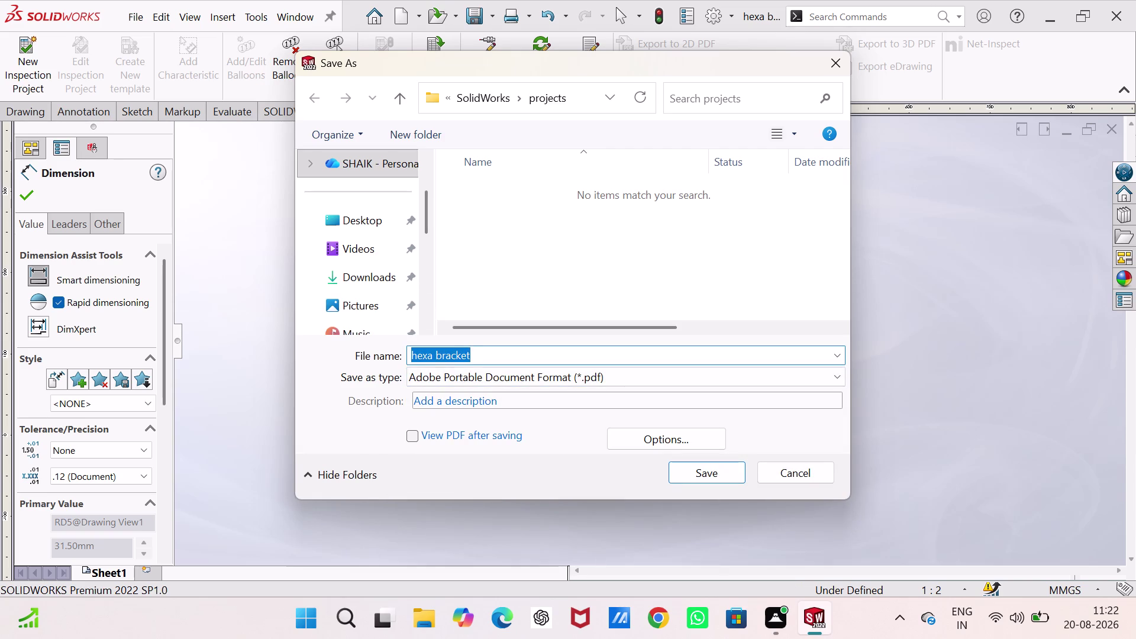
click(677, 463)
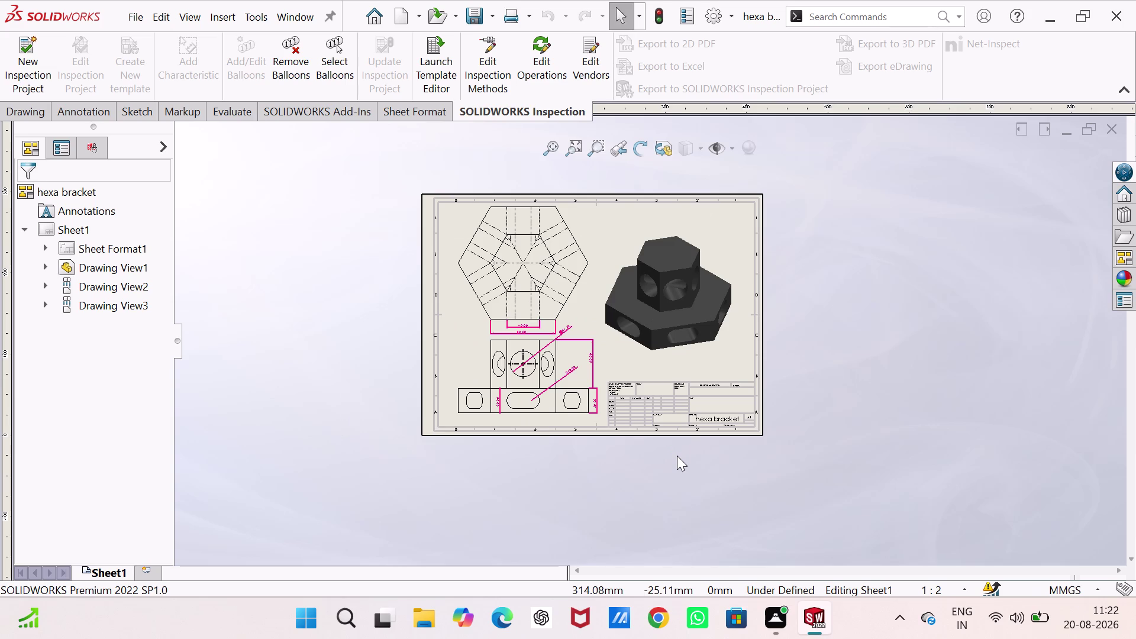
Create a new Part document.
key(ctrl+n)
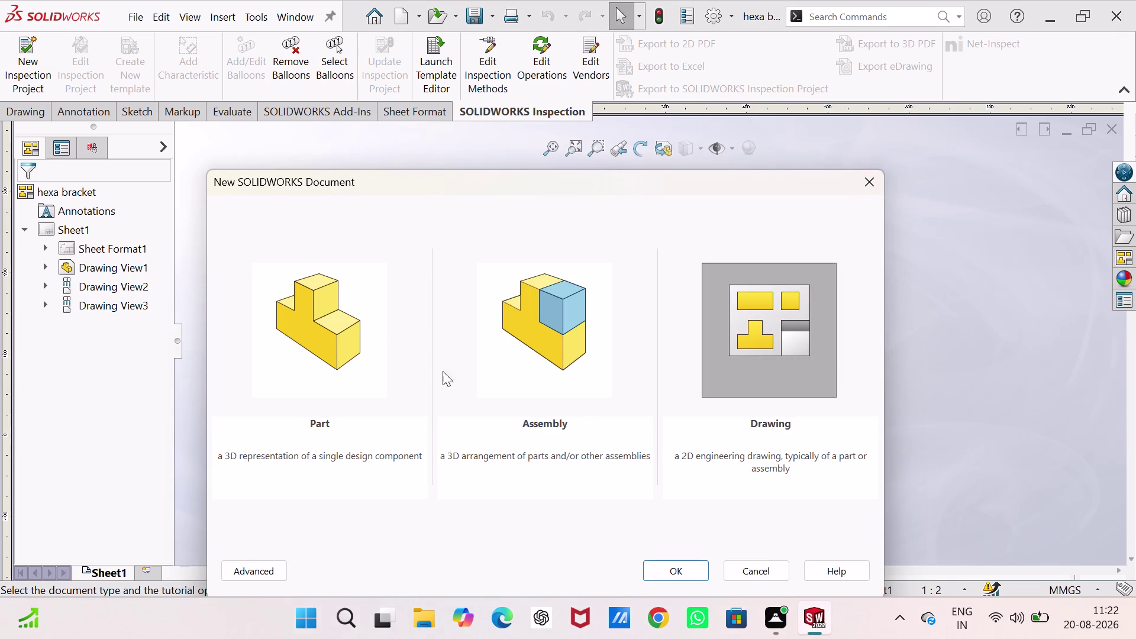
click(342, 341)
click(669, 561)
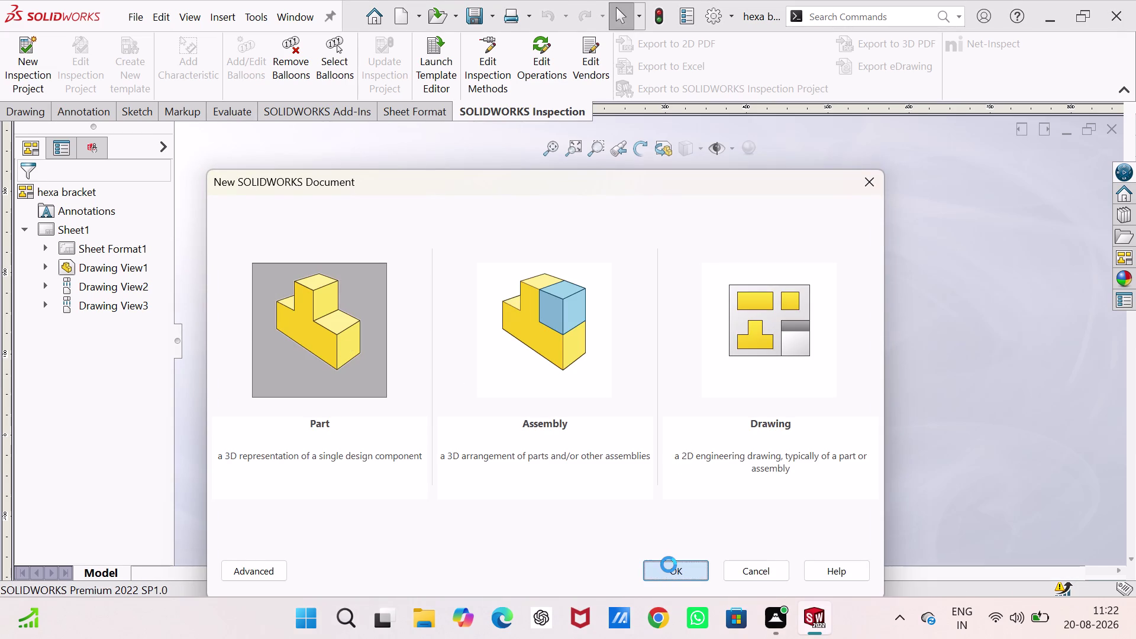